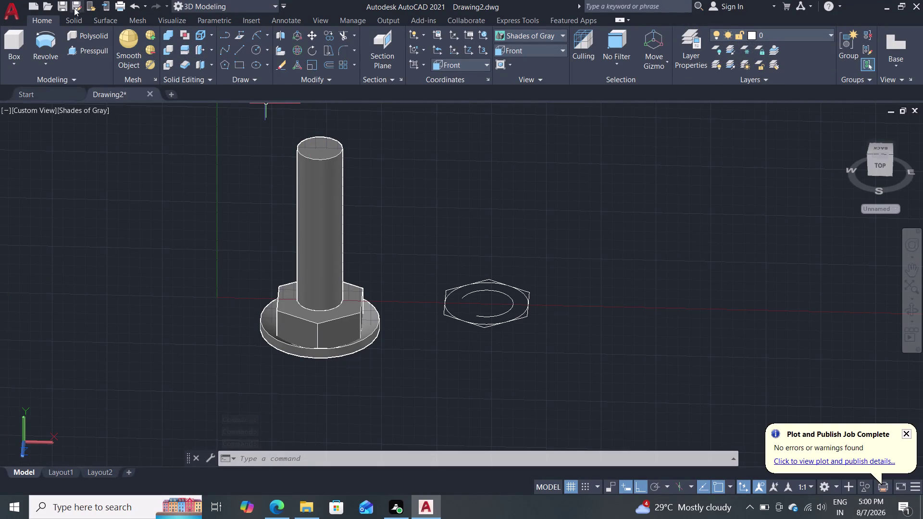
Subtract the round base disc from the bolt body, leaving only hex head and shank.
click(169, 47)
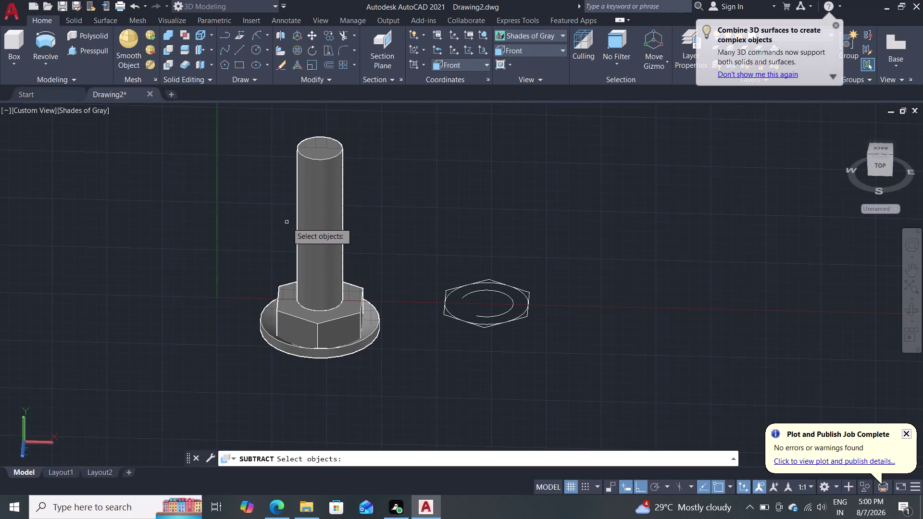
click(323, 328)
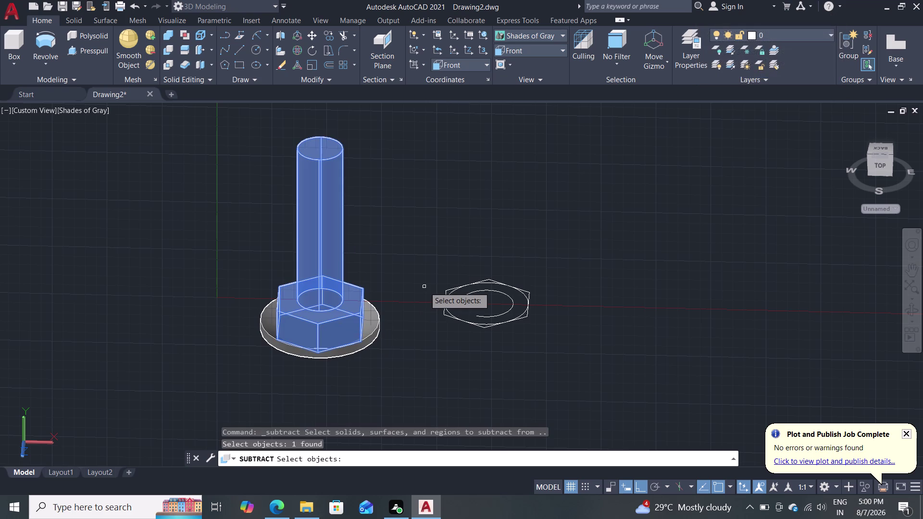
key(Return)
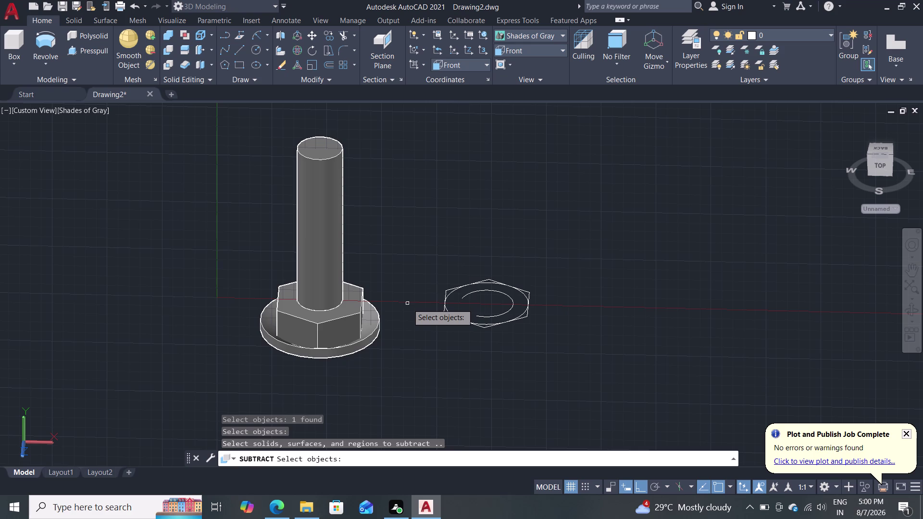
click(370, 330)
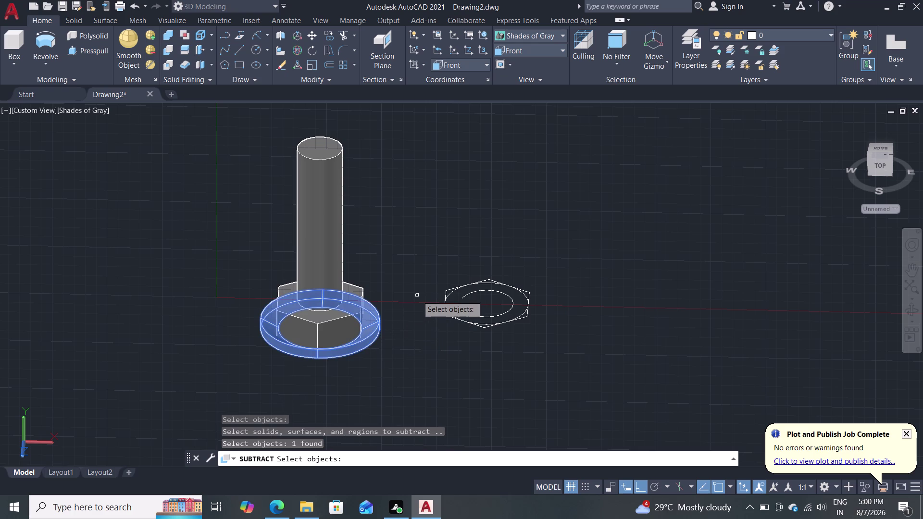
key(Return)
key(Escape)
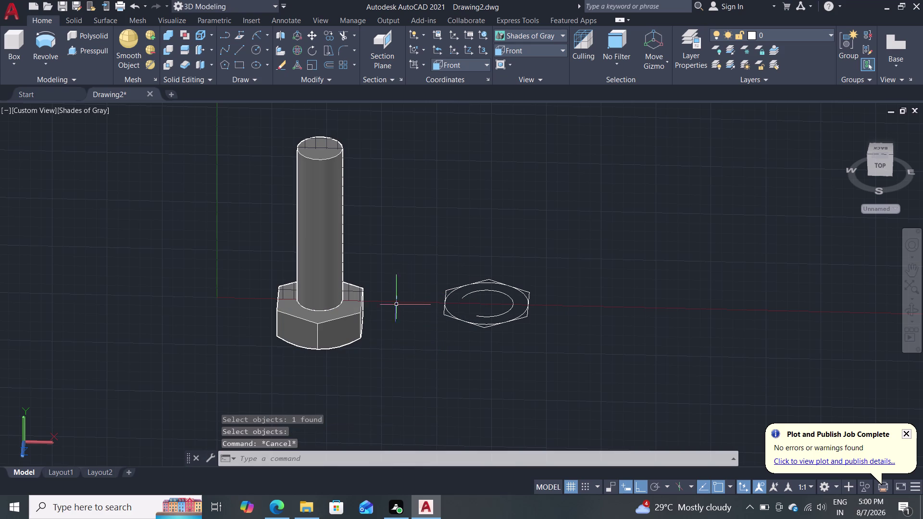
middle_drag(388, 347, 429, 209)
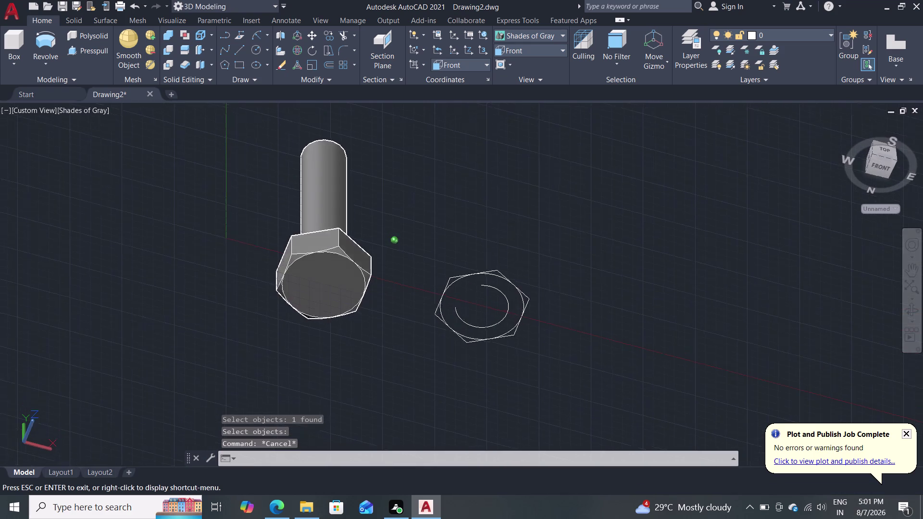
middle_drag(429, 209, 453, 189)
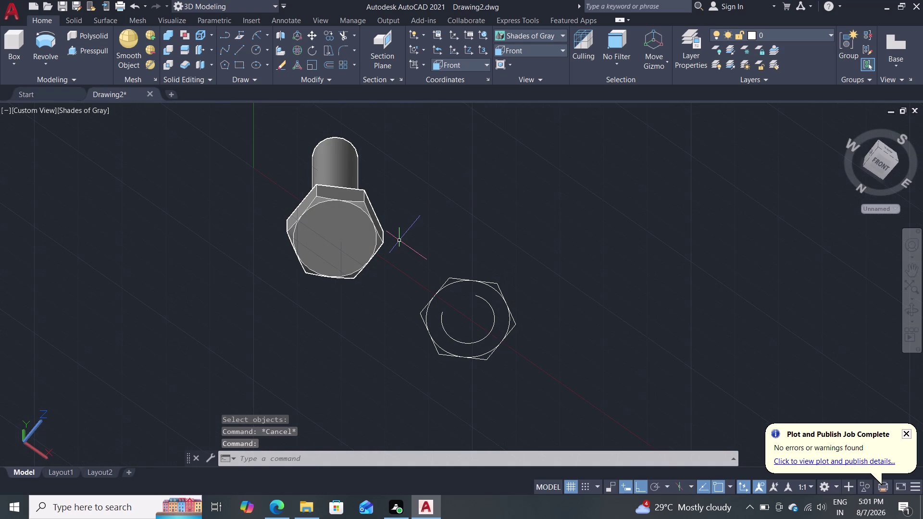
middle_drag(432, 221, 418, 284)
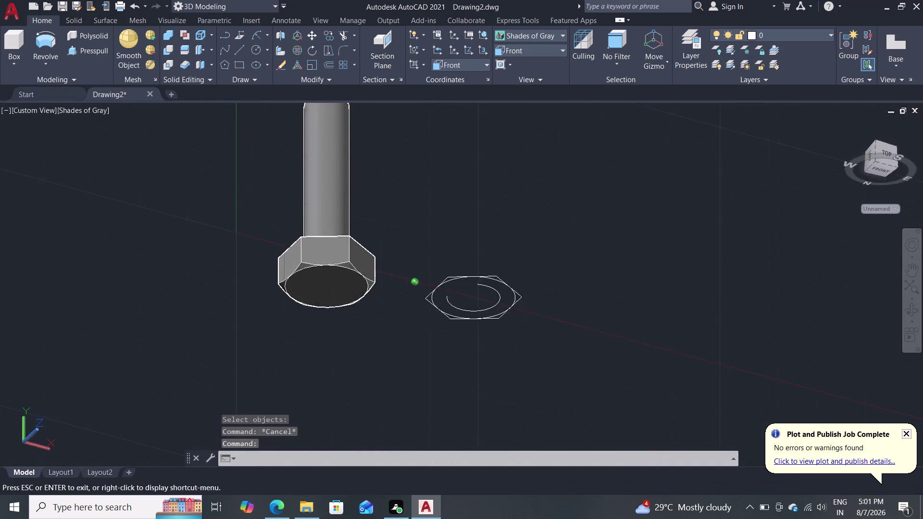
middle_drag(418, 285, 382, 367)
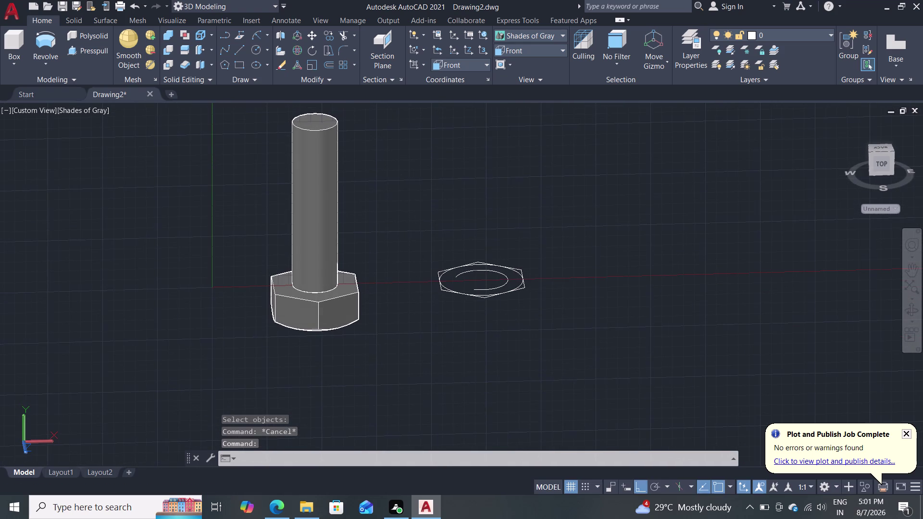
scroll(up, 3)
middle_drag(386, 294, 412, 168)
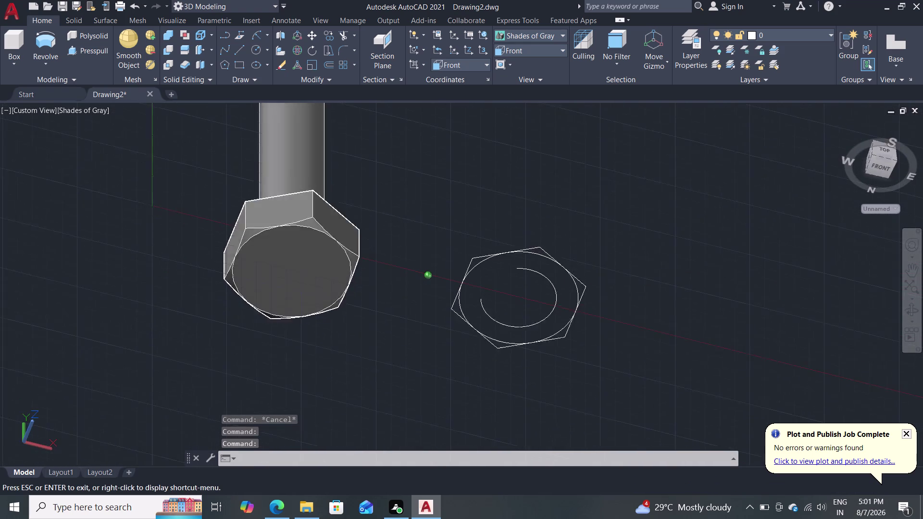
middle_drag(412, 168, 441, 131)
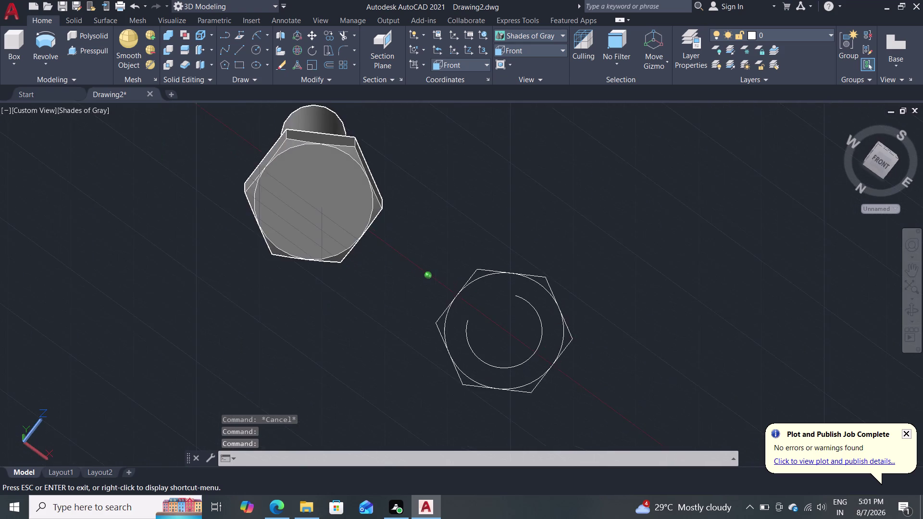
middle_drag(441, 132, 430, 155)
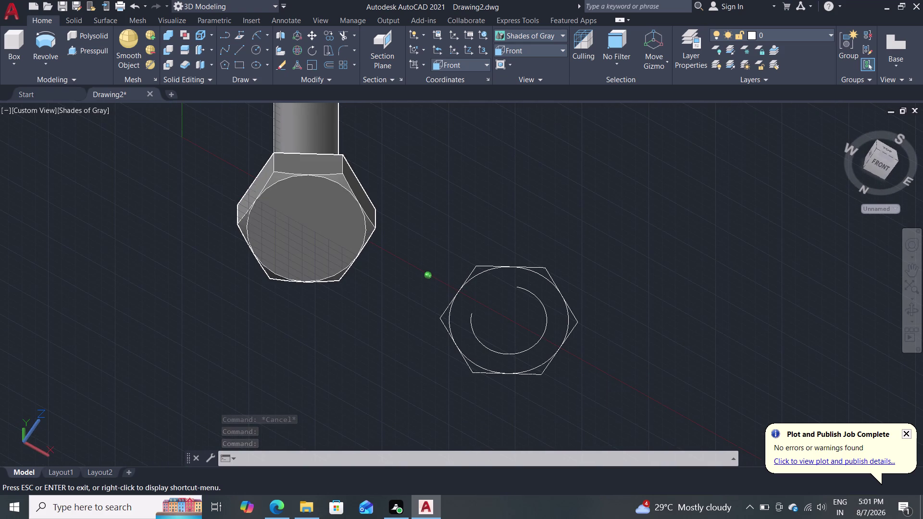
middle_drag(430, 155, 411, 277)
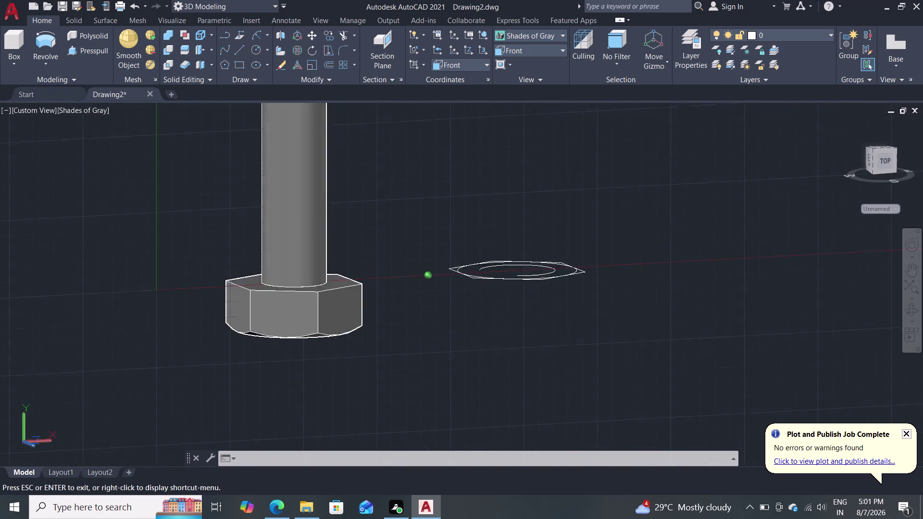
middle_drag(411, 277, 435, 181)
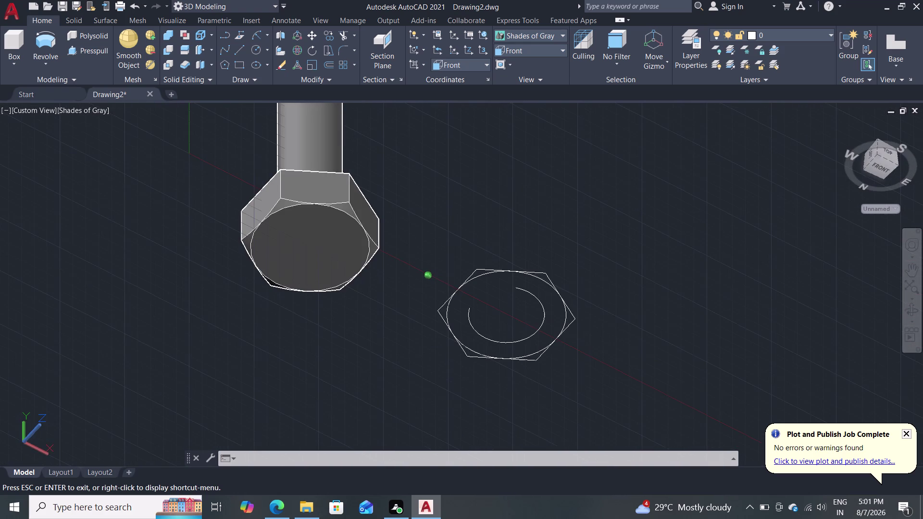
middle_drag(435, 181, 450, 163)
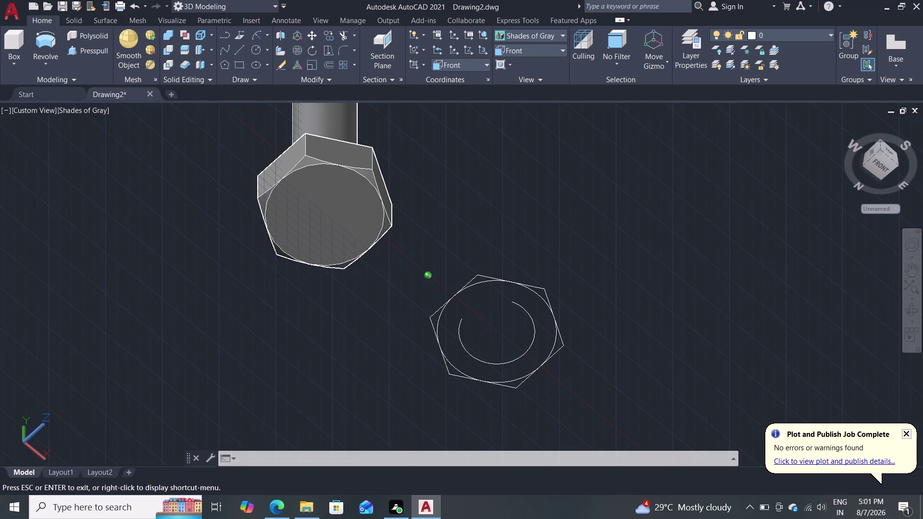
middle_drag(449, 162, 375, 275)
middle_drag(372, 275, 362, 277)
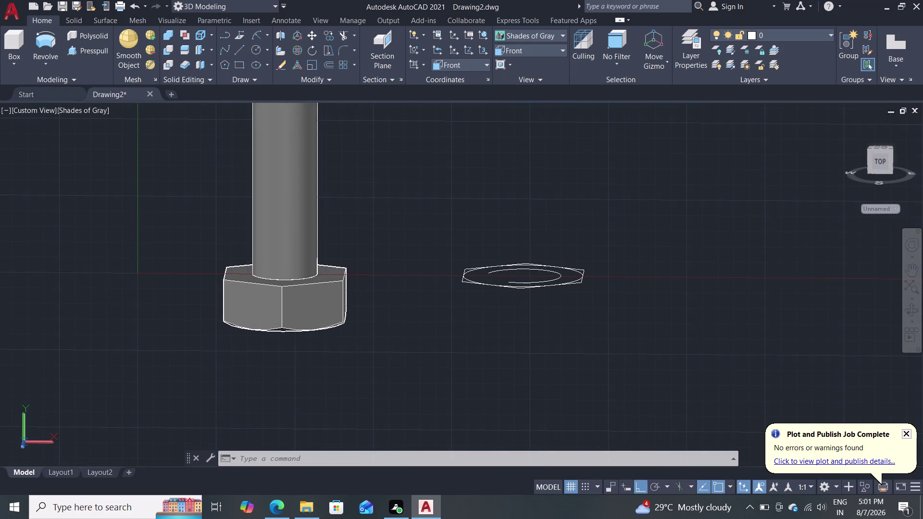
middle_drag(361, 277, 358, 278)
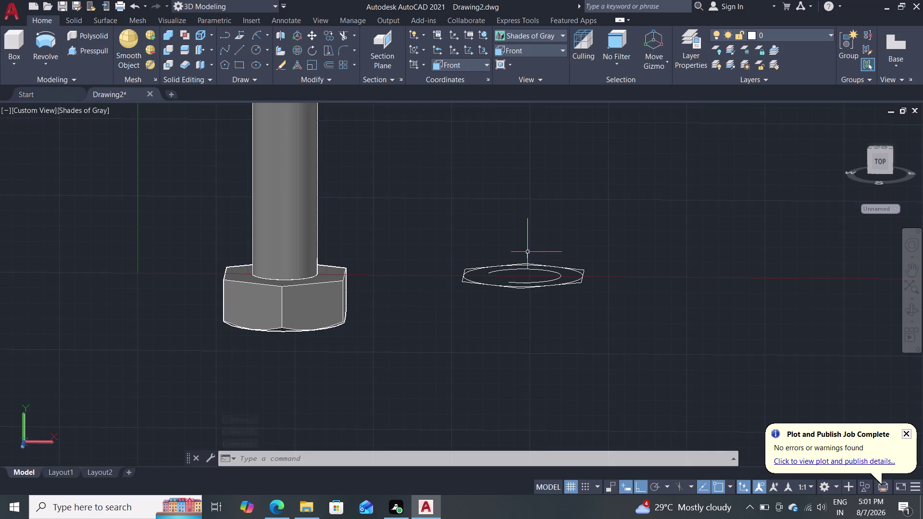
scroll(down, 3)
scroll(up, 3)
scroll(up, 3)
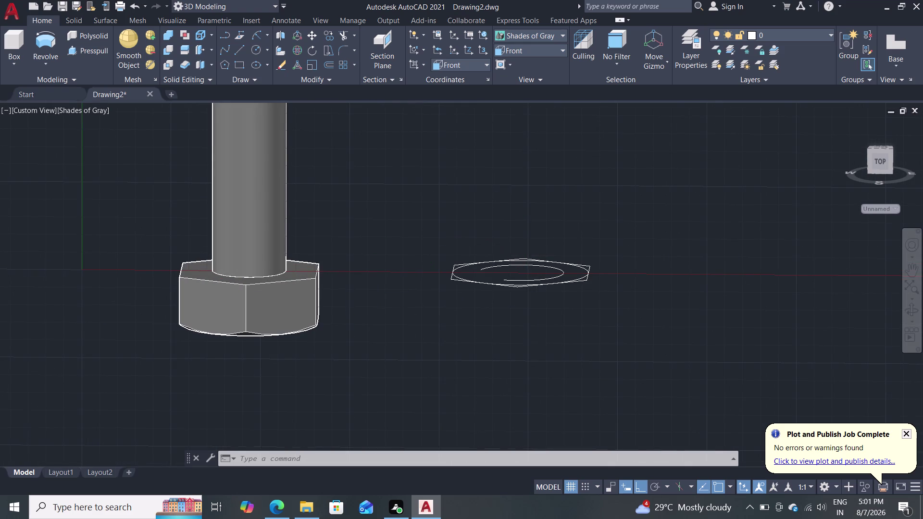
scroll(up, 3)
middle_drag(353, 318, 380, 220)
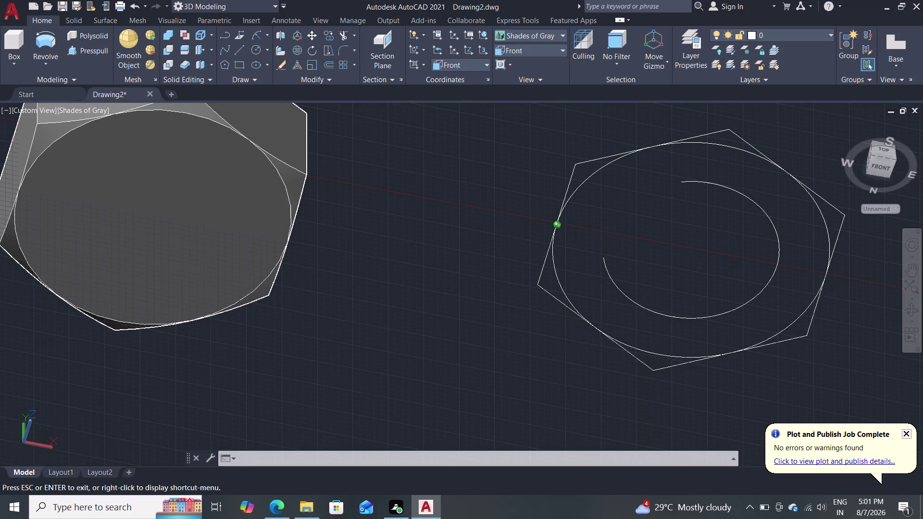
middle_drag(380, 220, 385, 253)
middle_drag(385, 257, 384, 266)
middle_click(384, 268)
middle_click(383, 271)
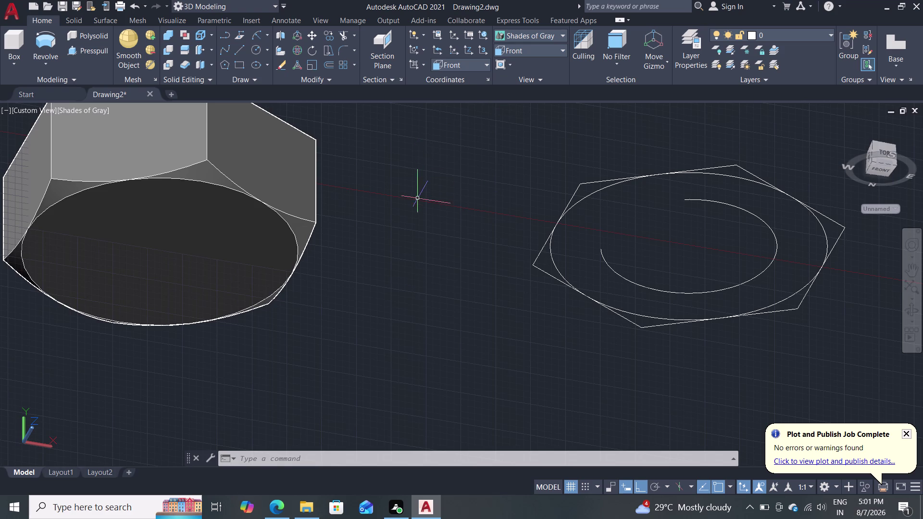
middle_drag(410, 184, 366, 292)
middle_drag(377, 254, 487, 263)
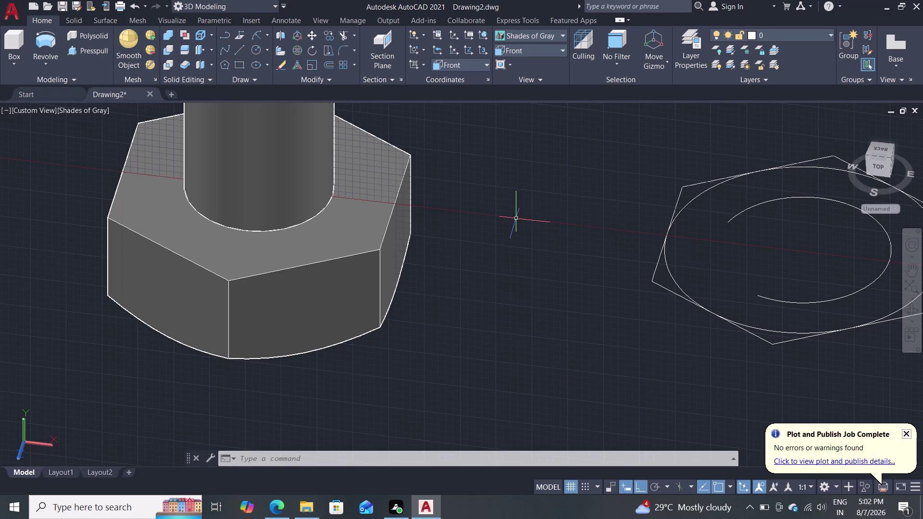
Zoom, pan and orbit to view the underside of the hex head.
scroll(down, 3)
scroll(up, 3)
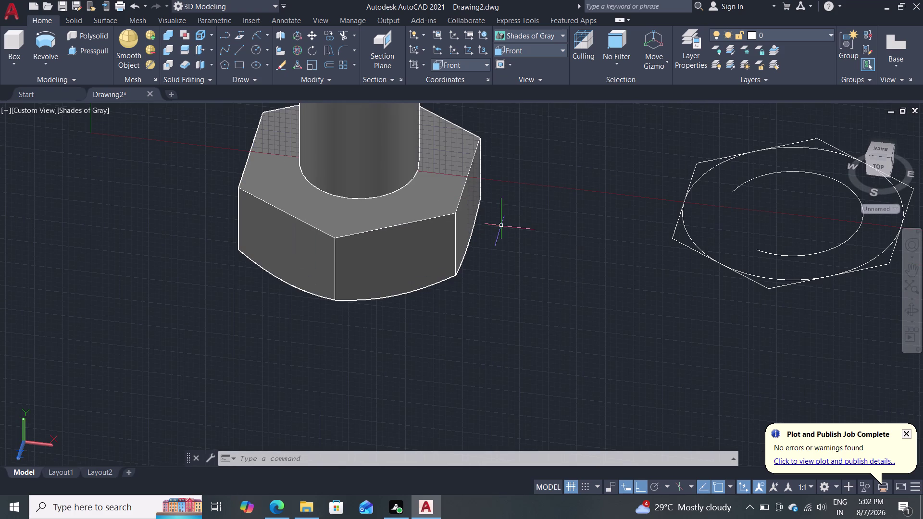
middle_drag(512, 219, 514, 257)
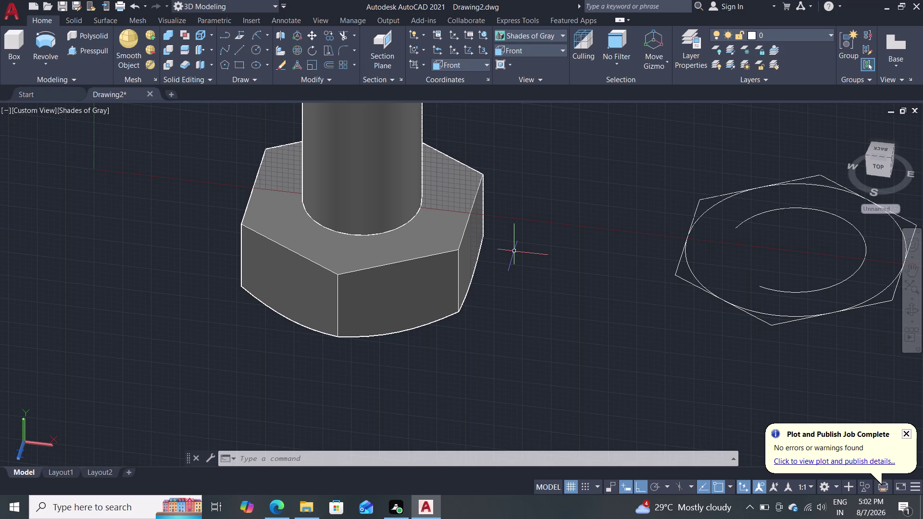
scroll(up, 3)
middle_drag(446, 358, 496, 221)
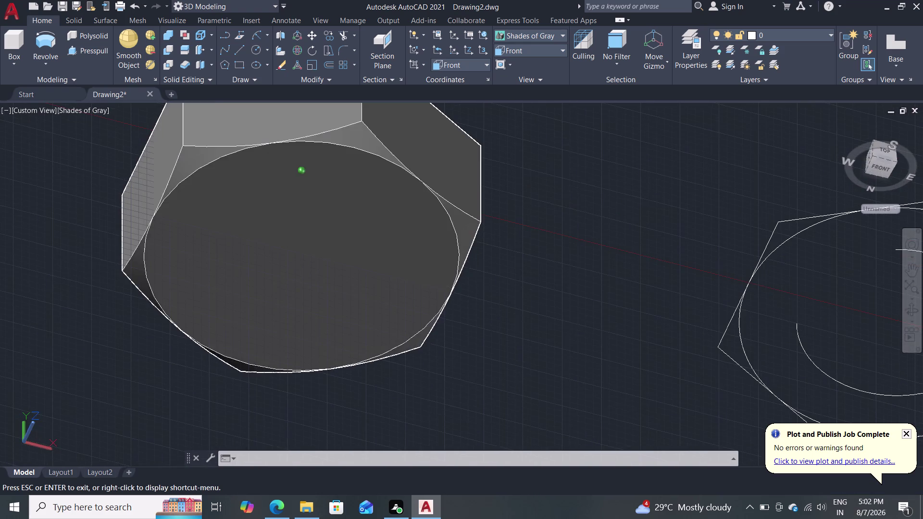
middle_drag(497, 221, 529, 192)
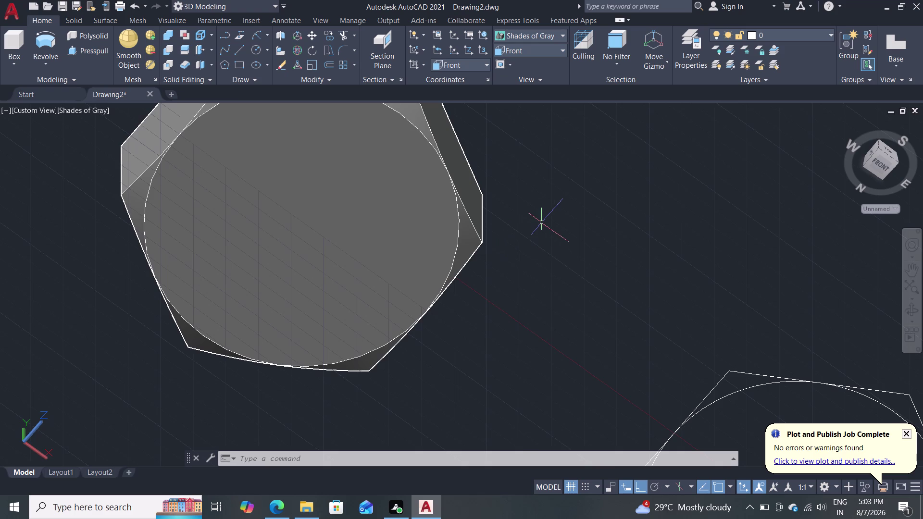
Orbit between the head's bottom face and a side view, then frame the hex head.
middle_drag(542, 222, 543, 247)
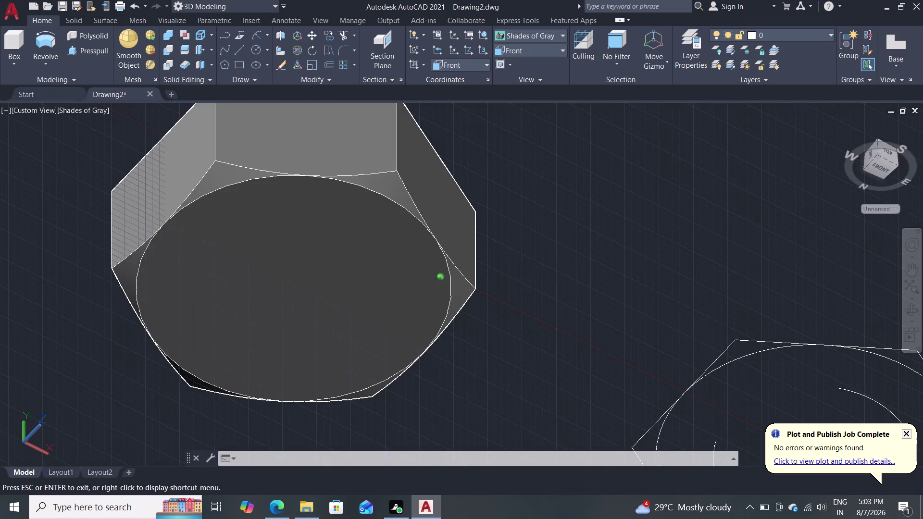
middle_drag(542, 247, 560, 226)
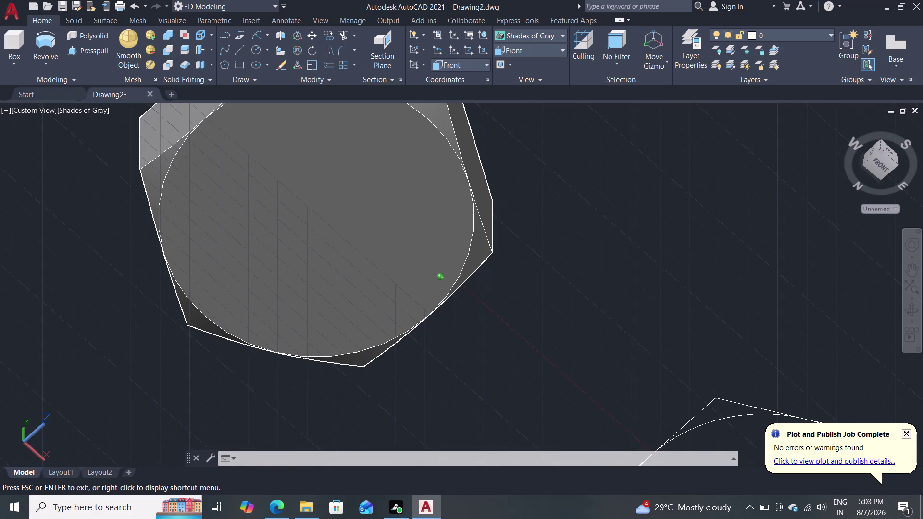
middle_drag(559, 227, 490, 341)
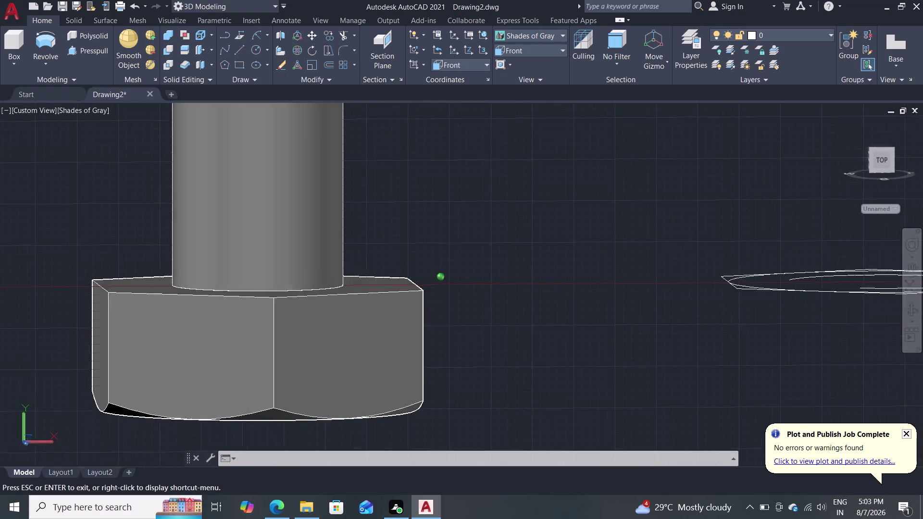
middle_drag(490, 342, 482, 354)
scroll(down, 3)
scroll(up, 3)
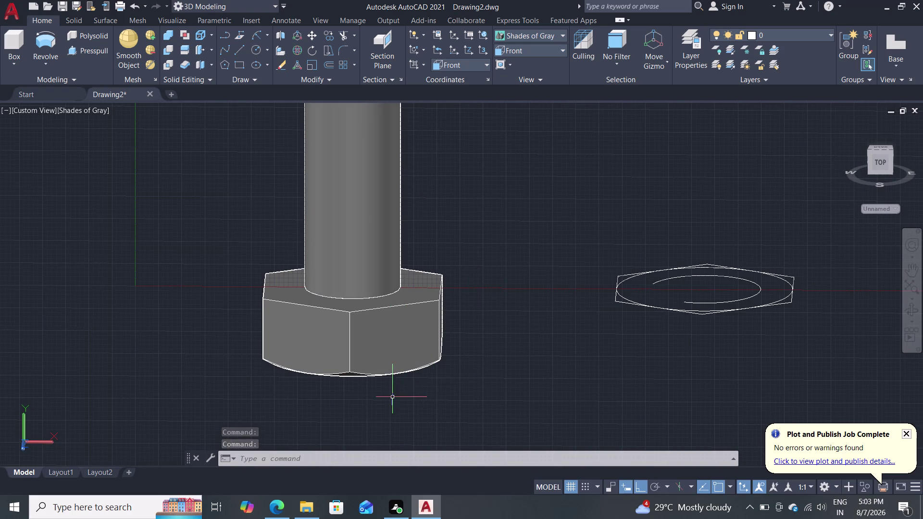
scroll(up, 3)
middle_drag(394, 384, 445, 271)
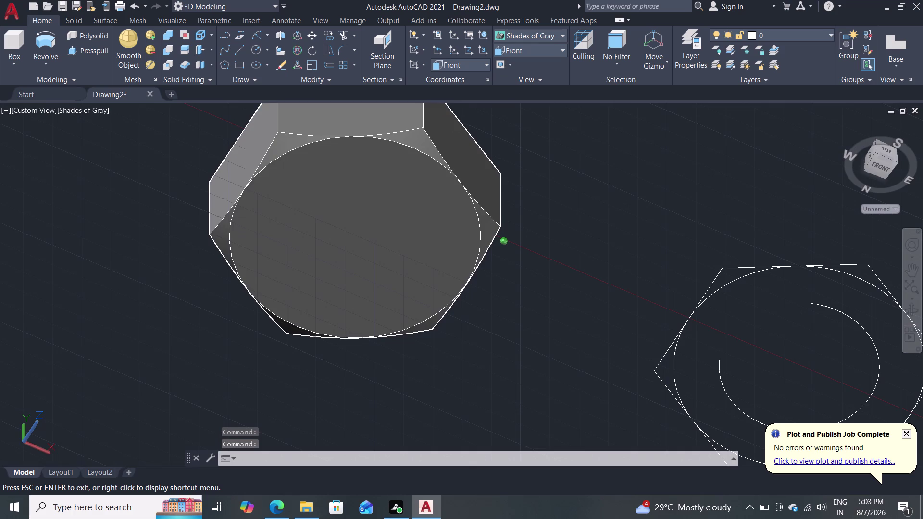
middle_drag(444, 271, 364, 400)
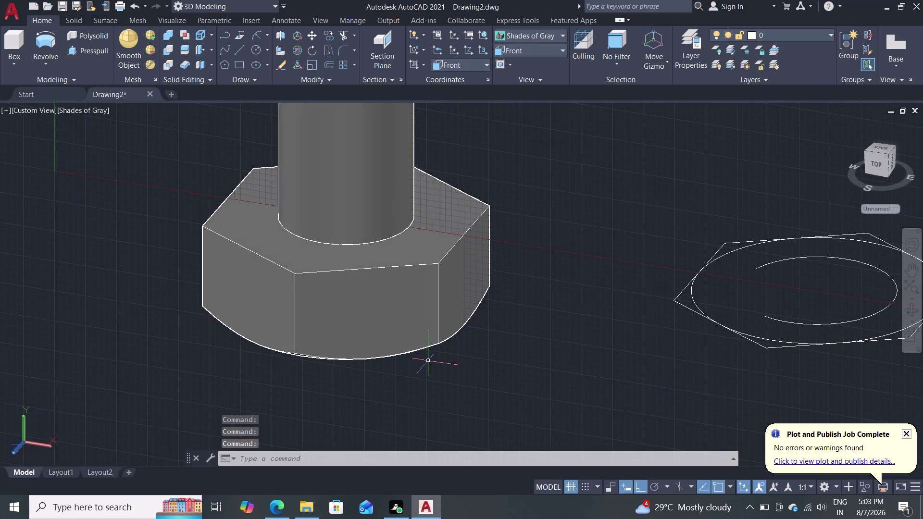
key(space)
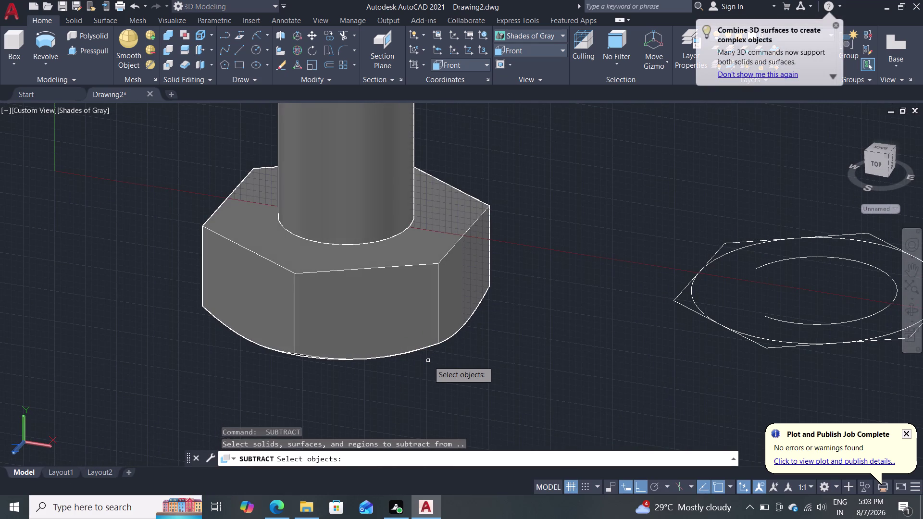
key(Escape)
key(Escape)
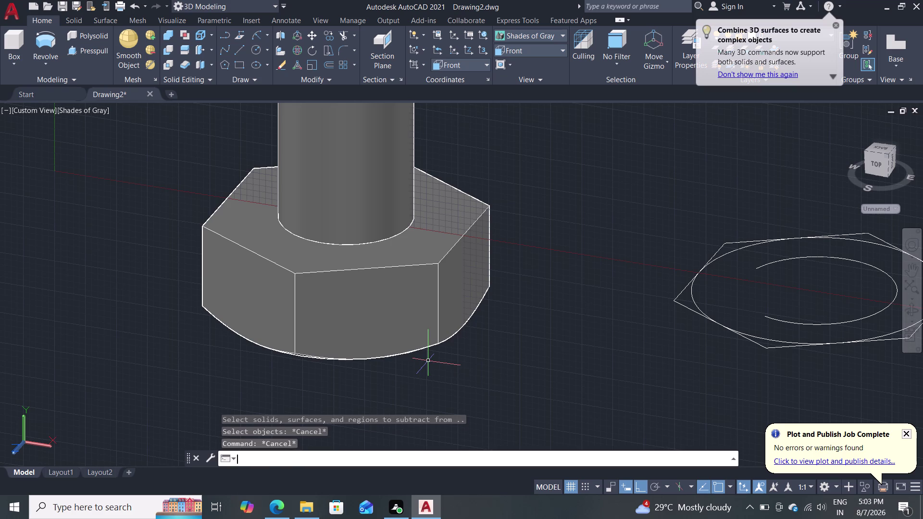
middle_drag(374, 396, 435, 306)
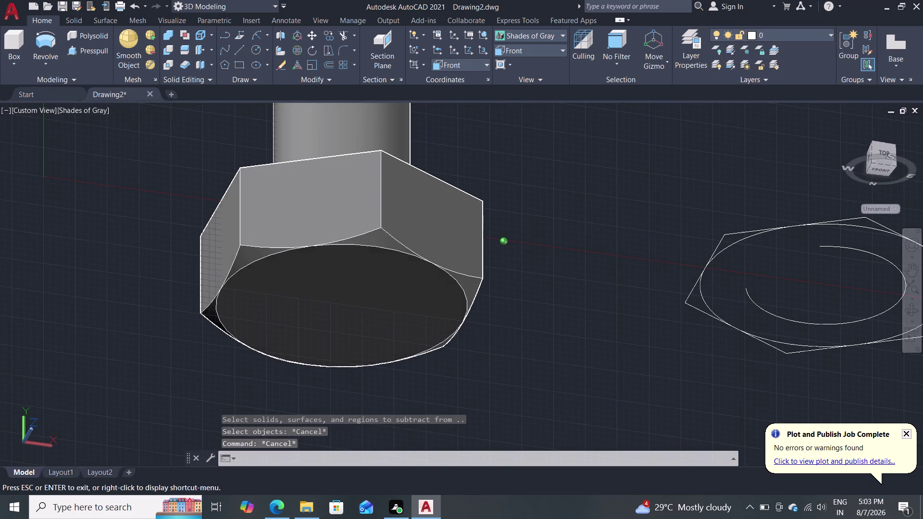
middle_drag(435, 306, 360, 360)
middle_drag(421, 369, 343, 335)
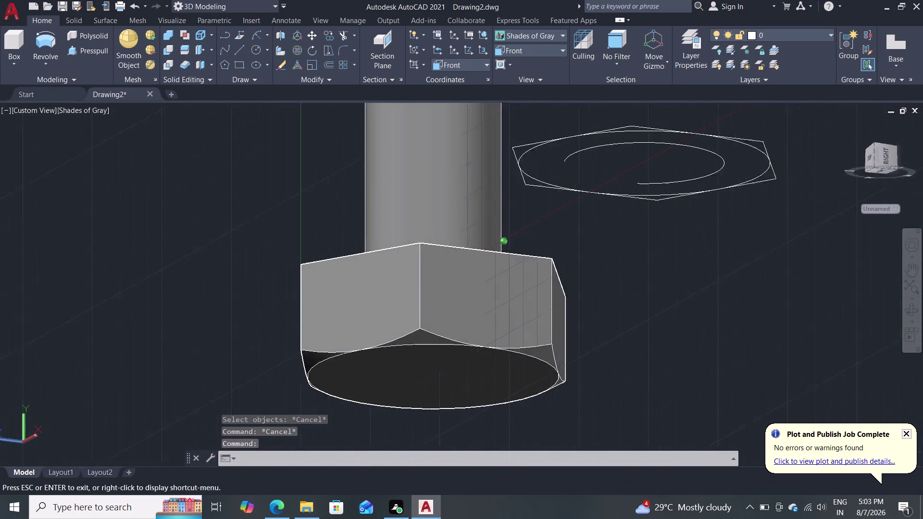
middle_drag(343, 334, 484, 350)
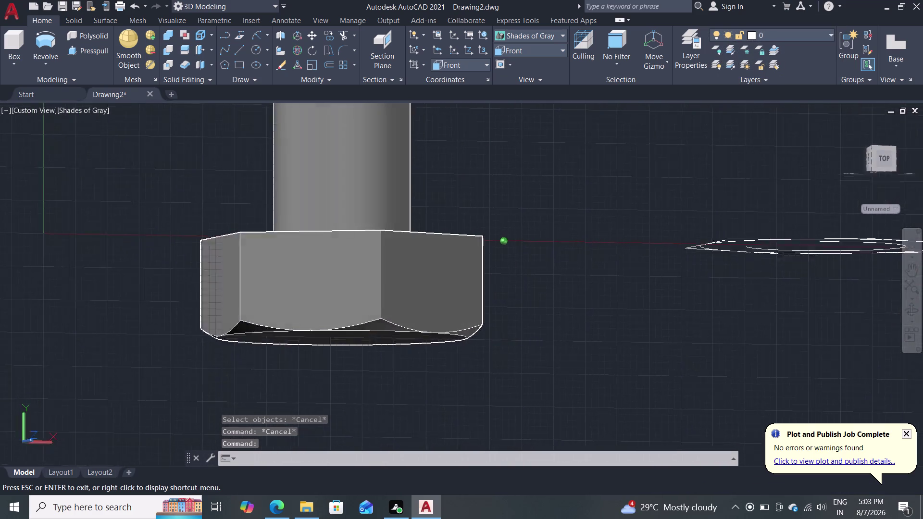
middle_drag(484, 349, 538, 297)
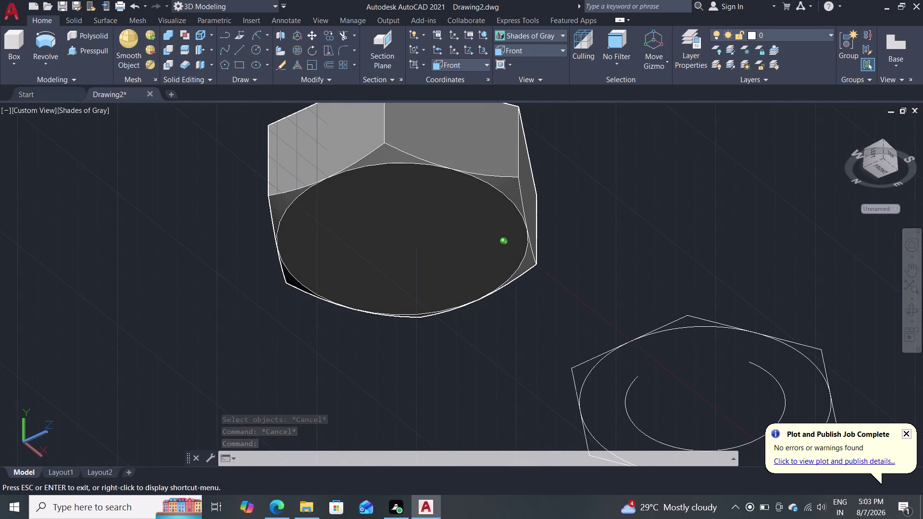
middle_drag(537, 297, 542, 303)
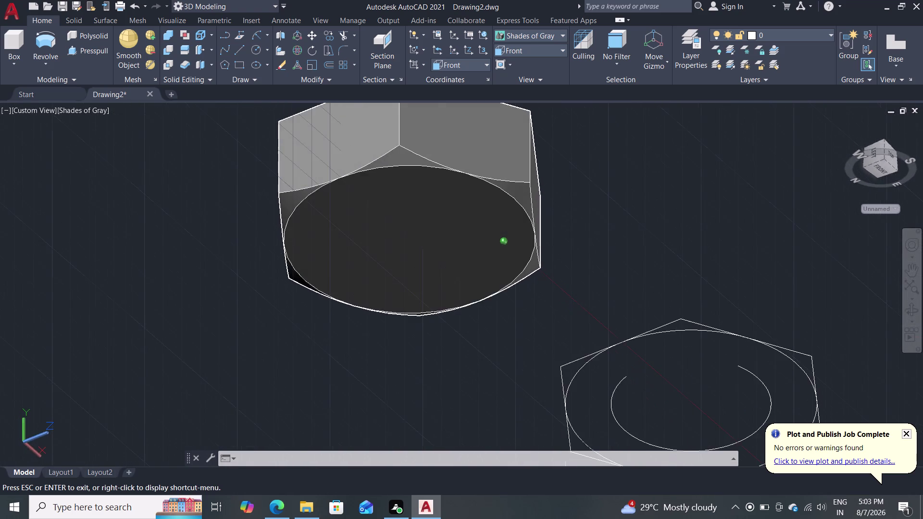
middle_drag(541, 302, 515, 357)
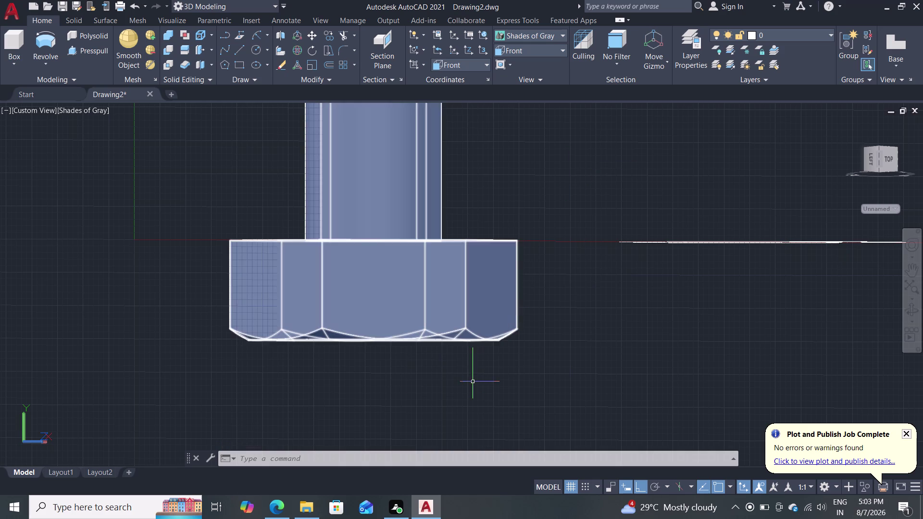
middle_drag(467, 382, 520, 293)
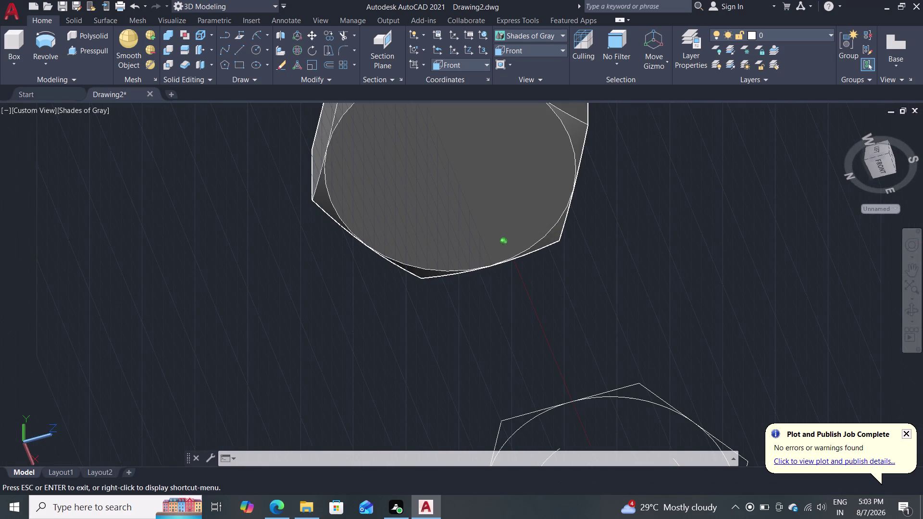
middle_drag(519, 293, 432, 411)
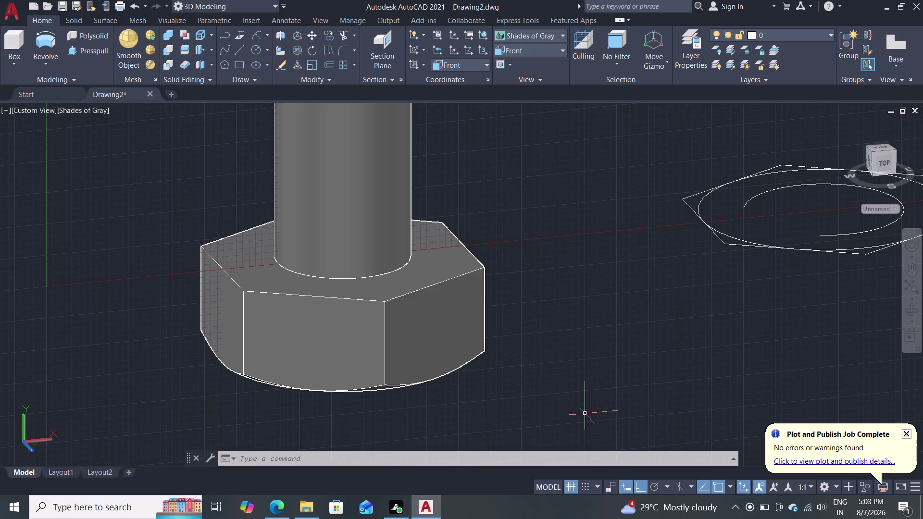
Zoom out to show the whole bolt and switch to the Solid ribbon tab.
scroll(down, 3)
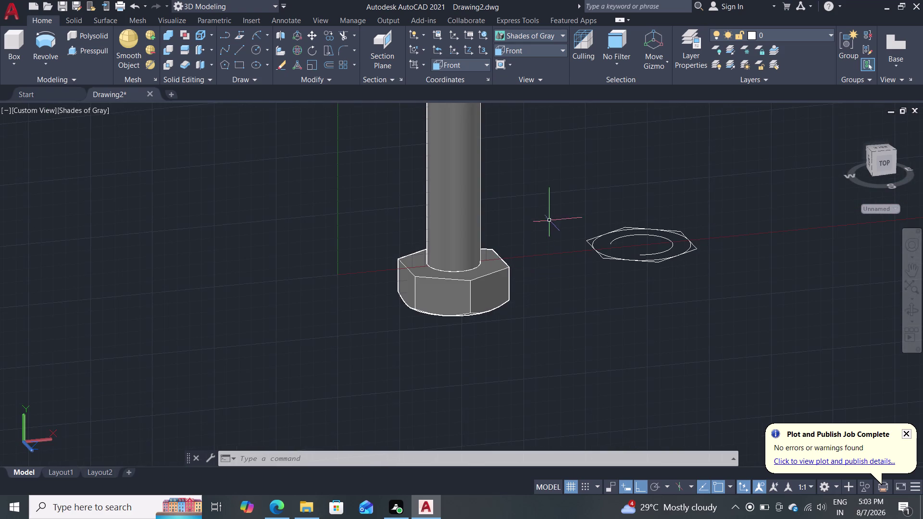
middle_drag(553, 220, 504, 279)
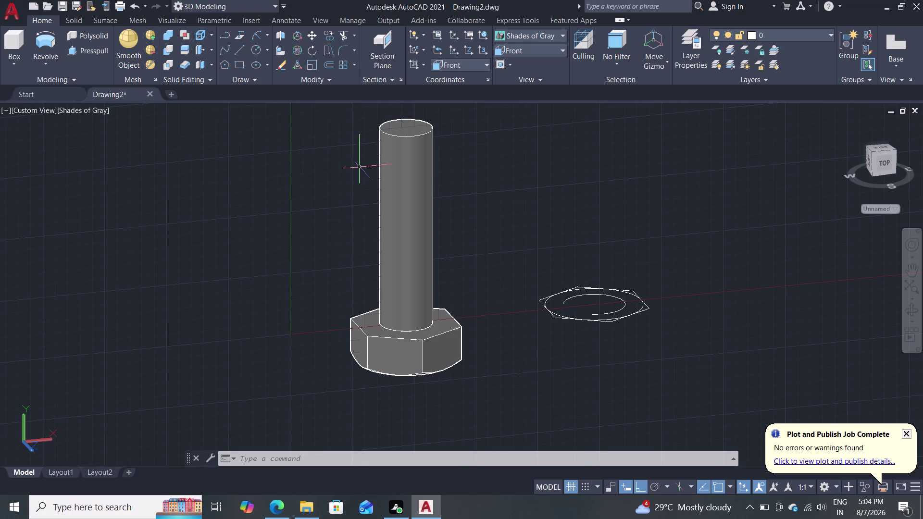
click(202, 84)
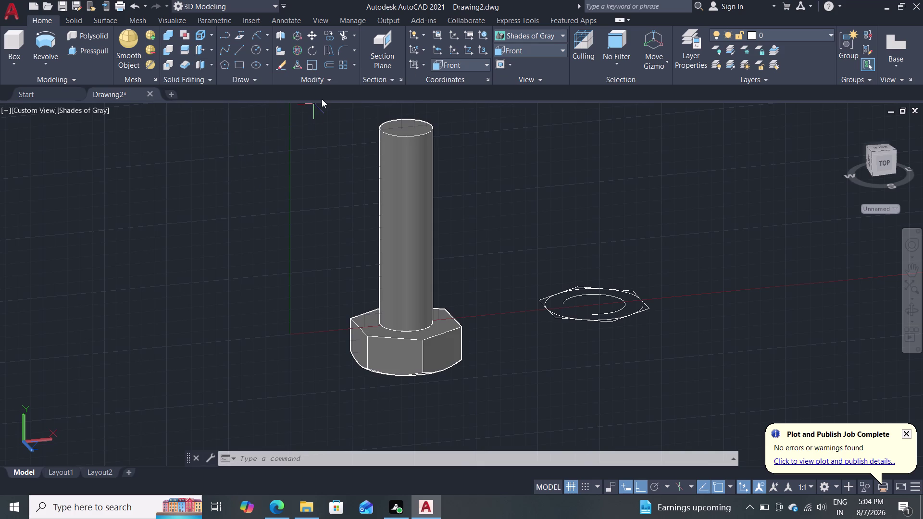
double_click(76, 19)
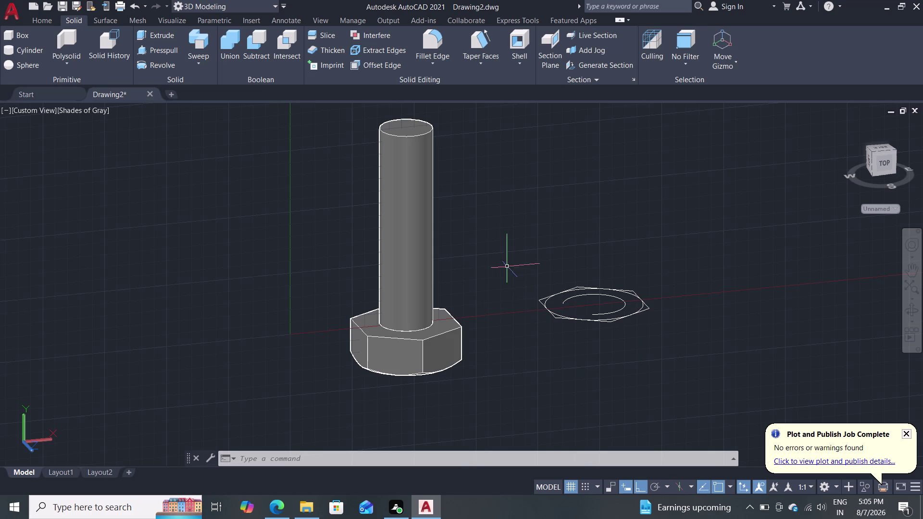
Orbit around the bolt and nut, then open the Fillet Edge dropdown showing Chamfer Edge.
middle_drag(499, 215, 472, 241)
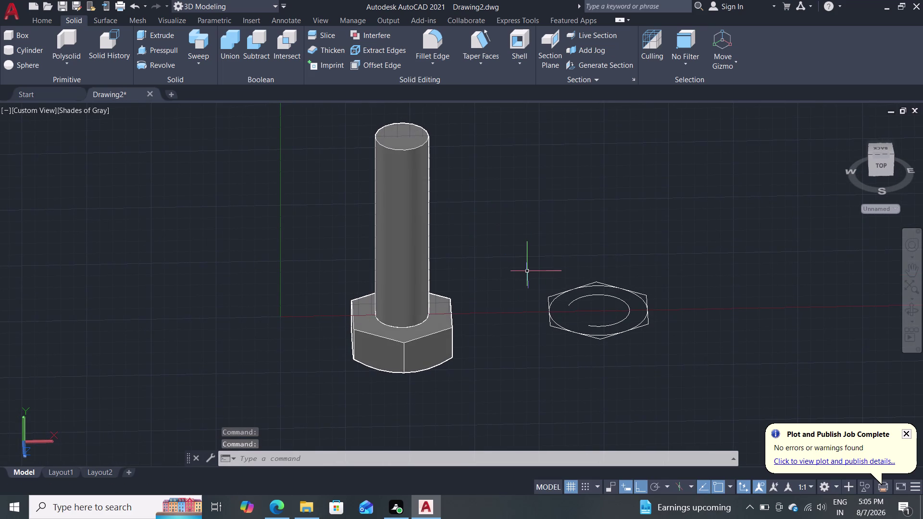
middle_drag(475, 310, 489, 274)
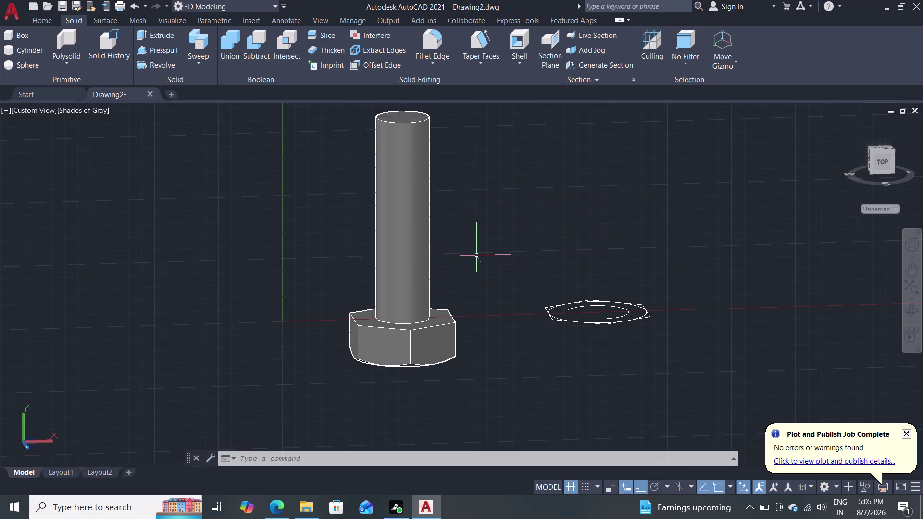
middle_drag(502, 246, 502, 286)
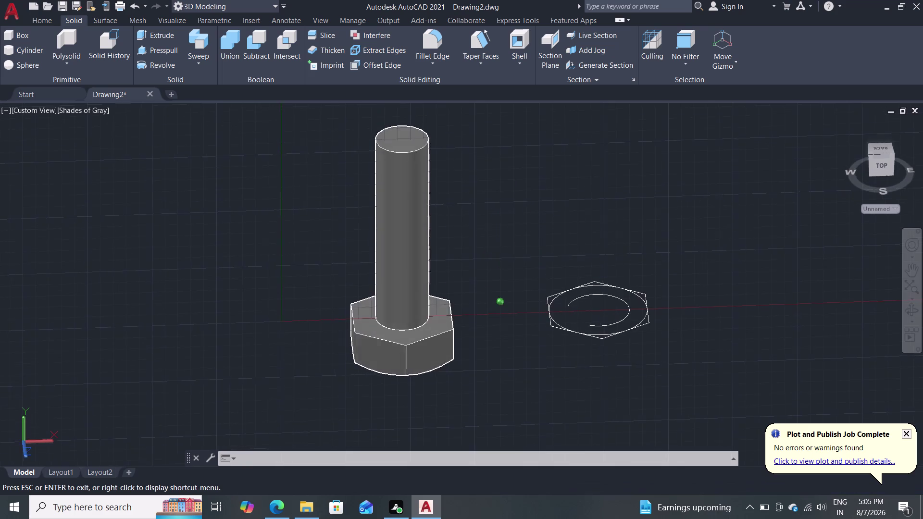
middle_drag(502, 286, 525, 266)
scroll(down, 3)
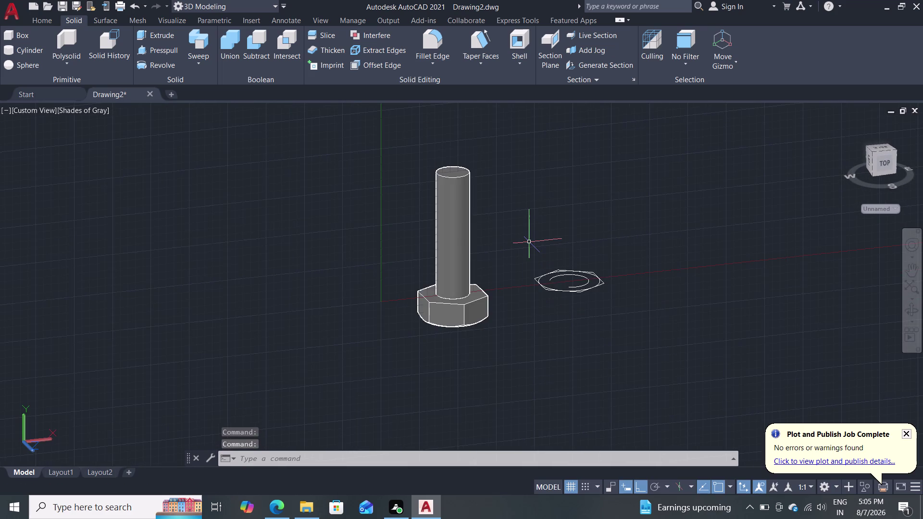
scroll(up, 3)
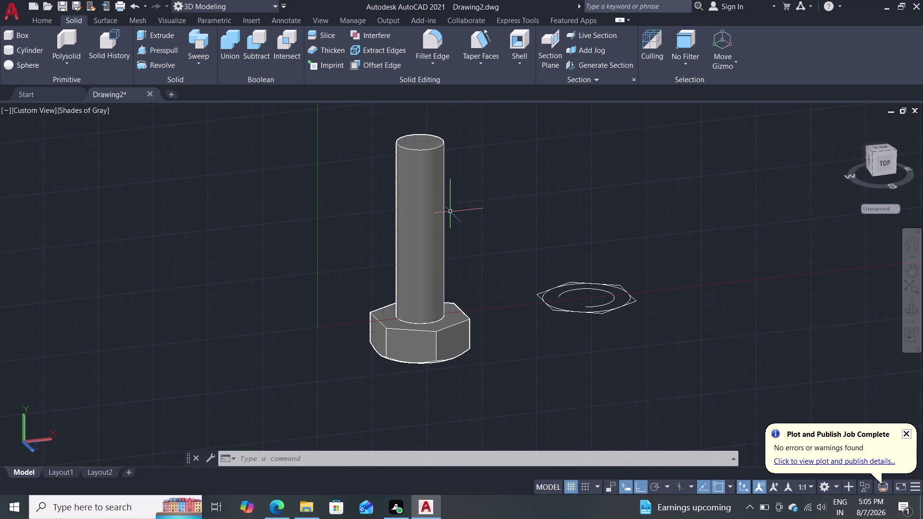
click(439, 63)
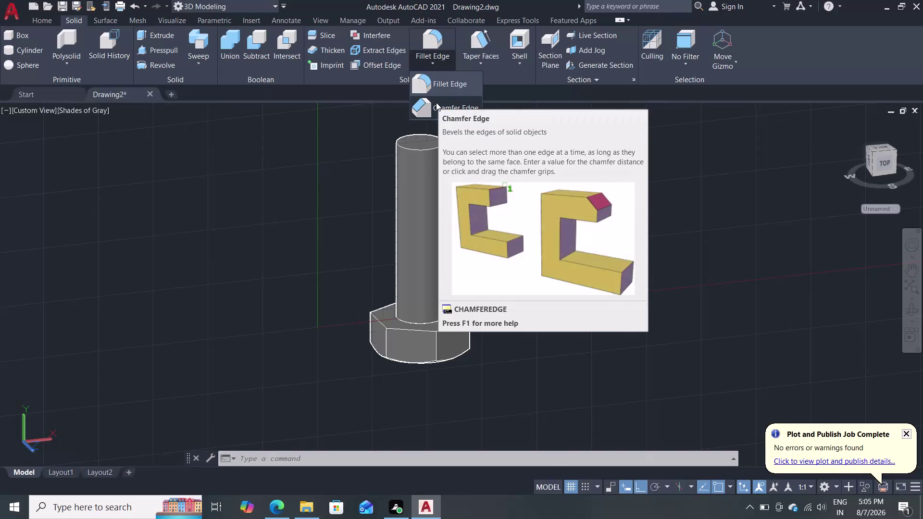
Start Chamfer Edge with both chamfer distances set to 1.
double_click(436, 102)
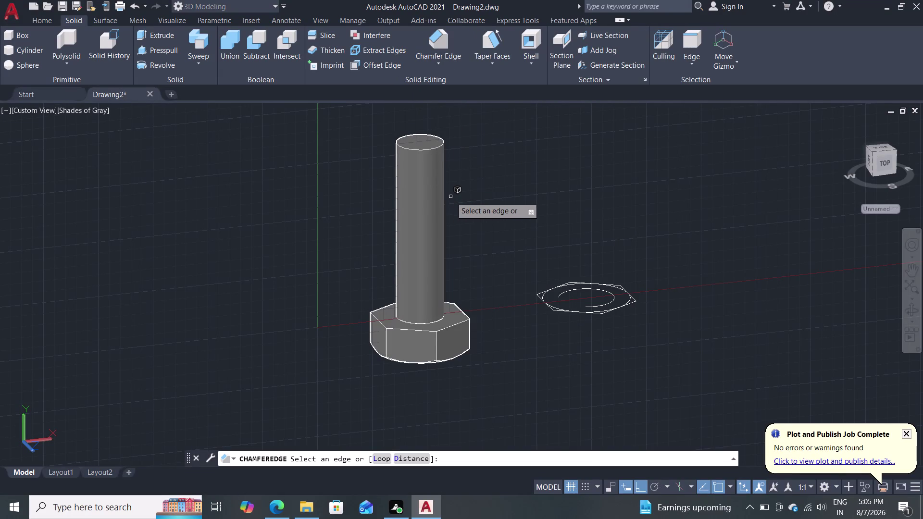
double_click(426, 459)
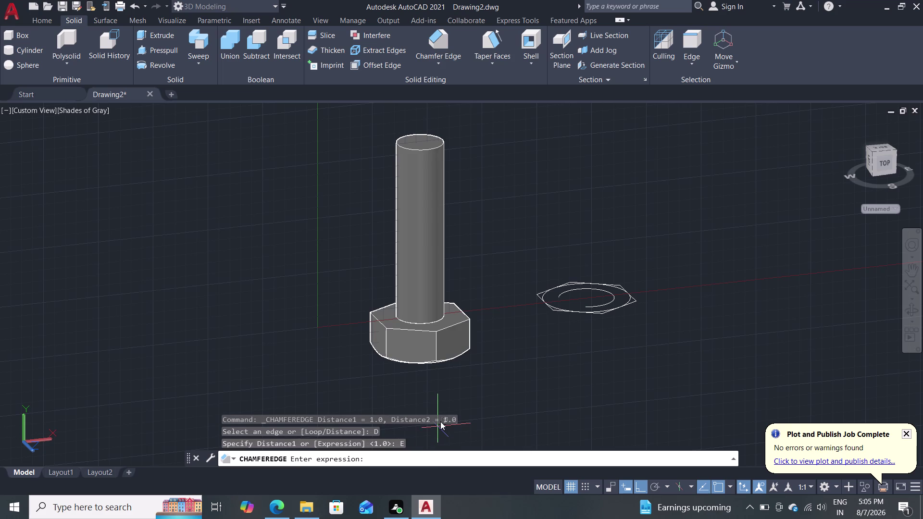
key(1)
key(Return)
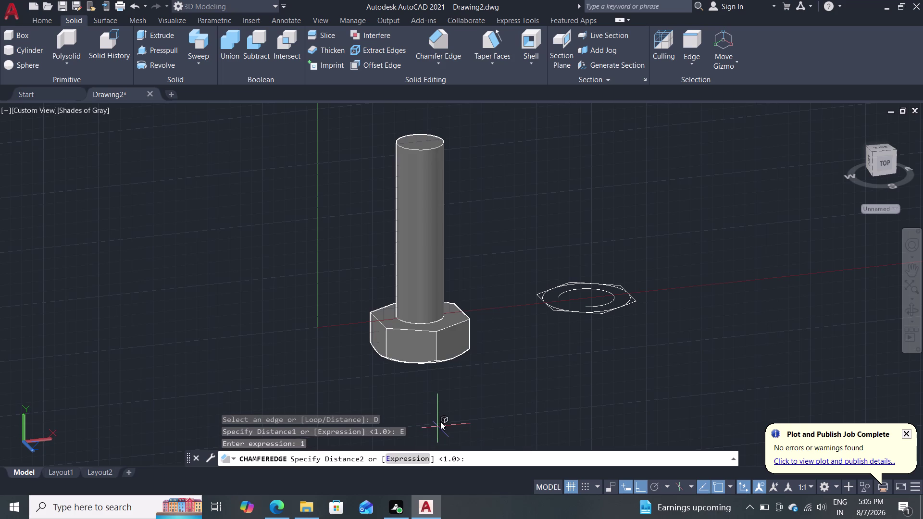
key(1)
key(Return)
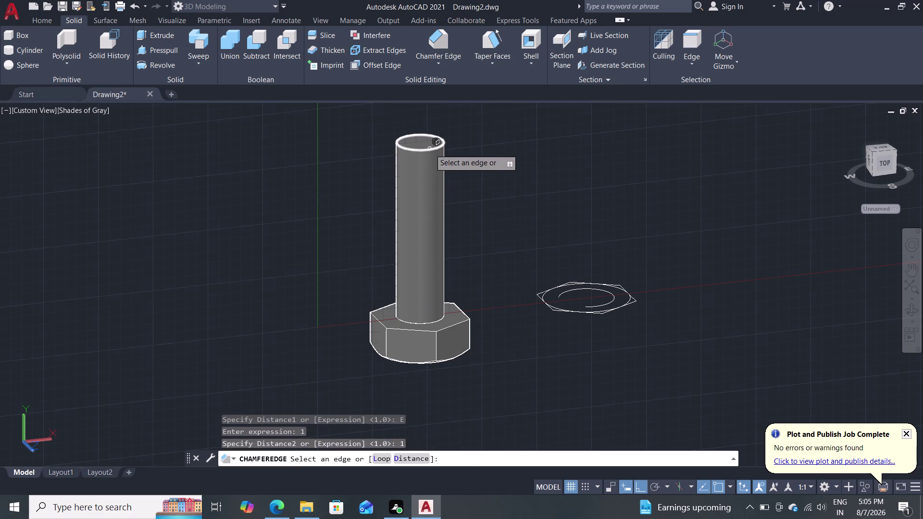
Zoom to the shank top, pick its circular edge, then cancel the pending chamfer.
scroll(up, 3)
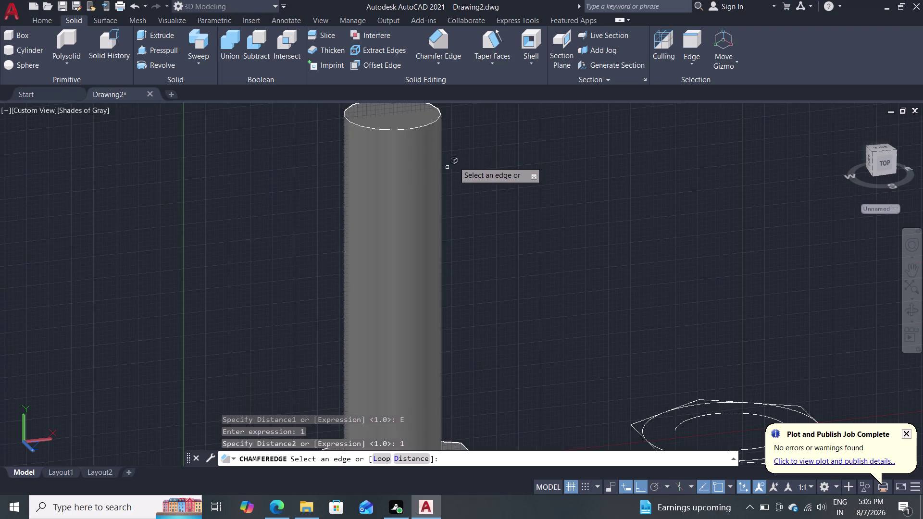
middle_drag(462, 153, 467, 233)
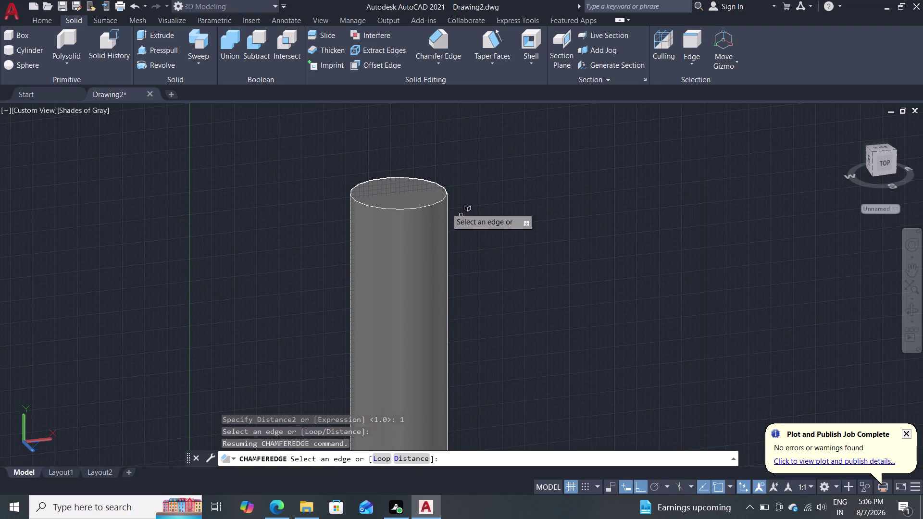
click(425, 208)
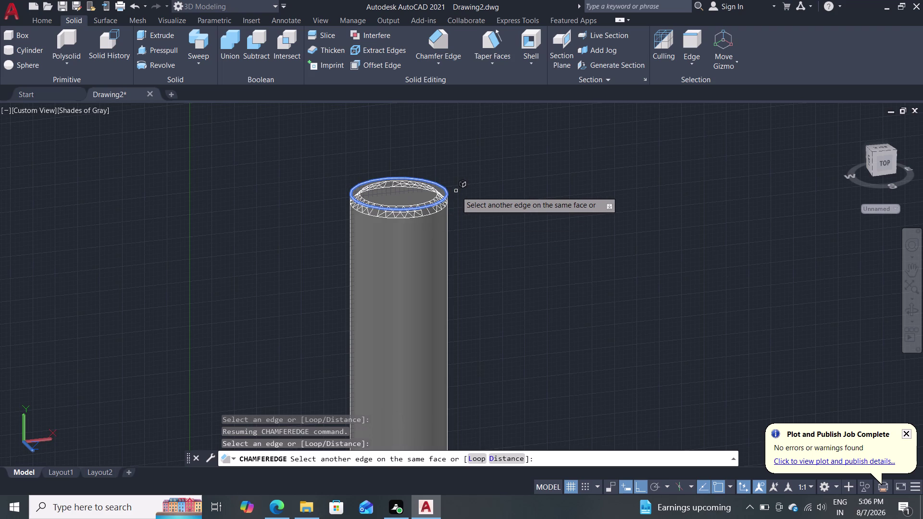
key(Return)
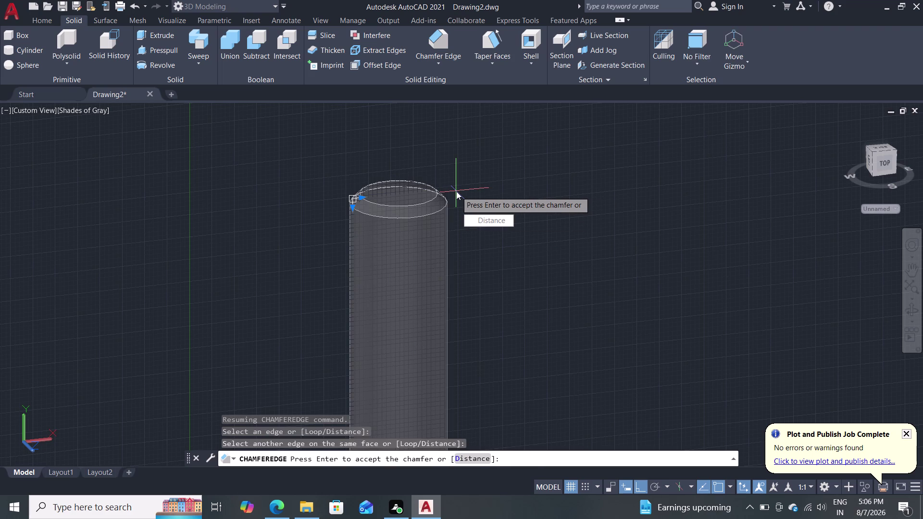
key(Escape)
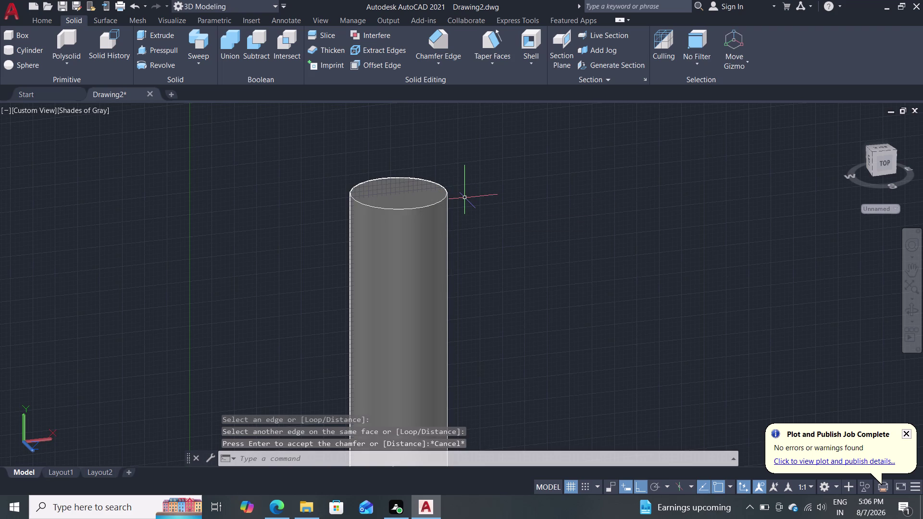
Rerun Chamfer Edge on the shank's top edge, accept it, and orbit to inspect the bevel.
click(444, 50)
click(423, 208)
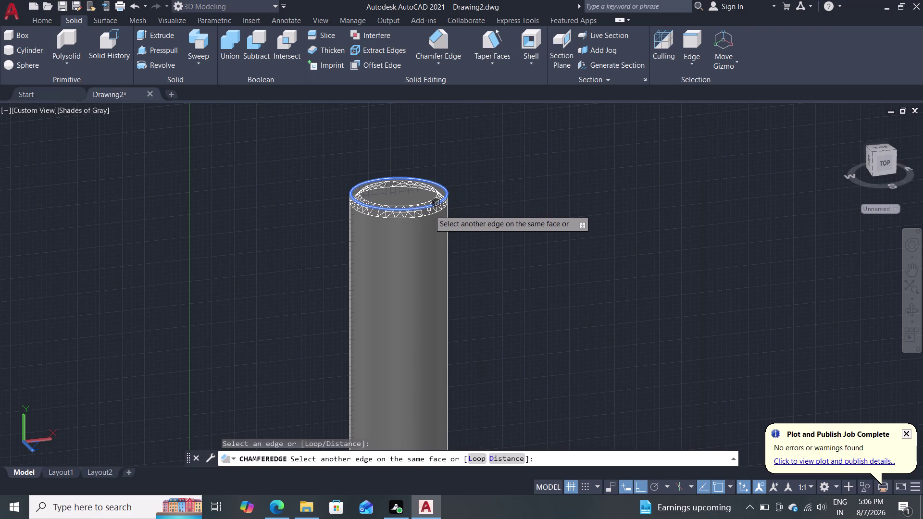
key(Return)
key(Return)
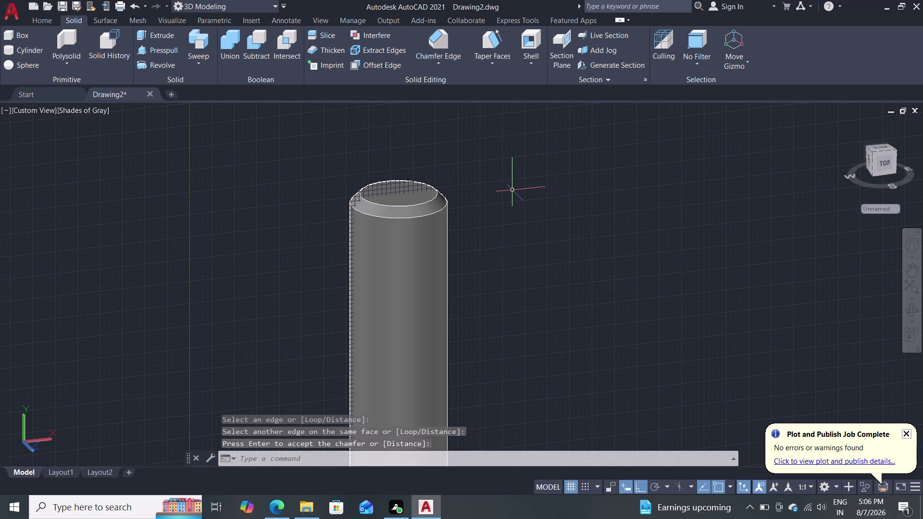
key(Escape)
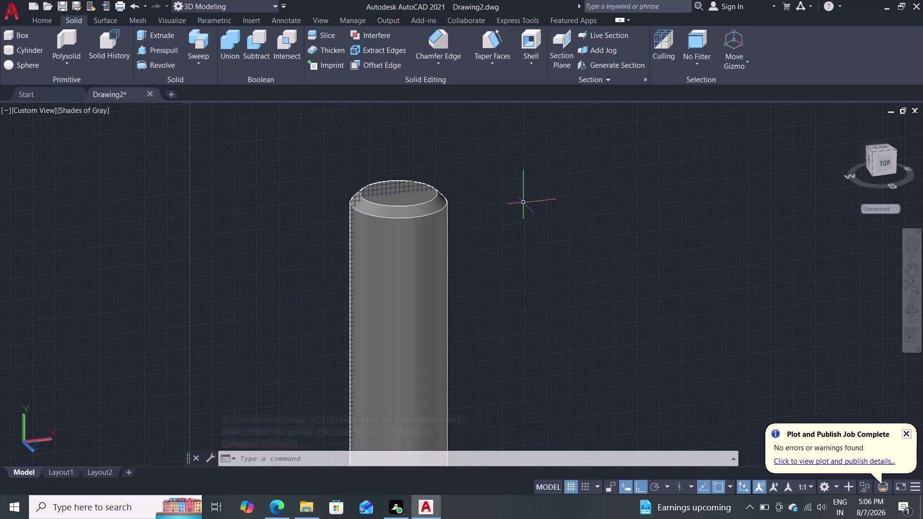
middle_drag(504, 229, 439, 285)
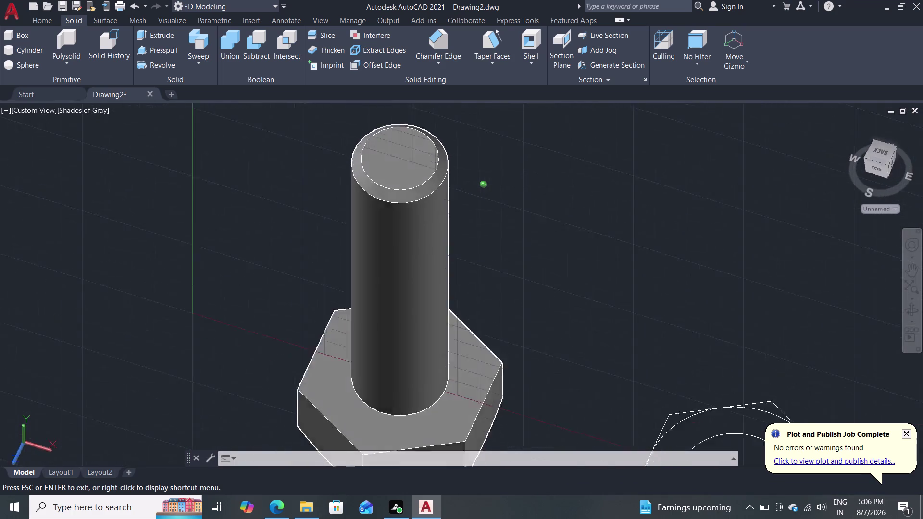
middle_drag(440, 285, 421, 241)
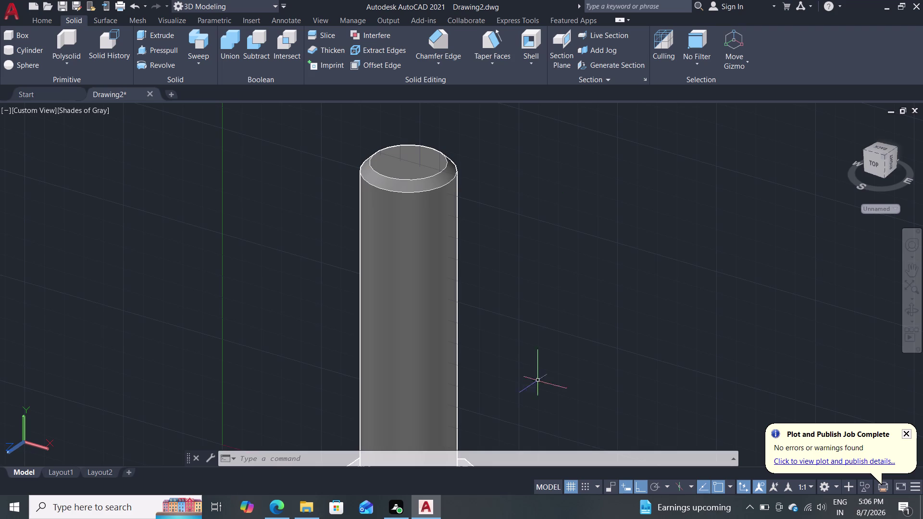
click(433, 62)
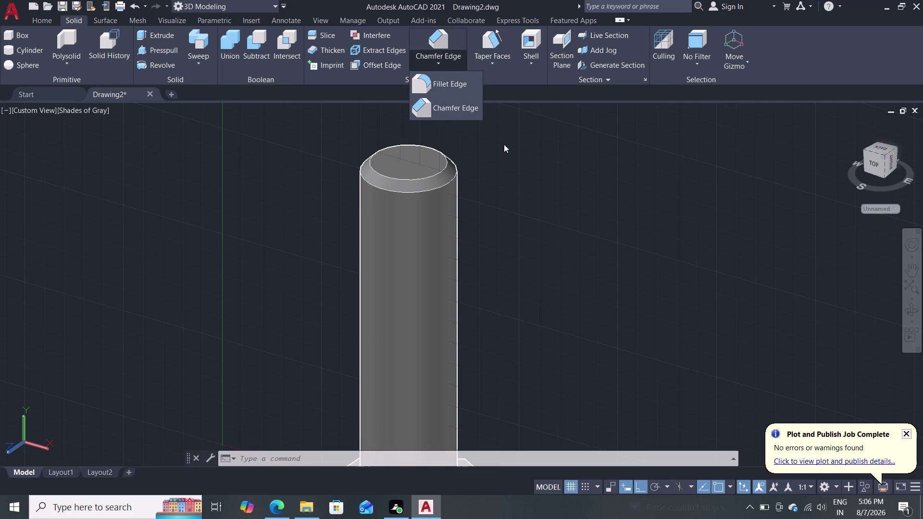
key(Escape)
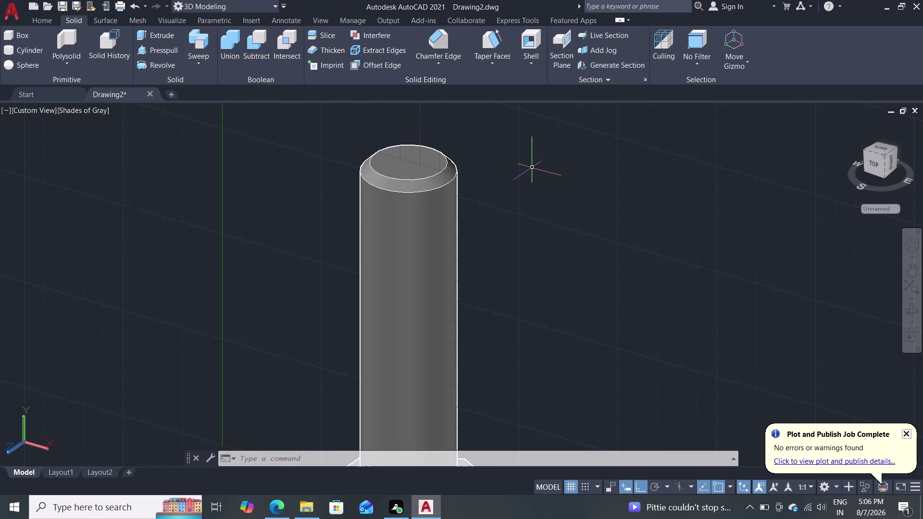
scroll(down, 3)
middle_drag(511, 201, 489, 215)
middle_drag(536, 226, 652, 224)
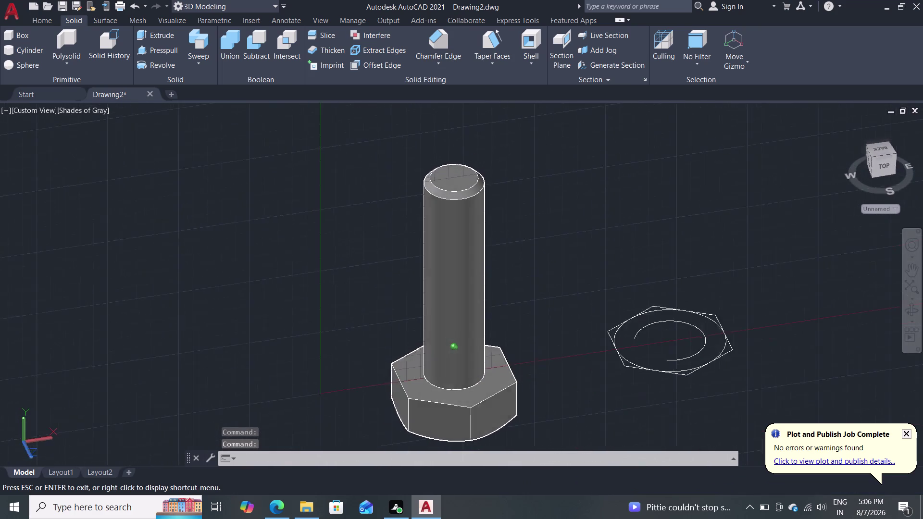
middle_drag(652, 224, 667, 228)
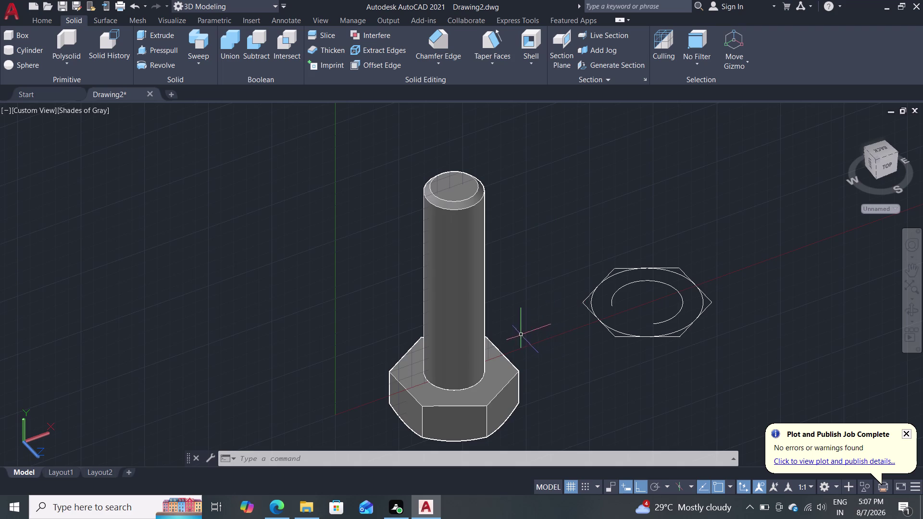
middle_drag(526, 332, 497, 299)
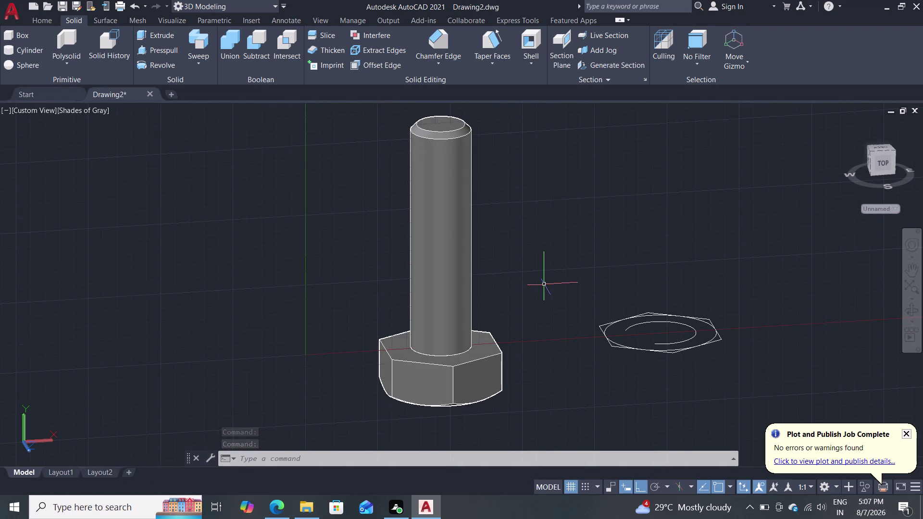
scroll(down, 3)
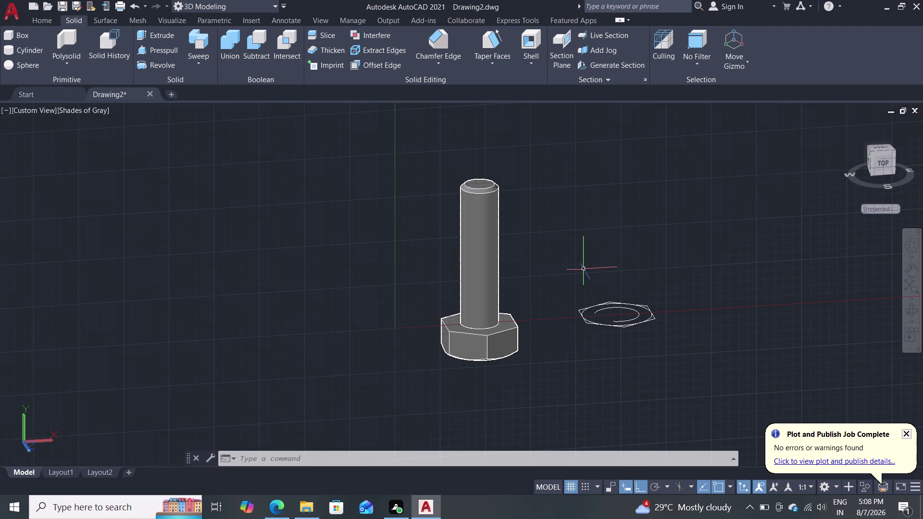
Reset the coordinate system to World, running UCS twice.
text(ucs)
key(Return)
key(Return)
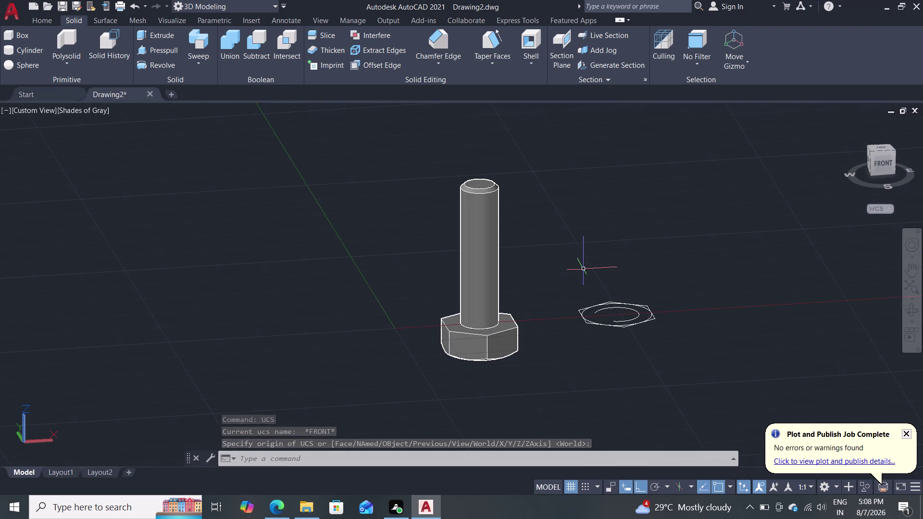
key(u)
text(c)
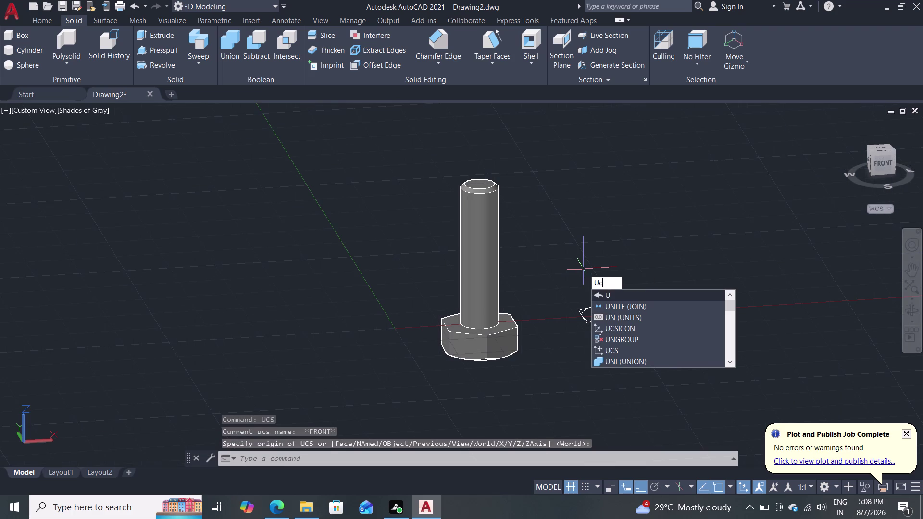
text(s)
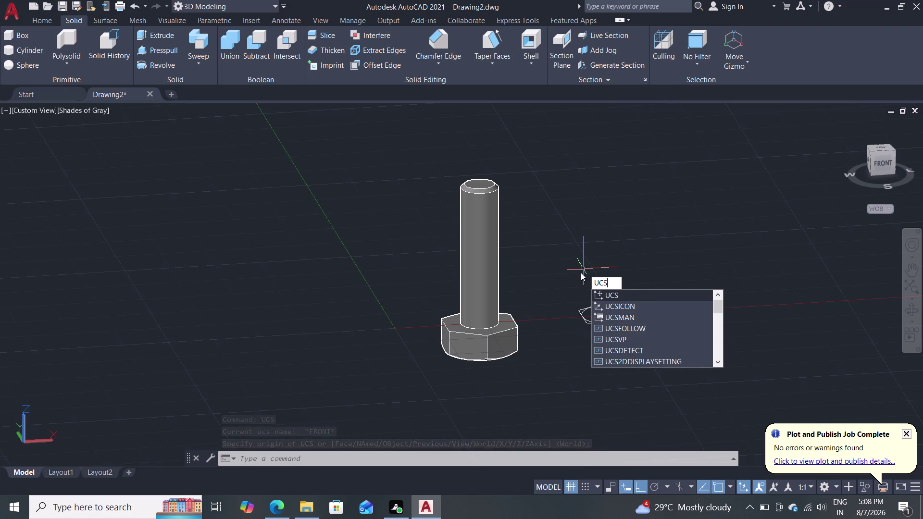
key(Return)
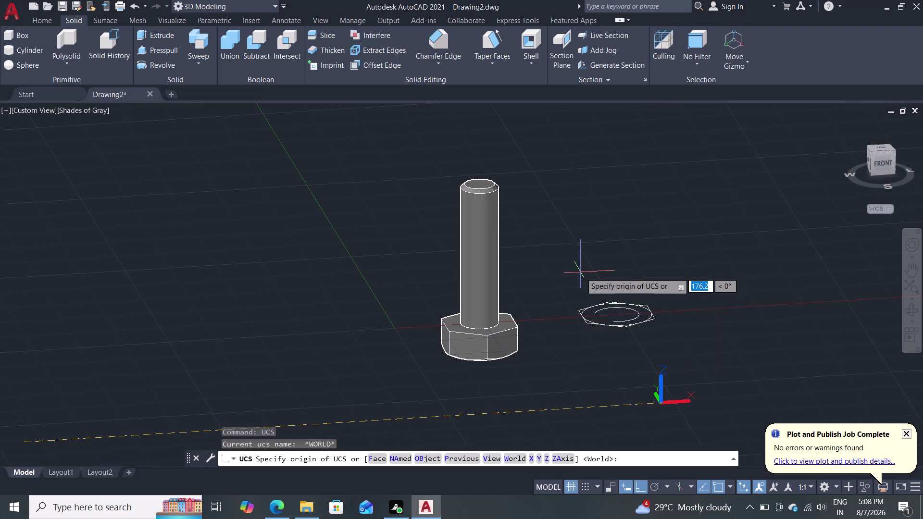
key(Return)
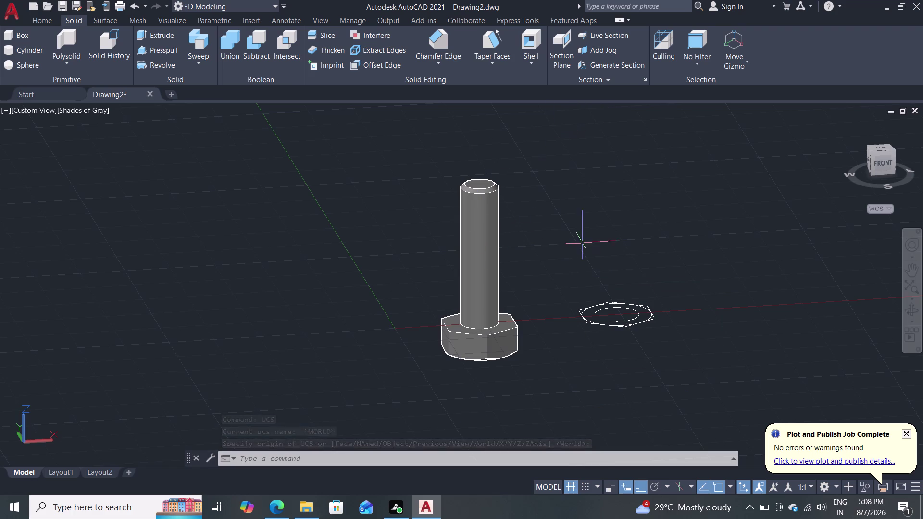
Orbit the view of bolt and nut and switch to the Home ribbon tab.
middle_drag(584, 254, 579, 246)
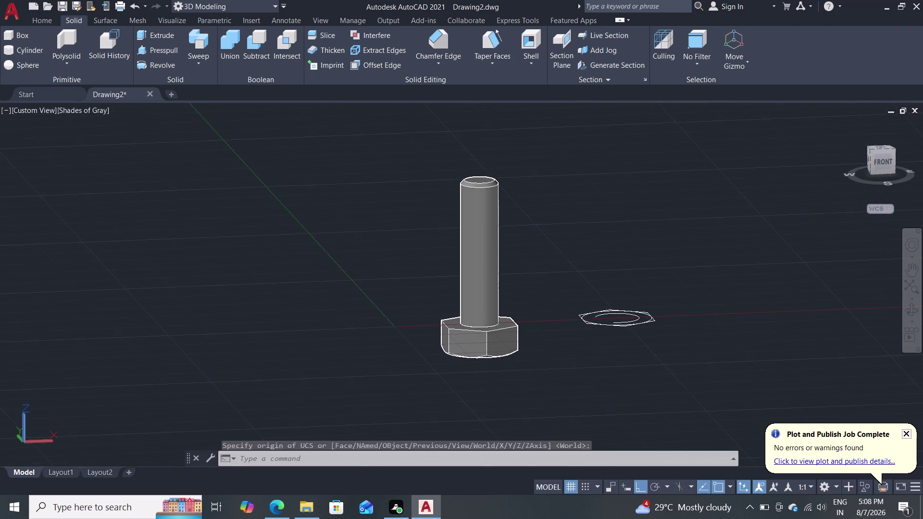
scroll(up, 3)
middle_drag(554, 322, 497, 355)
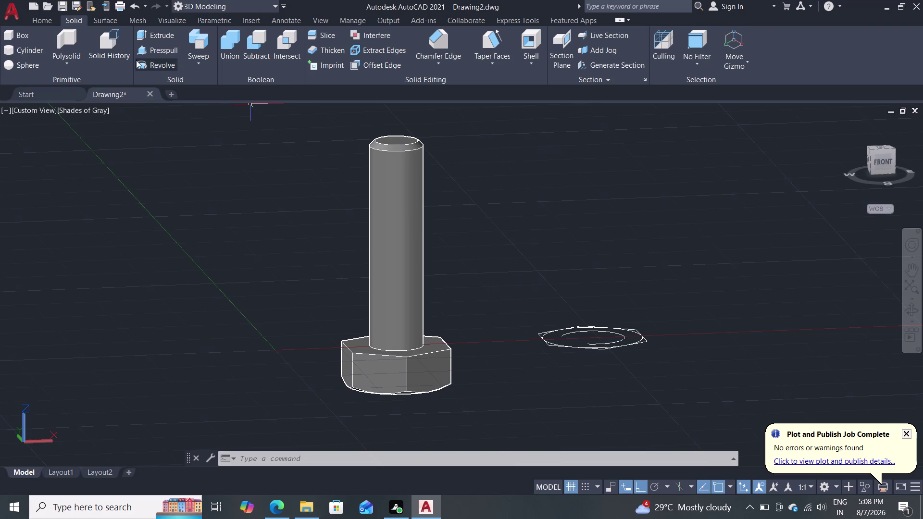
click(55, 25)
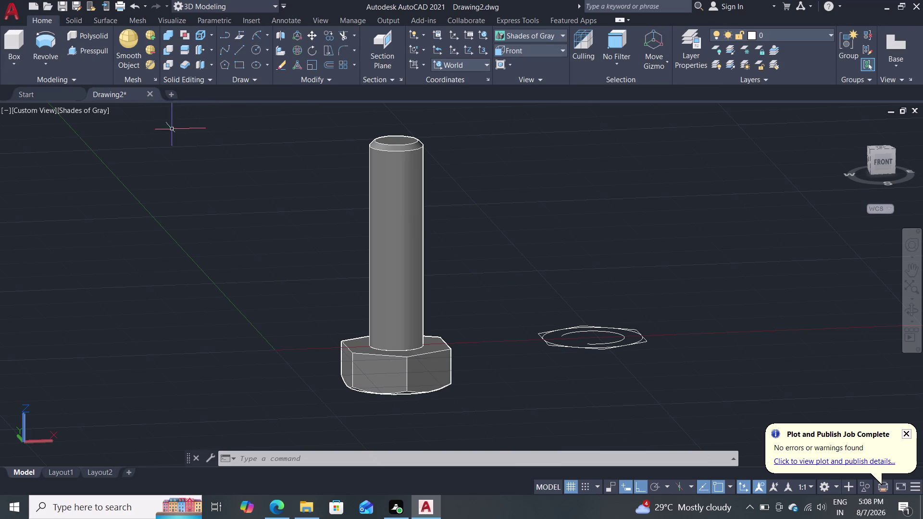
click(256, 75)
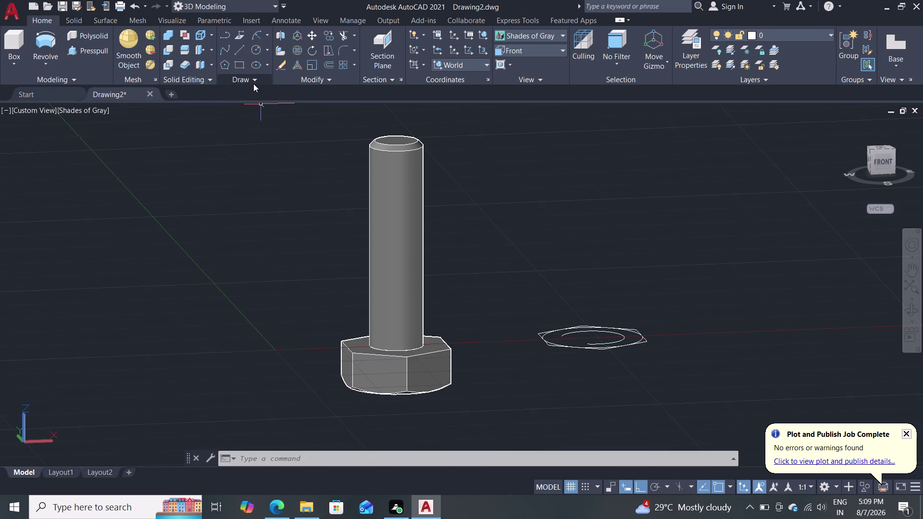
double_click(240, 77)
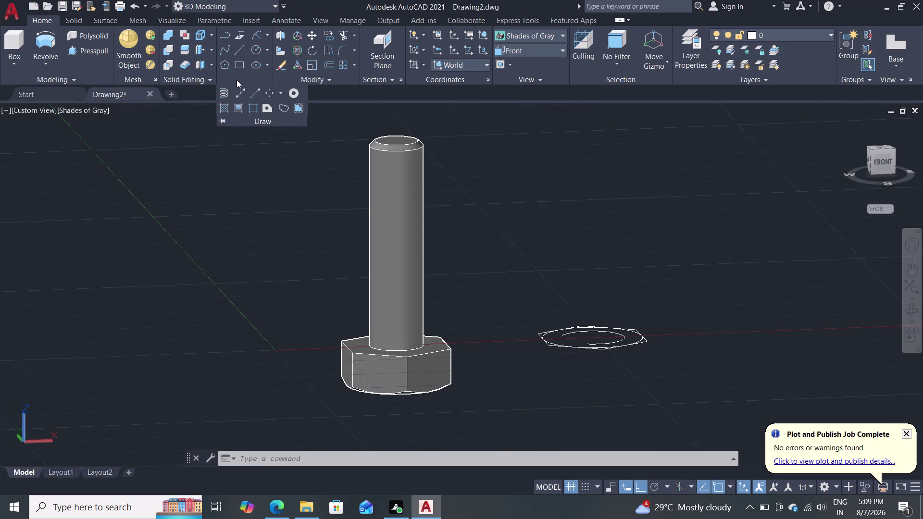
click(224, 92)
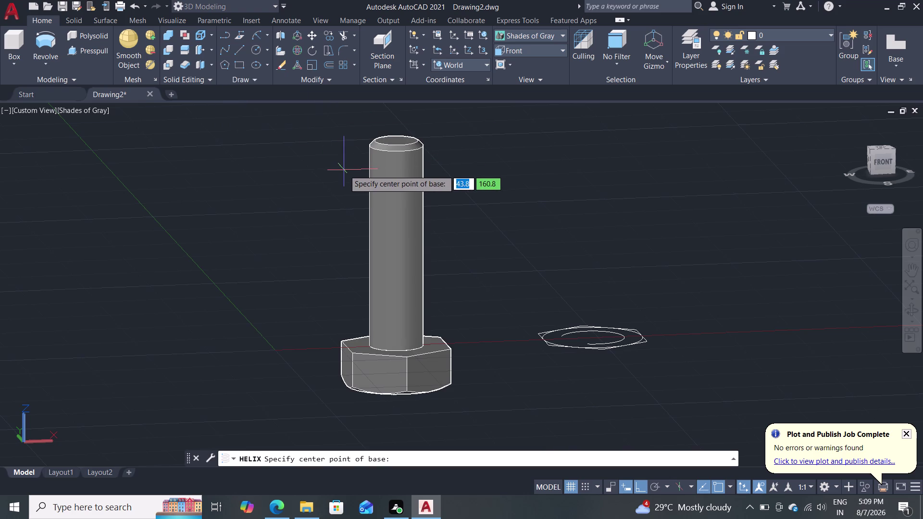
scroll(up, 3)
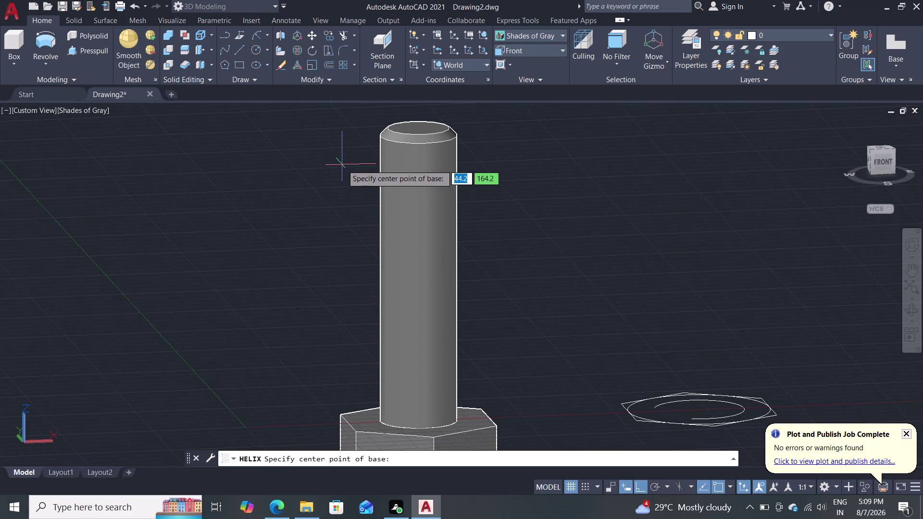
middle_drag(507, 193, 507, 268)
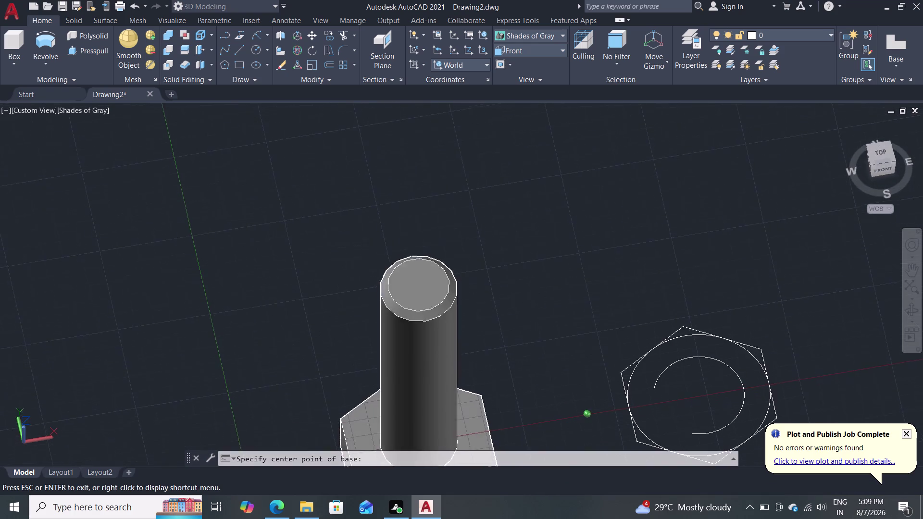
middle_drag(507, 268, 511, 282)
middle_drag(496, 290, 494, 184)
scroll(up, 3)
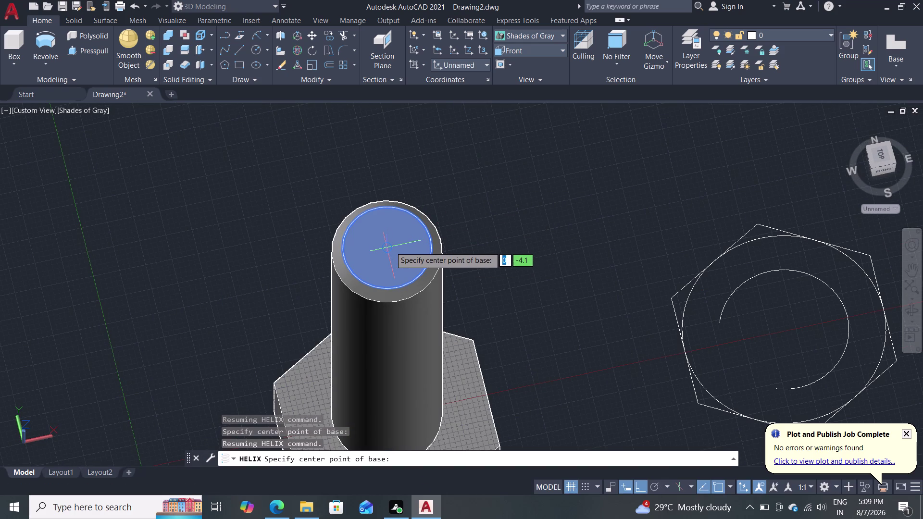
scroll(up, 3)
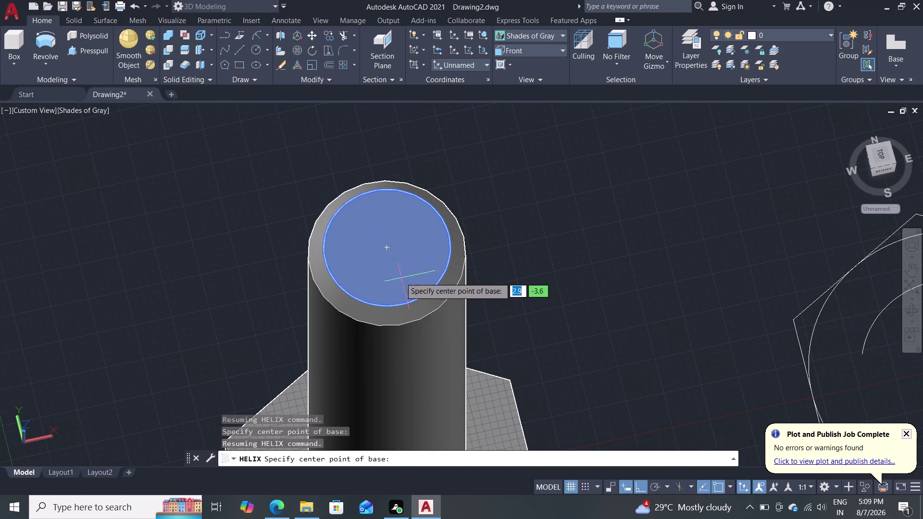
click(386, 250)
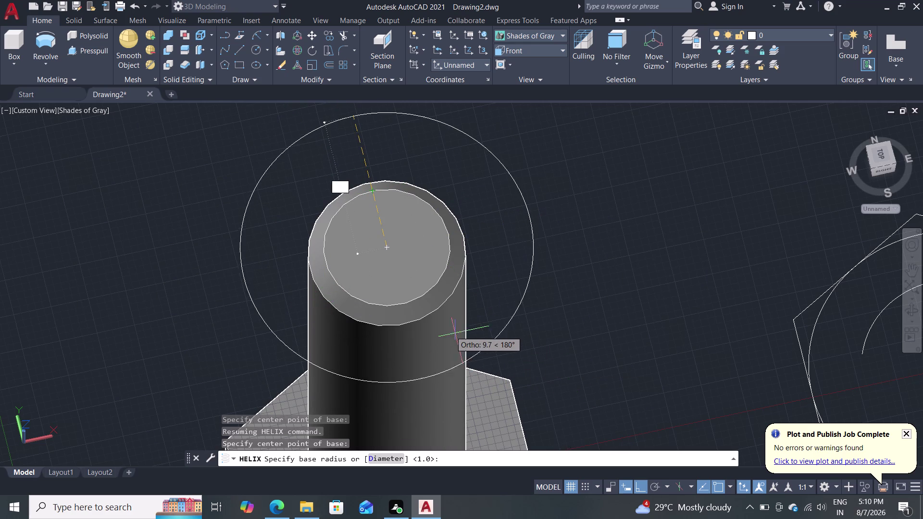
key(Escape)
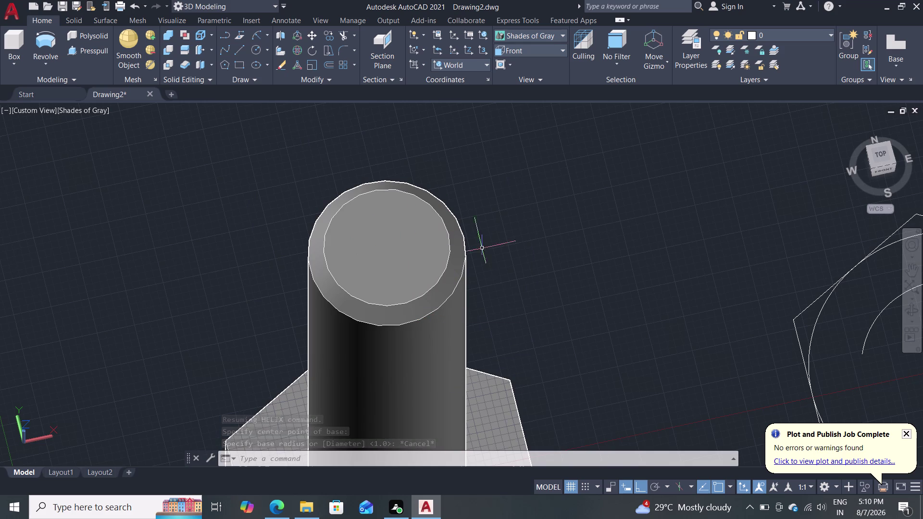
middle_drag(523, 315, 514, 268)
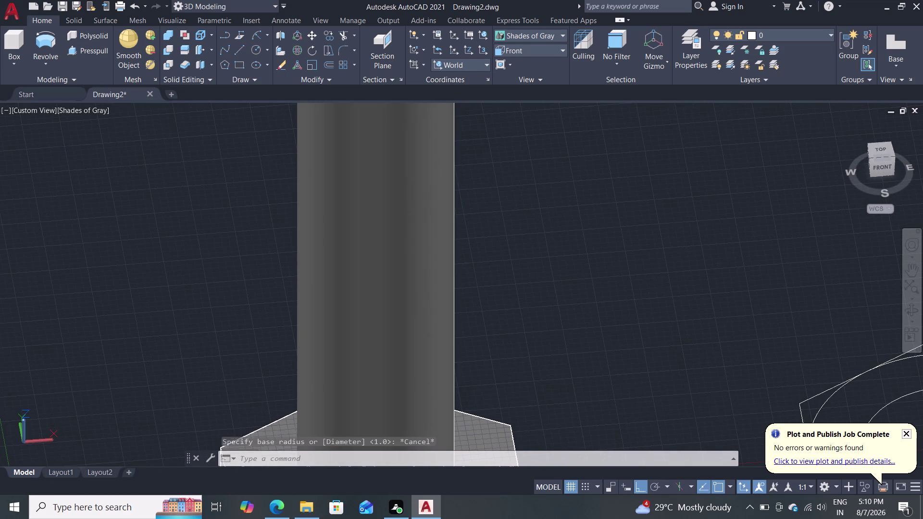
middle_drag(504, 193, 500, 344)
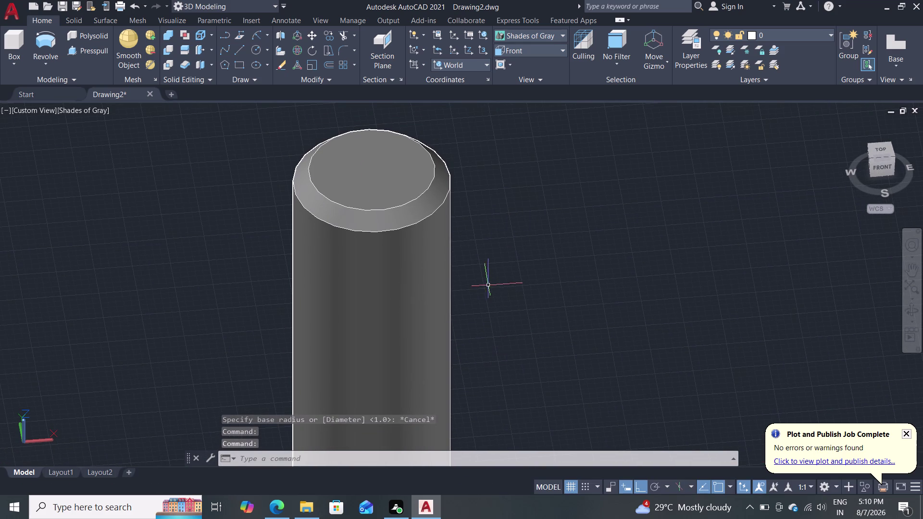
Start a new helix with its base at the shank top centre.
click(239, 74)
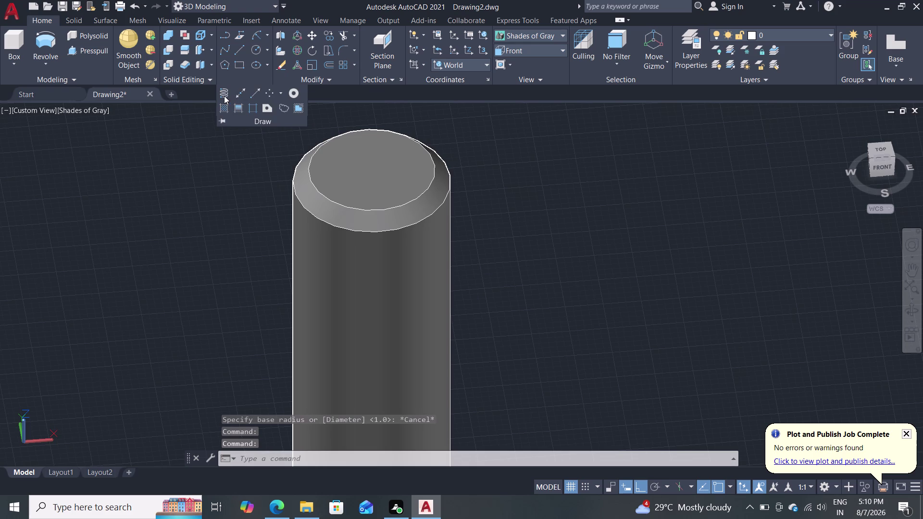
click(224, 95)
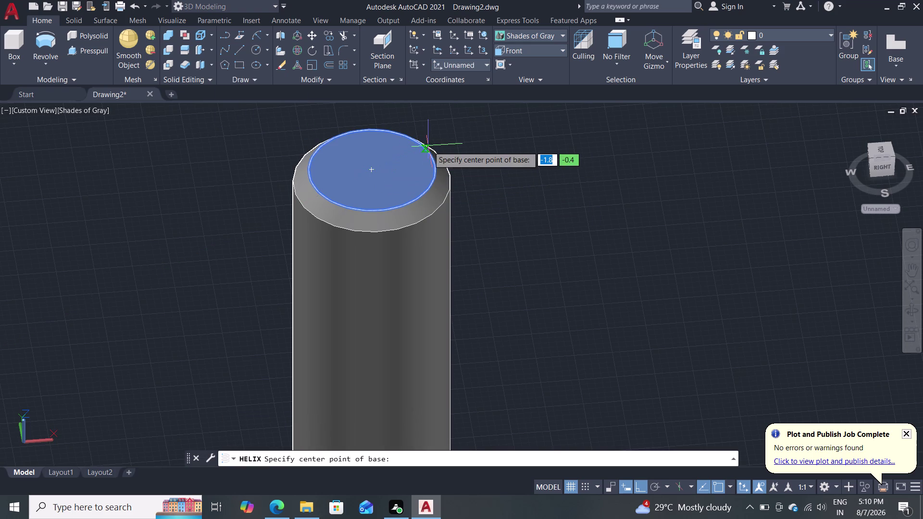
click(371, 169)
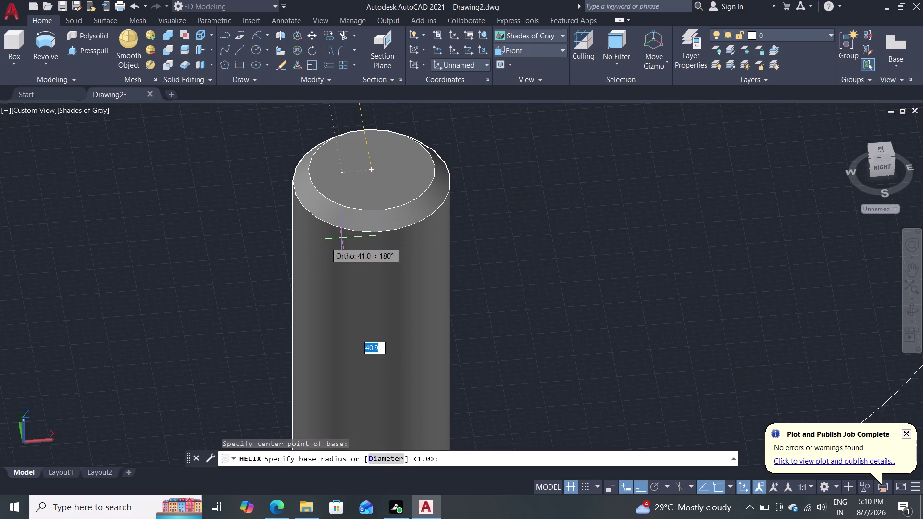
Zoom around the shank, then cancel the helix at the base radius prompt.
scroll(down, 3)
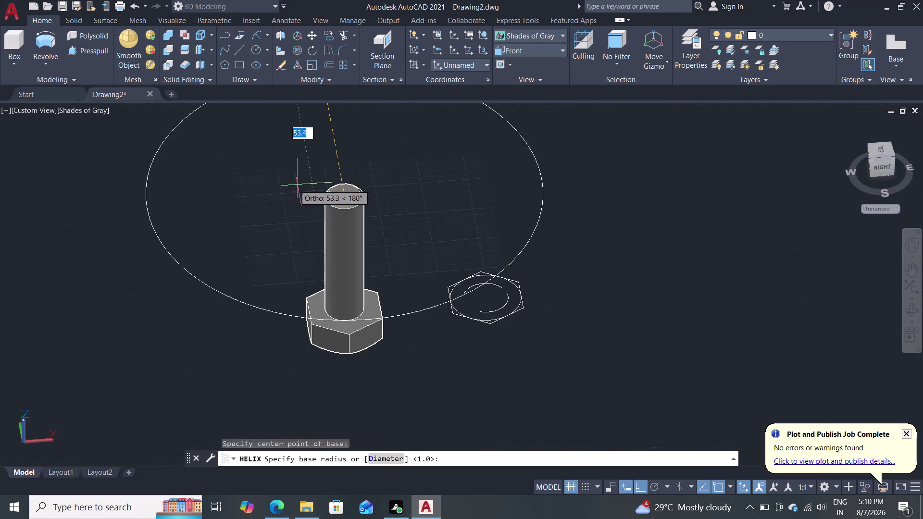
scroll(down, 3)
scroll(down, 3)
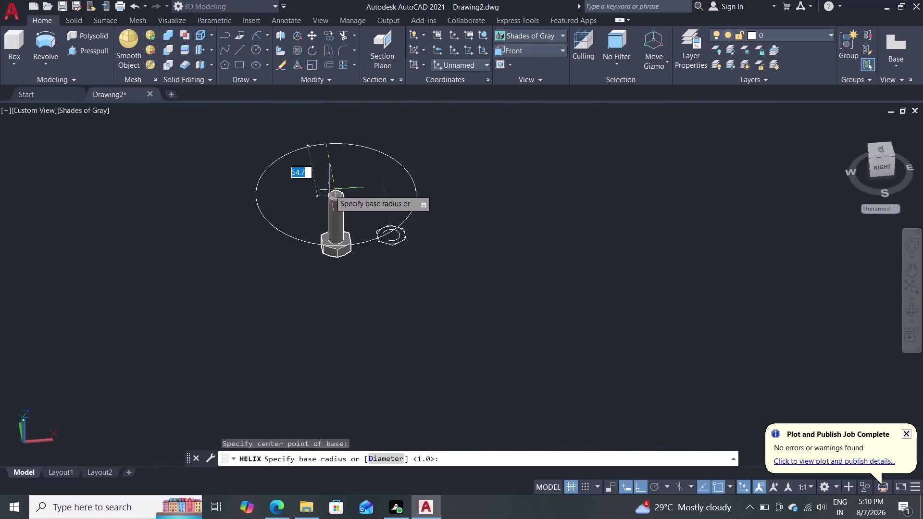
scroll(up, 3)
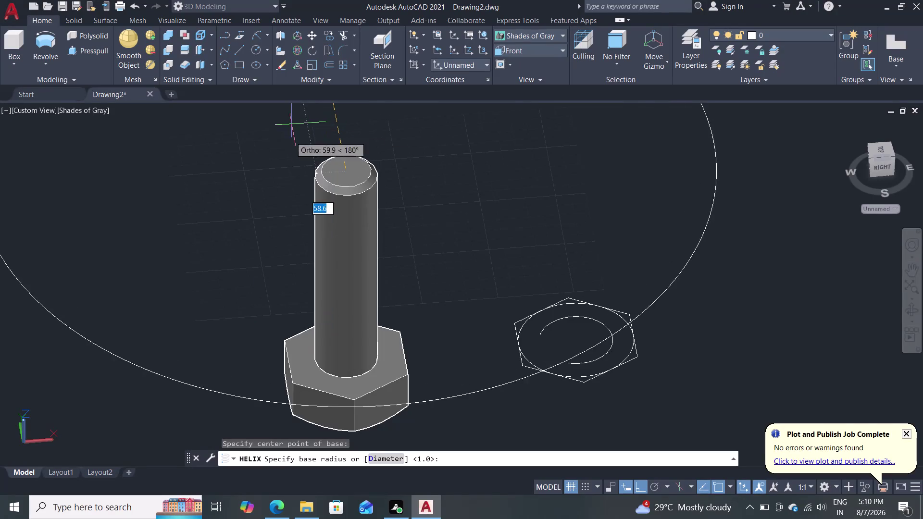
scroll(up, 3)
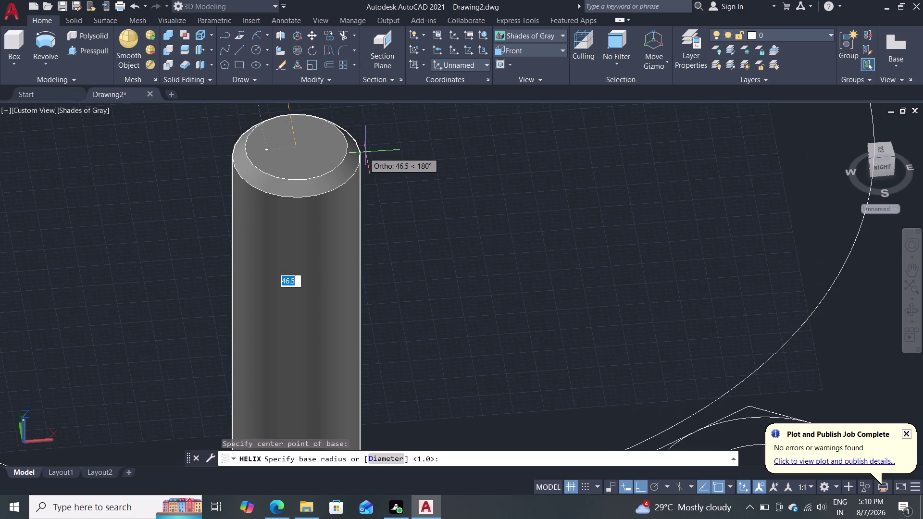
scroll(up, 3)
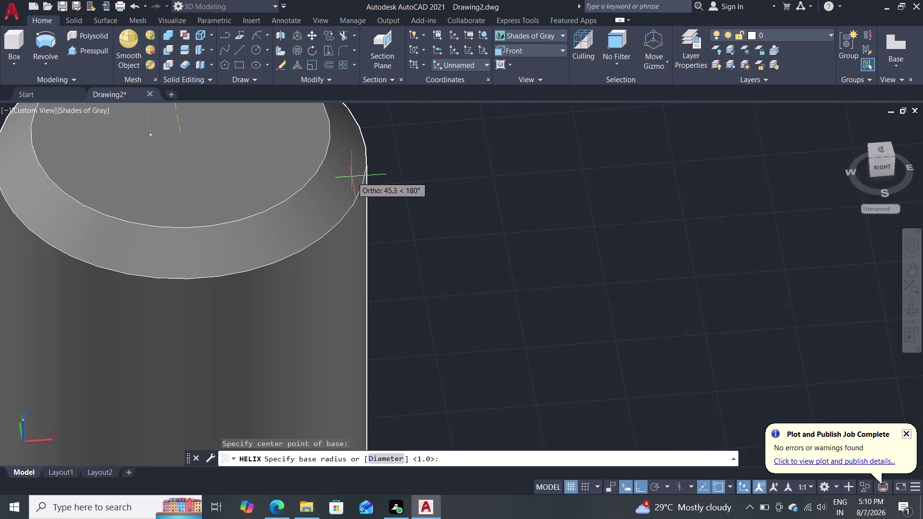
key(Escape)
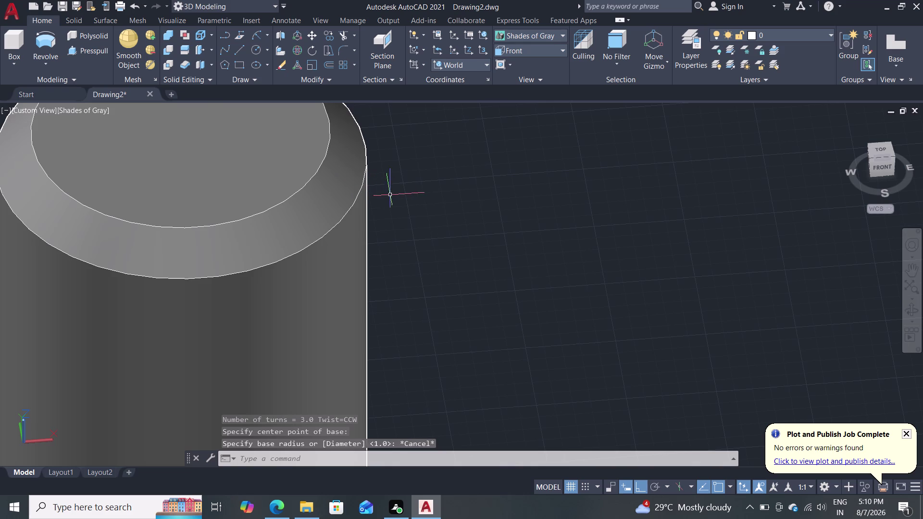
scroll(down, 3)
Orbit toward the bolt and switch to the Top preset view.
scroll(down, 3)
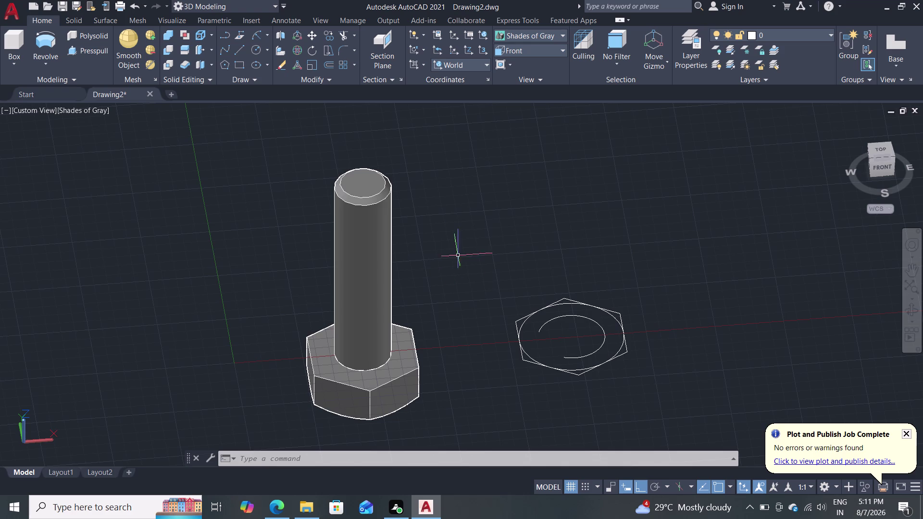
middle_drag(425, 181, 428, 188)
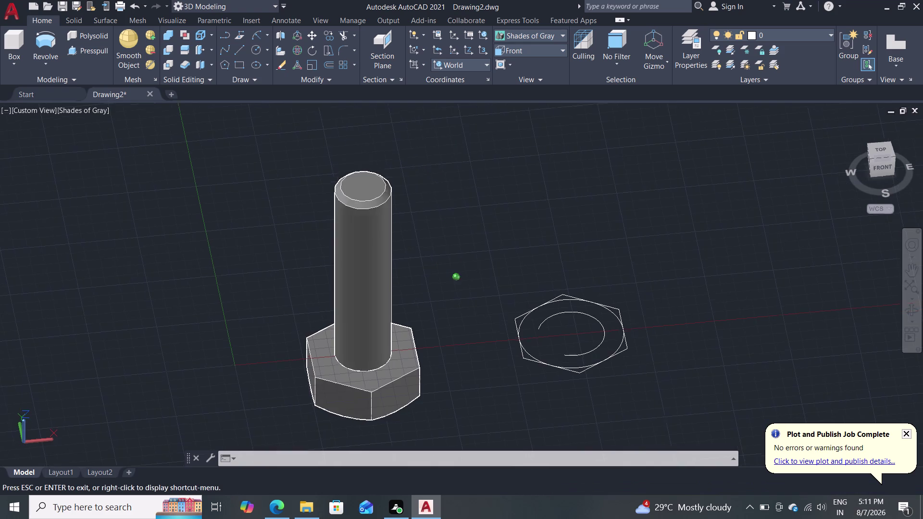
middle_drag(428, 189, 423, 263)
scroll(up, 3)
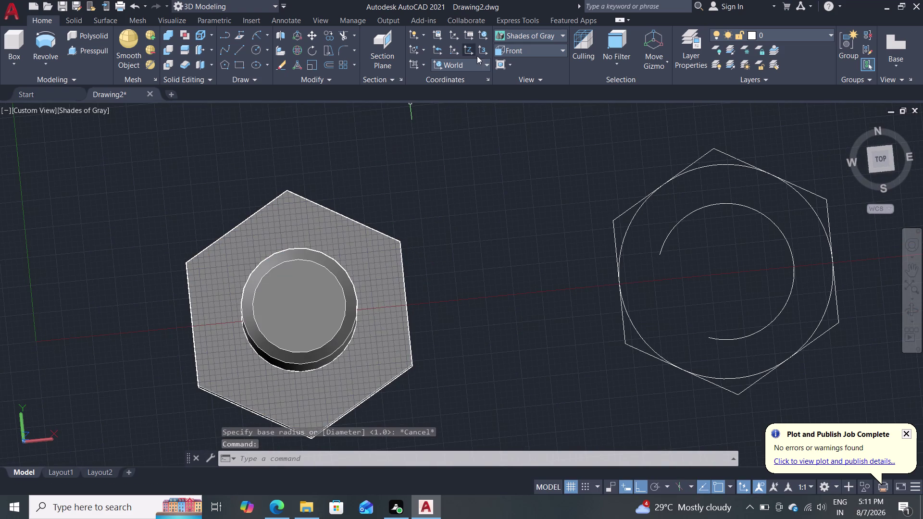
click(535, 43)
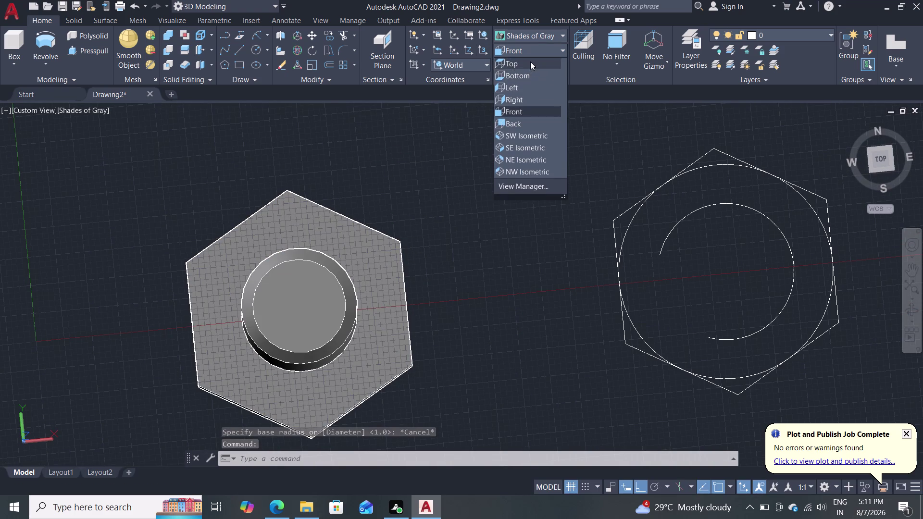
click(530, 62)
Pan to the bolt head and start a circle centred on the shank.
scroll(up, 3)
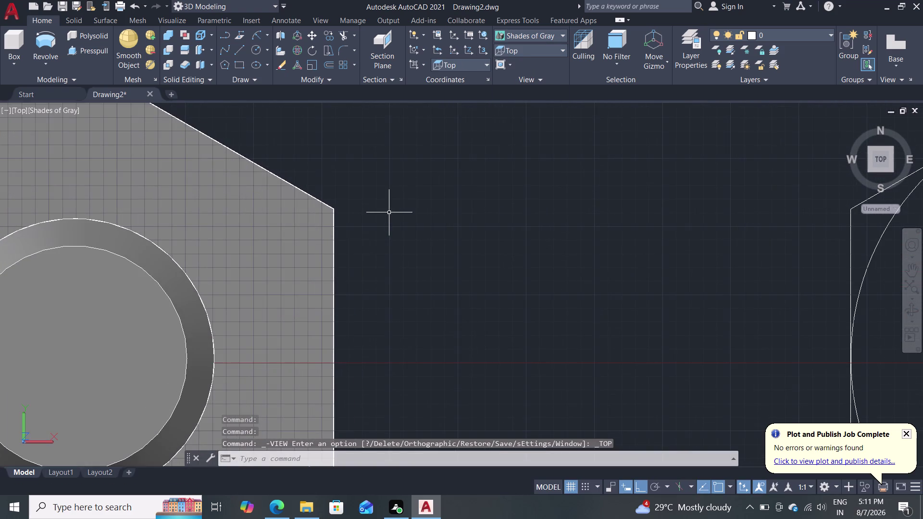
middle_drag(406, 212, 563, 146)
key(c)
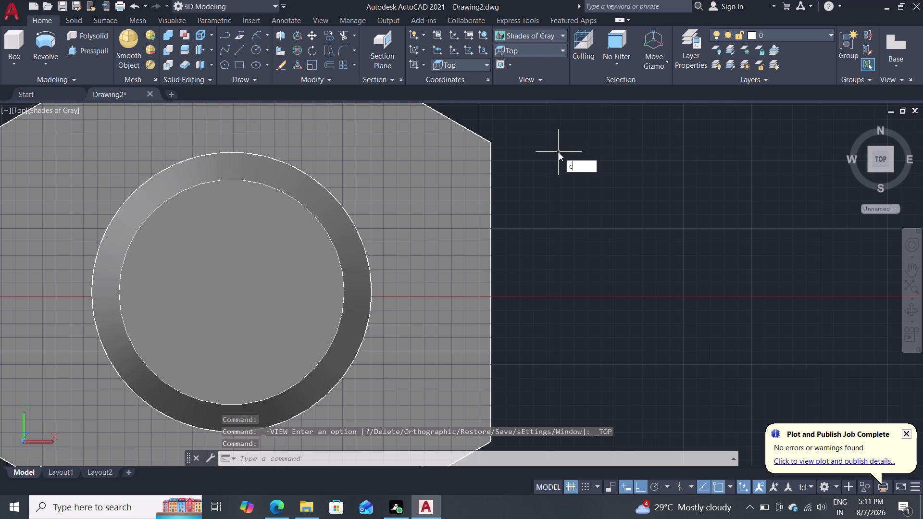
key(Return)
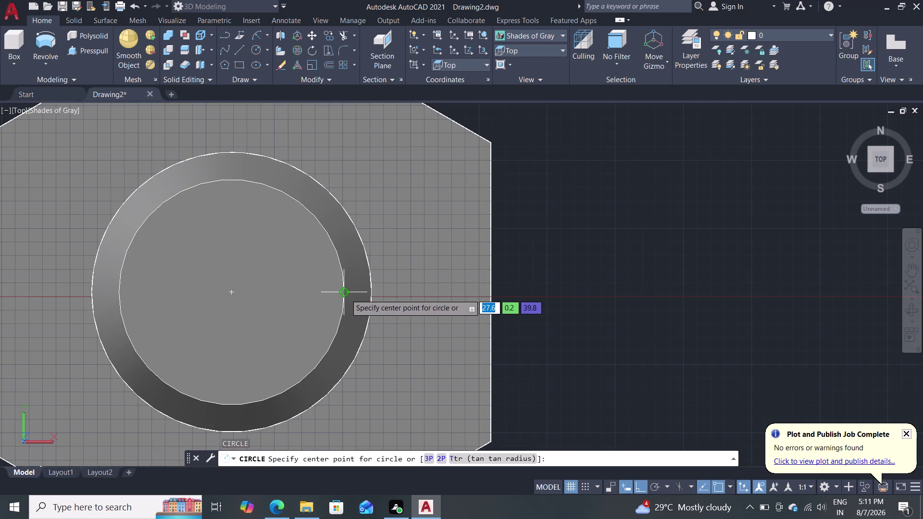
click(230, 294)
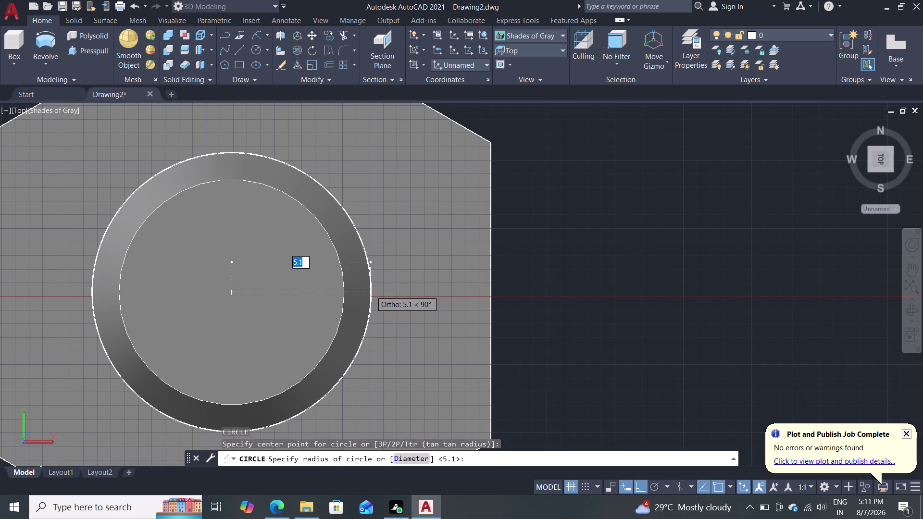
Zoom in and out around the shank, then cancel the circle before giving a radius.
scroll(up, 3)
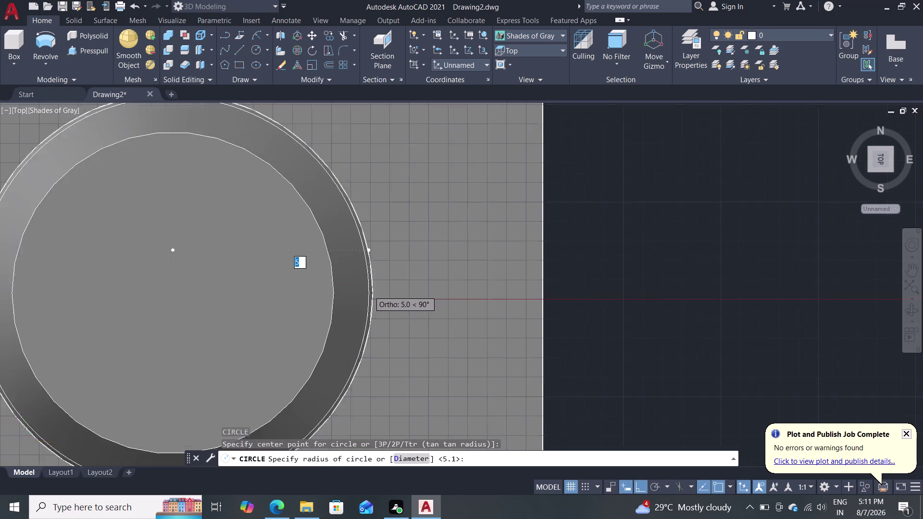
scroll(up, 3)
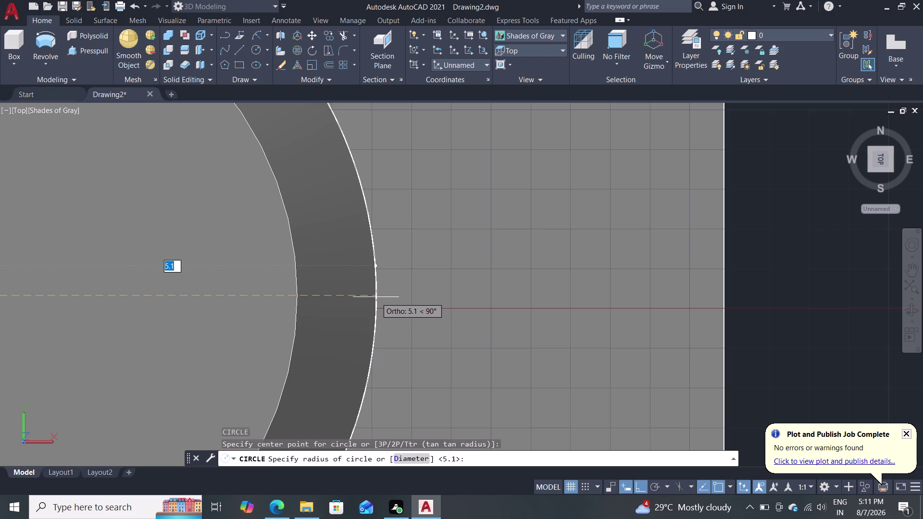
scroll(down, 3)
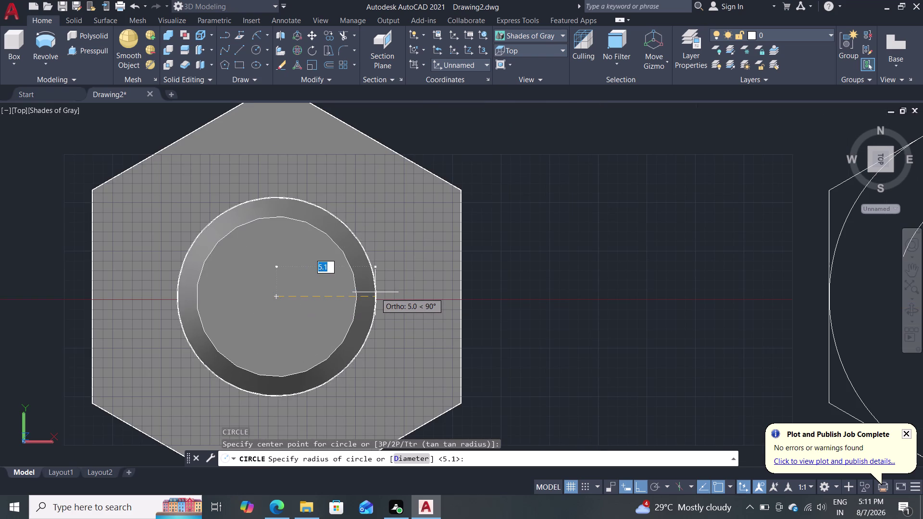
scroll(up, 3)
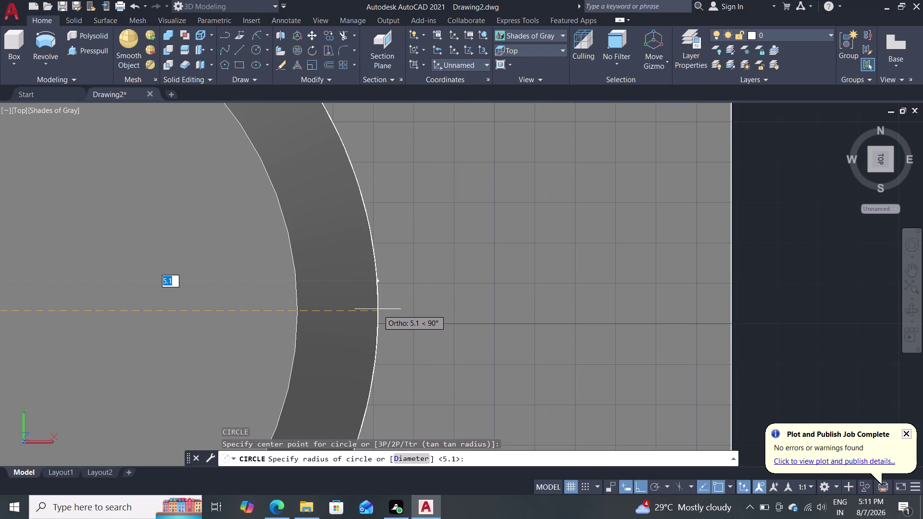
scroll(down, 3)
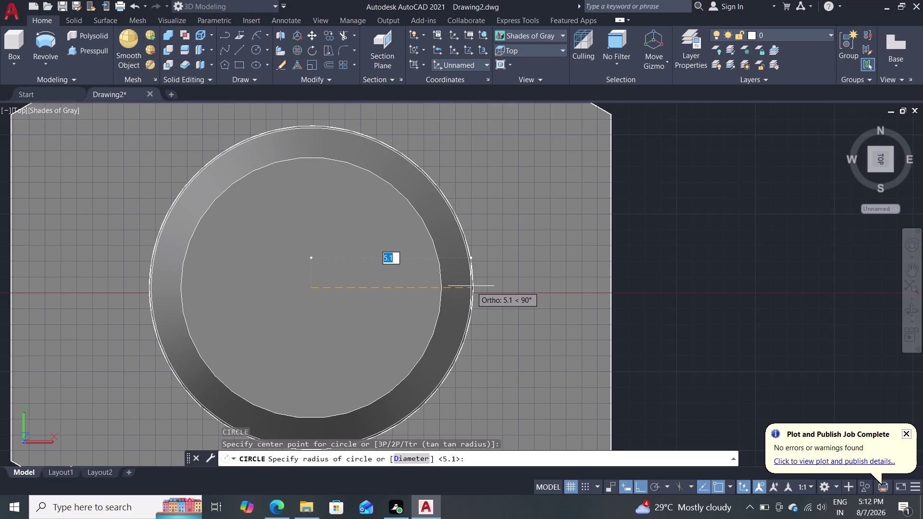
key(Escape)
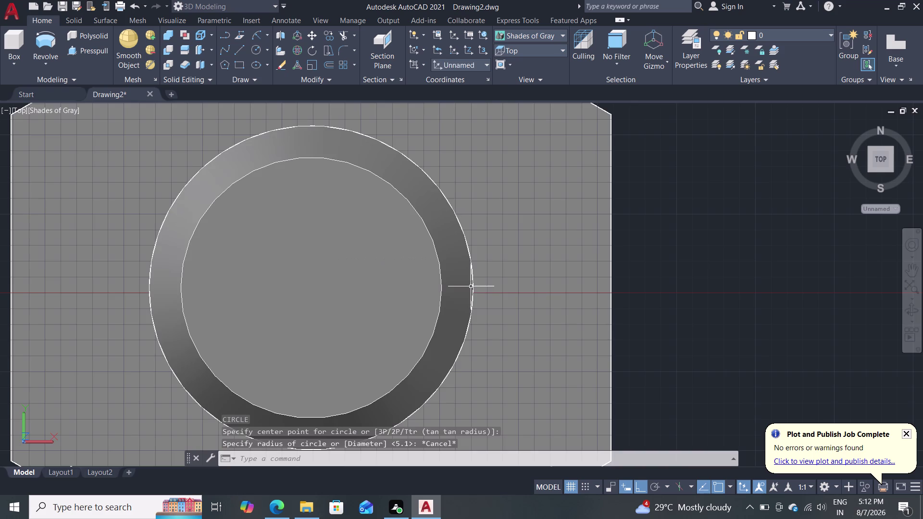
scroll(down, 3)
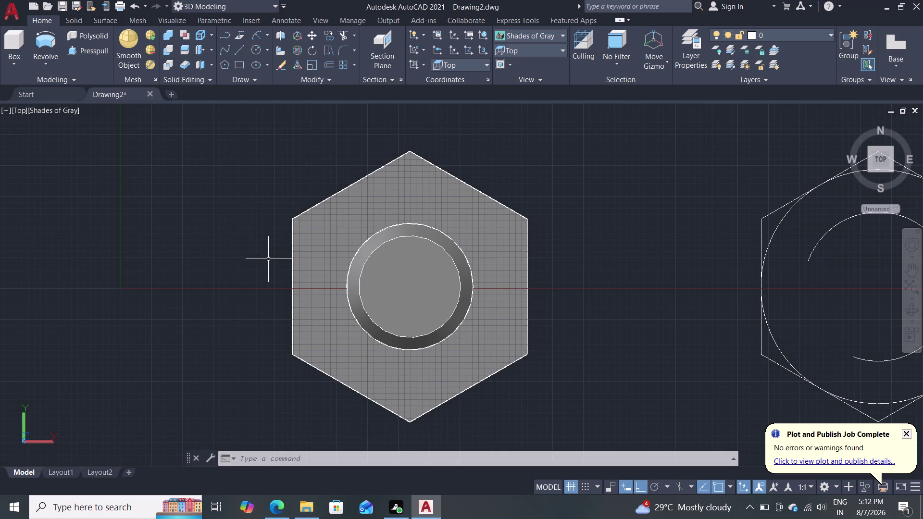
Orbit to a side view and start a helix centred on the shank's top face.
middle_drag(272, 316, 274, 300)
middle_drag(274, 300, 274, 232)
middle_drag(290, 186, 261, 313)
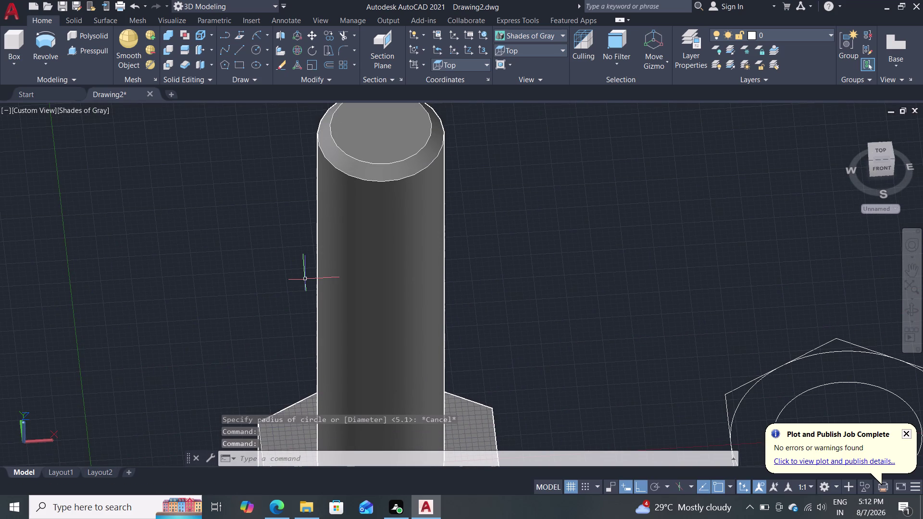
click(250, 79)
click(225, 92)
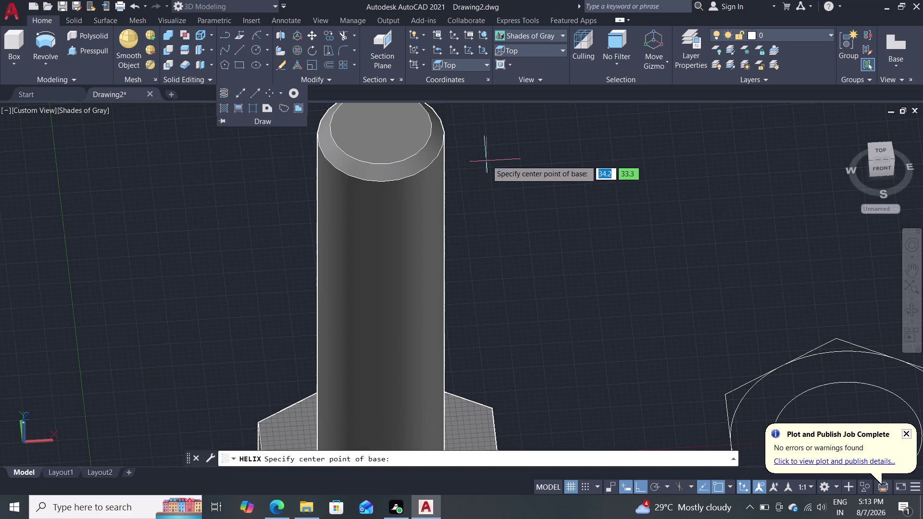
middle_drag(478, 166, 479, 227)
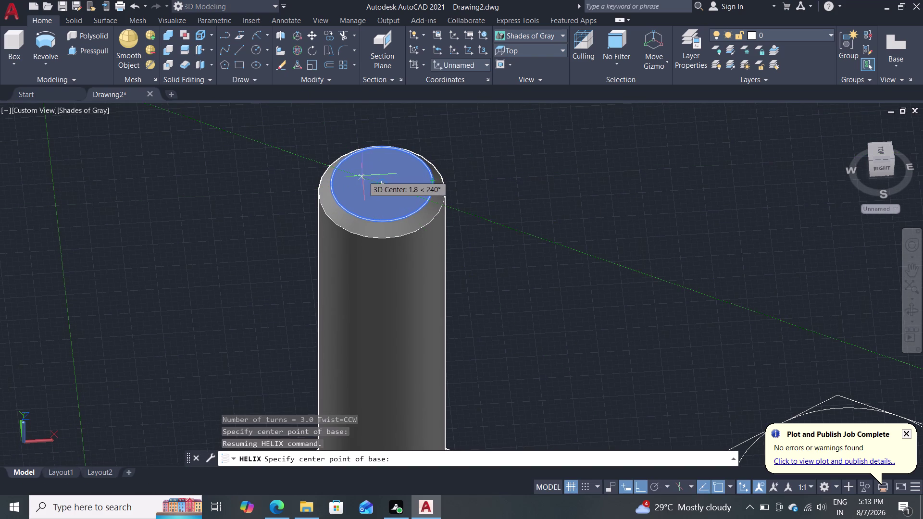
click(382, 183)
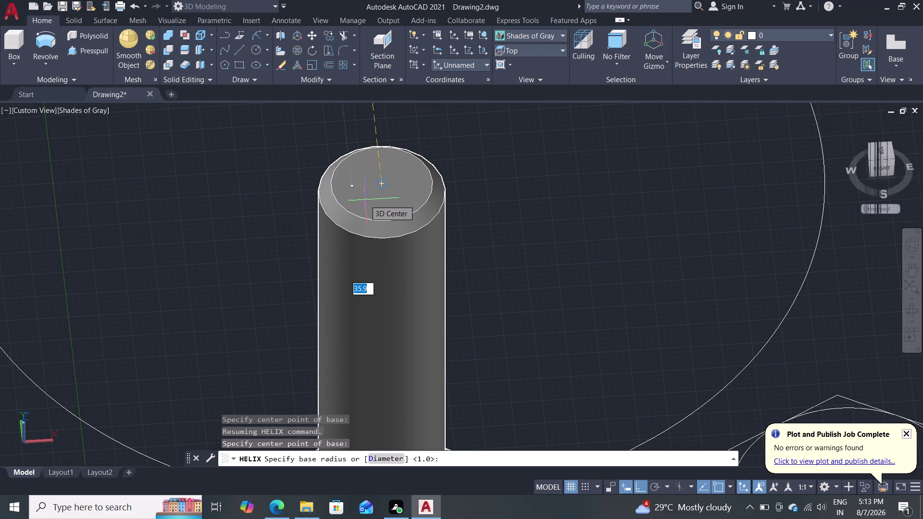
Enter 5.13 as both the helix base radius and top radius.
text(5.)
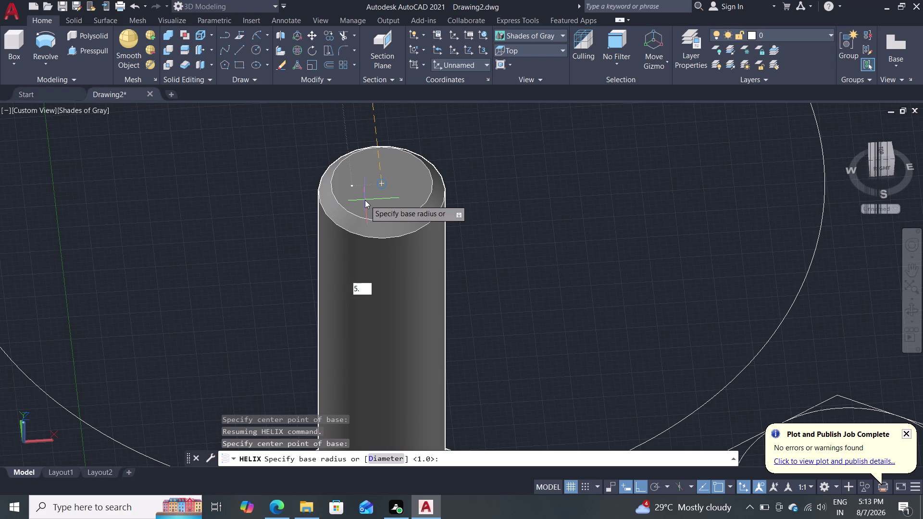
text(13)
key(Return)
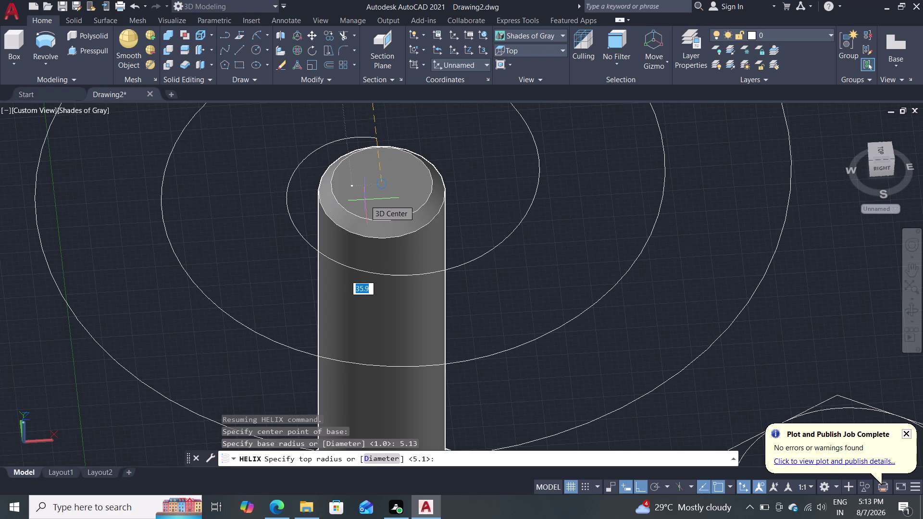
text(5)
text(.13)
key(Return)
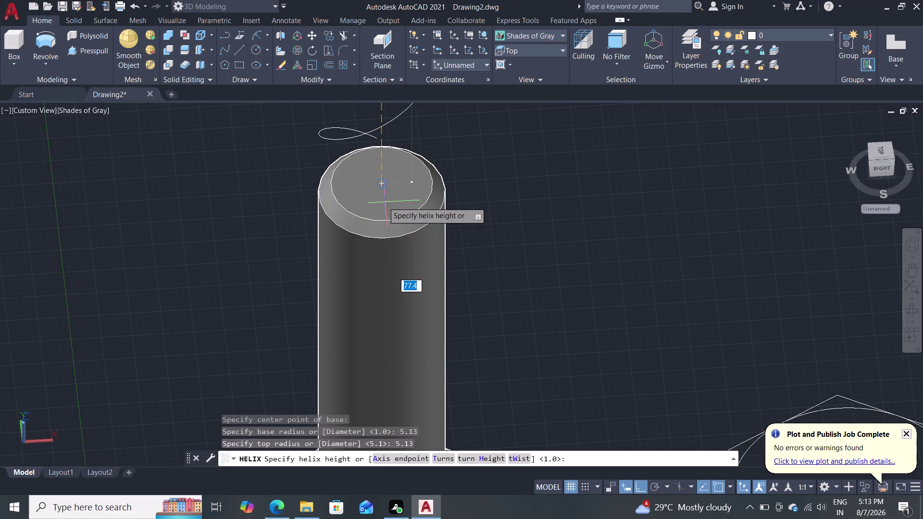
scroll(down, 3)
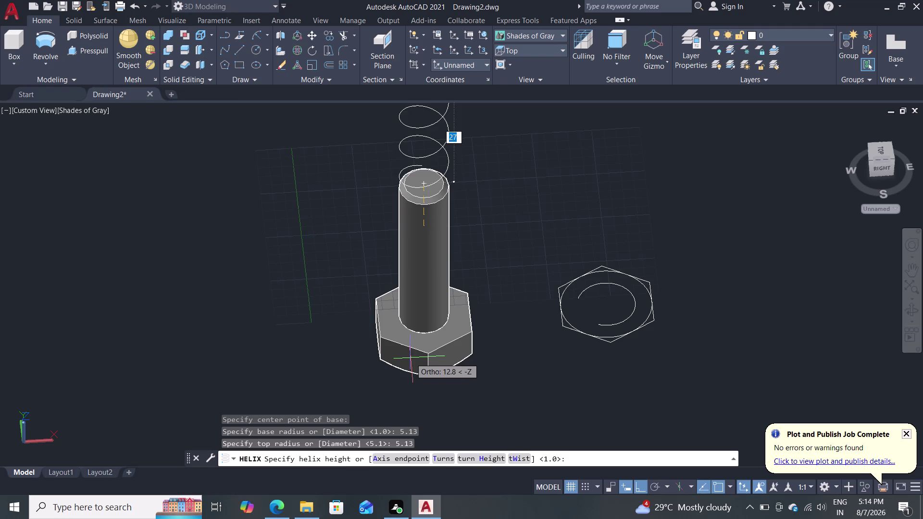
View the shank from above and give the helix a height of 39.75.
middle_drag(411, 351, 412, 422)
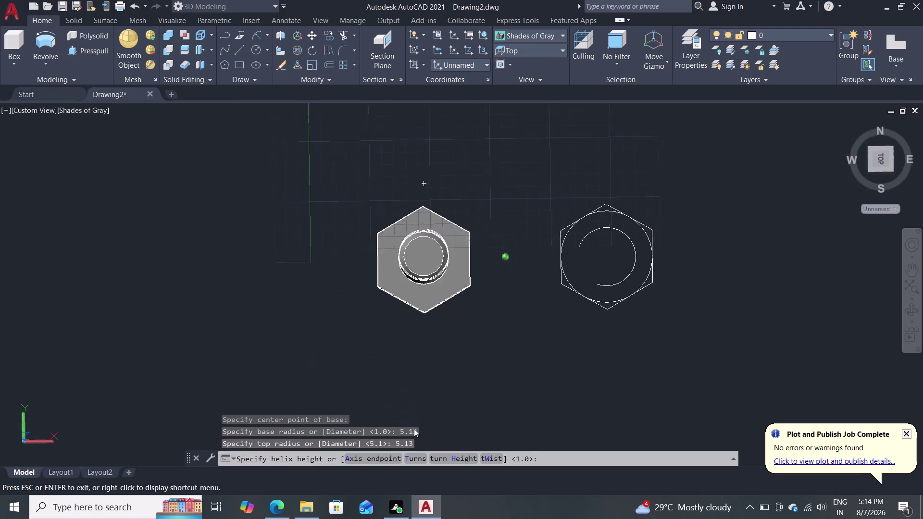
middle_drag(413, 422, 420, 320)
scroll(up, 3)
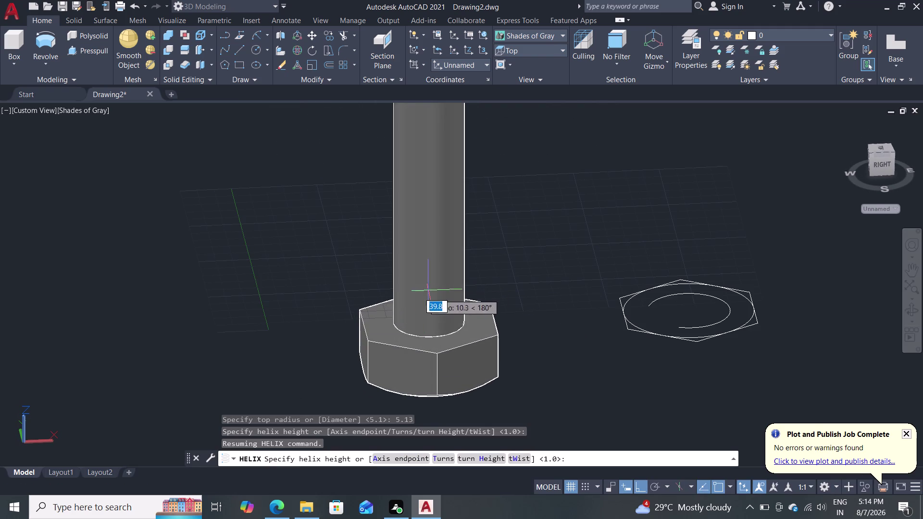
scroll(down, 3)
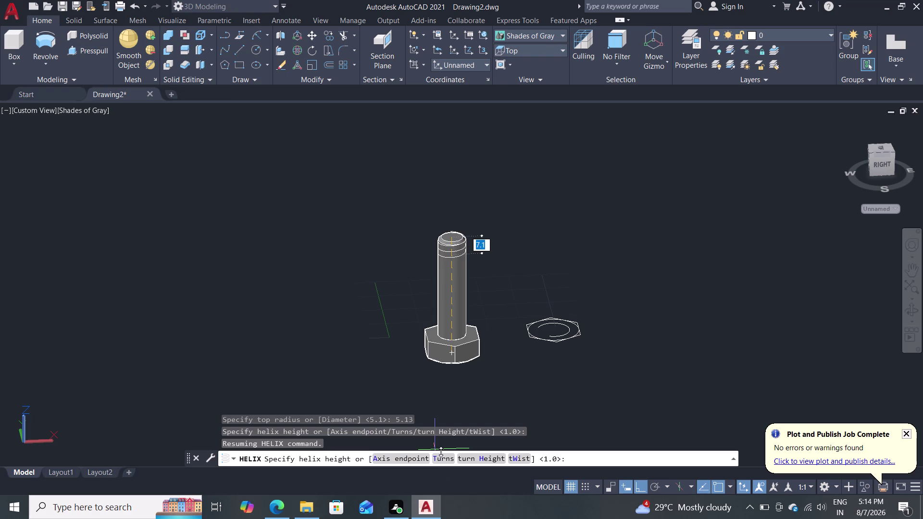
text(39)
text(.75)
key(Return)
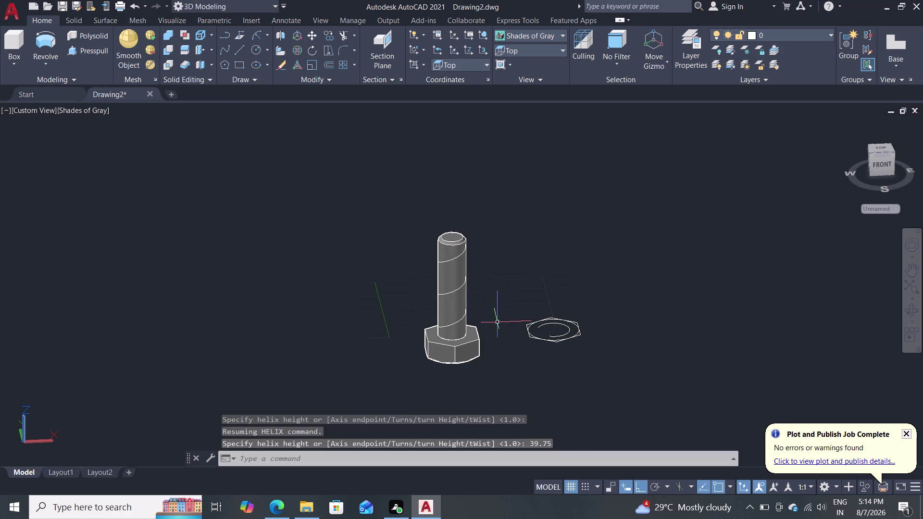
scroll(up, 3)
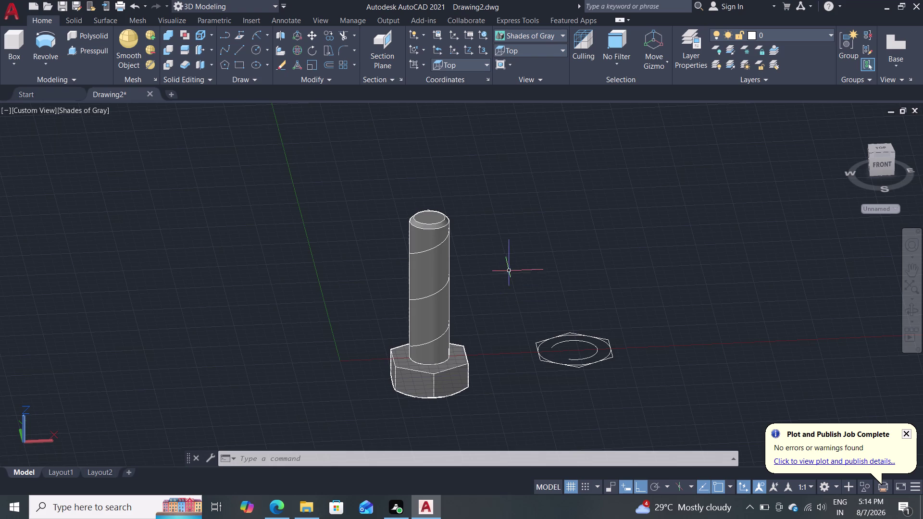
middle_drag(515, 298, 514, 310)
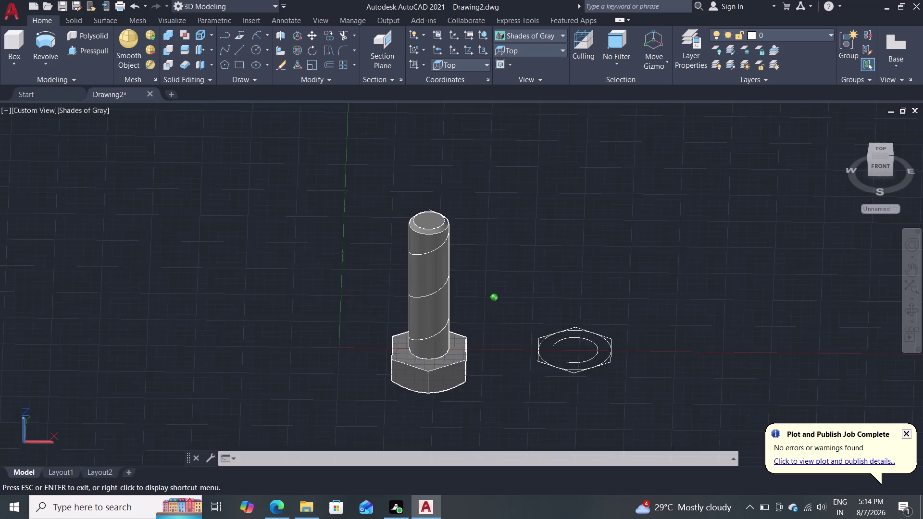
middle_drag(514, 310, 795, 283)
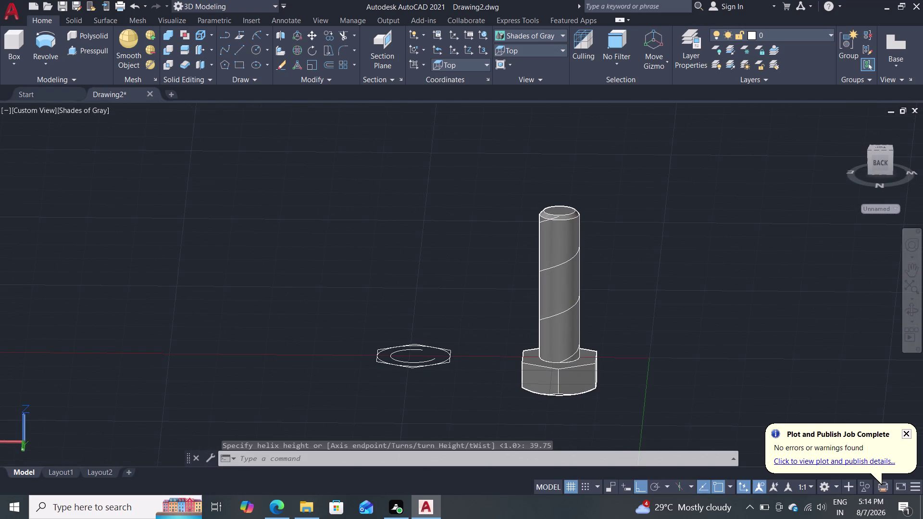
scroll(up, 3)
middle_drag(595, 332, 606, 288)
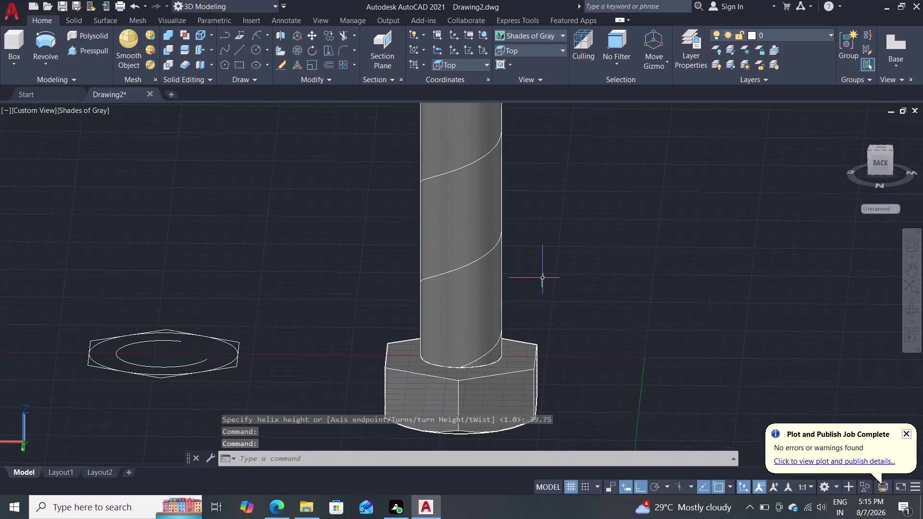
scroll(down, 3)
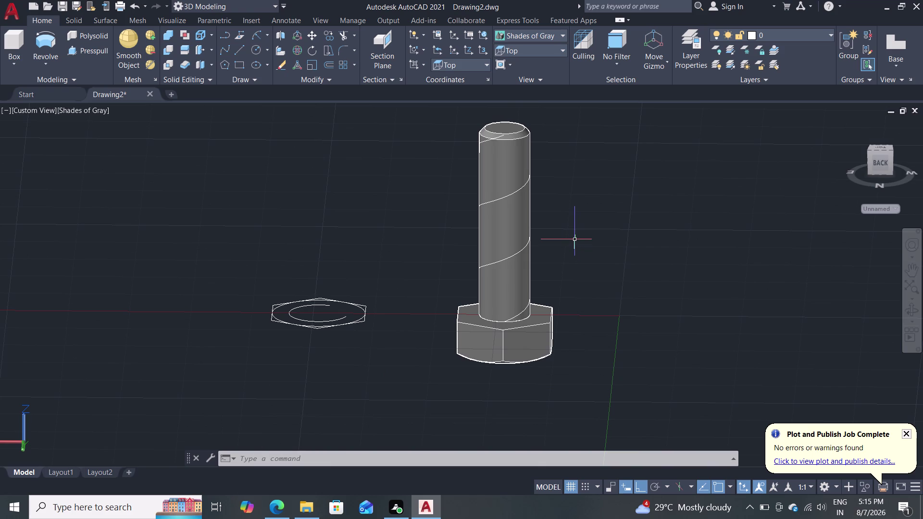
middle_drag(587, 194, 592, 232)
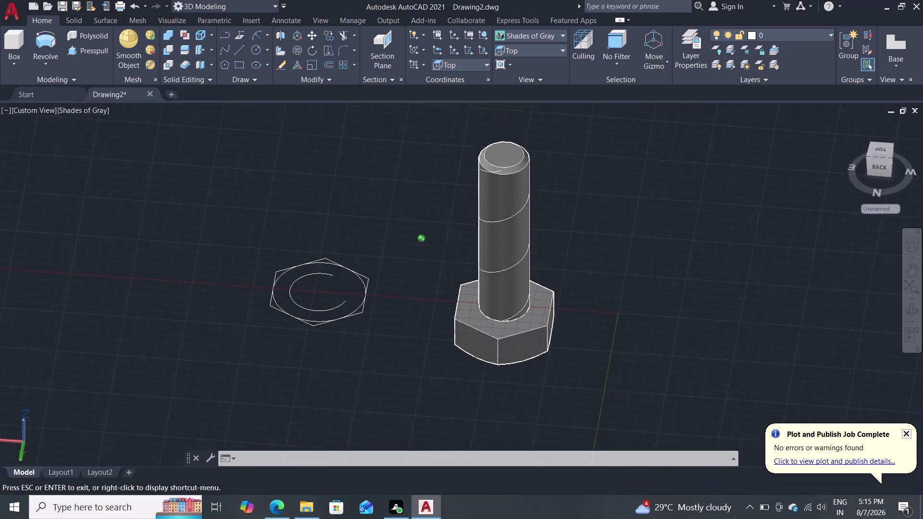
middle_drag(591, 232, 593, 230)
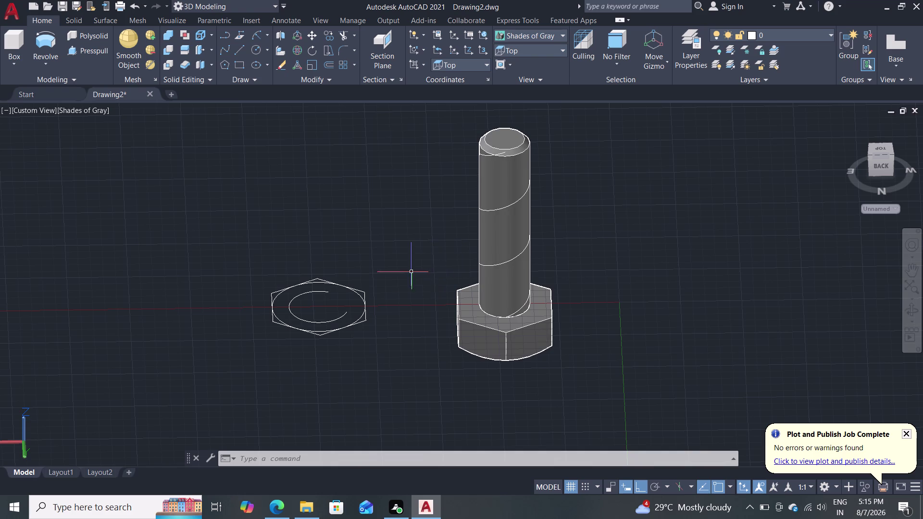
scroll(up, 3)
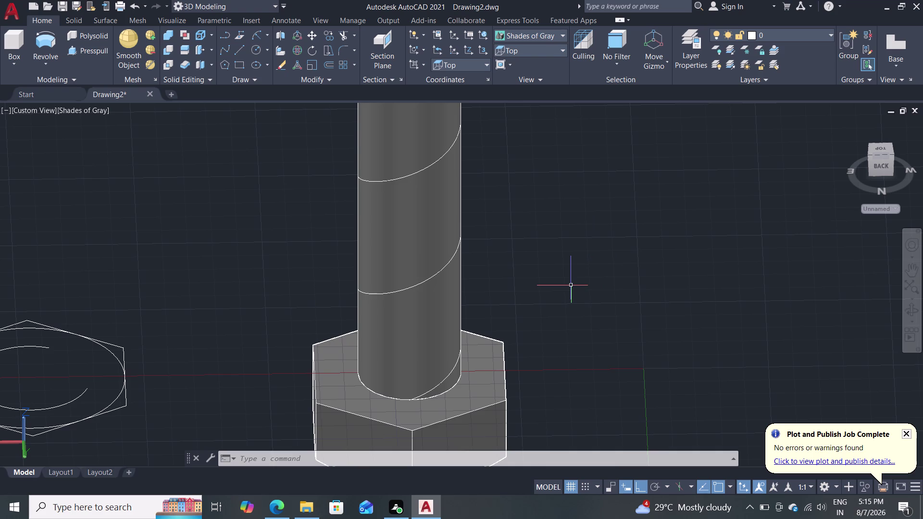
key(space)
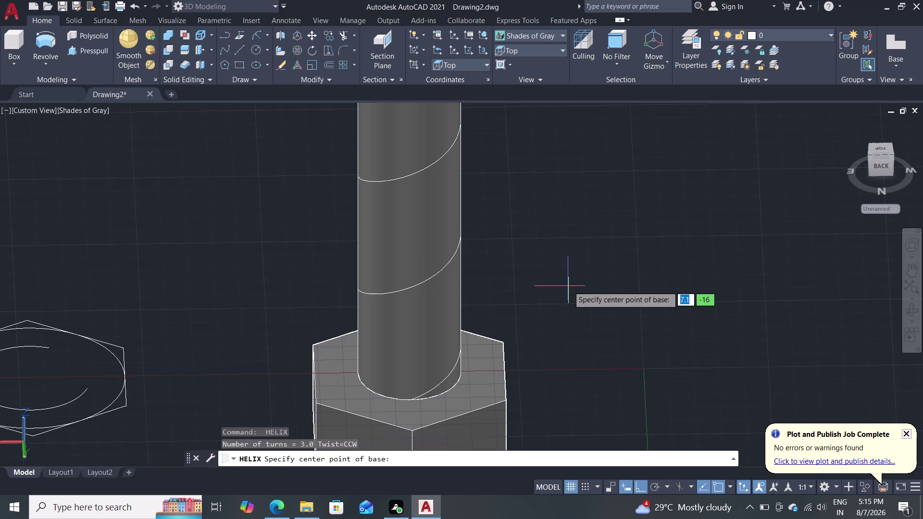
Pan to frame the whole bolt and abandon the repeated HELIX before its base centre.
scroll(down, 3)
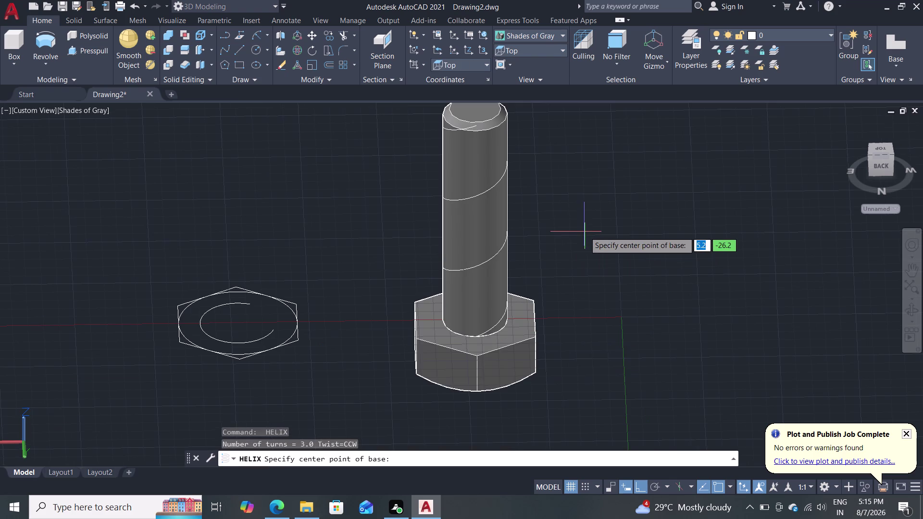
middle_drag(580, 231, 558, 251)
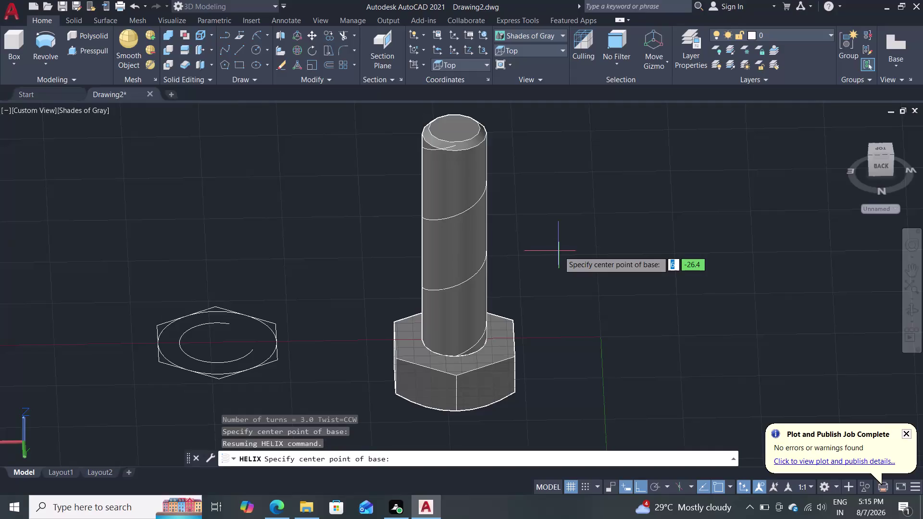
key(space)
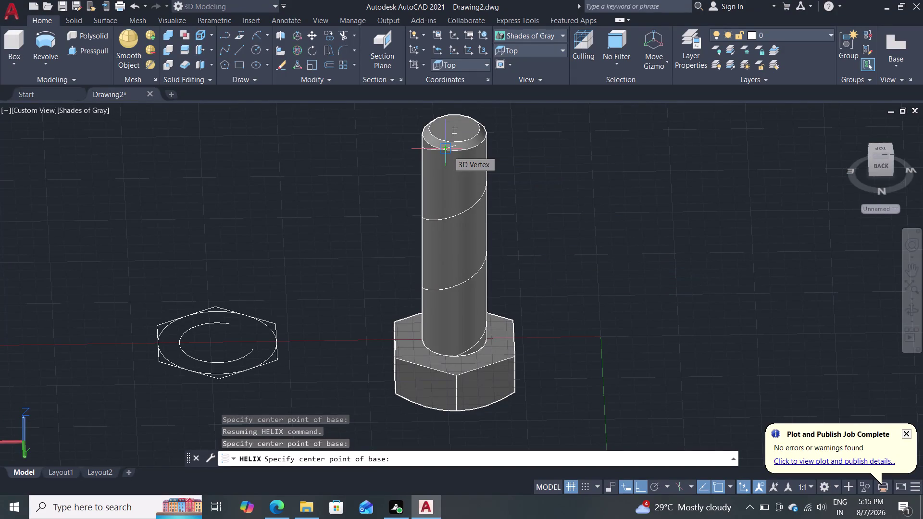
click(530, 28)
click(530, 31)
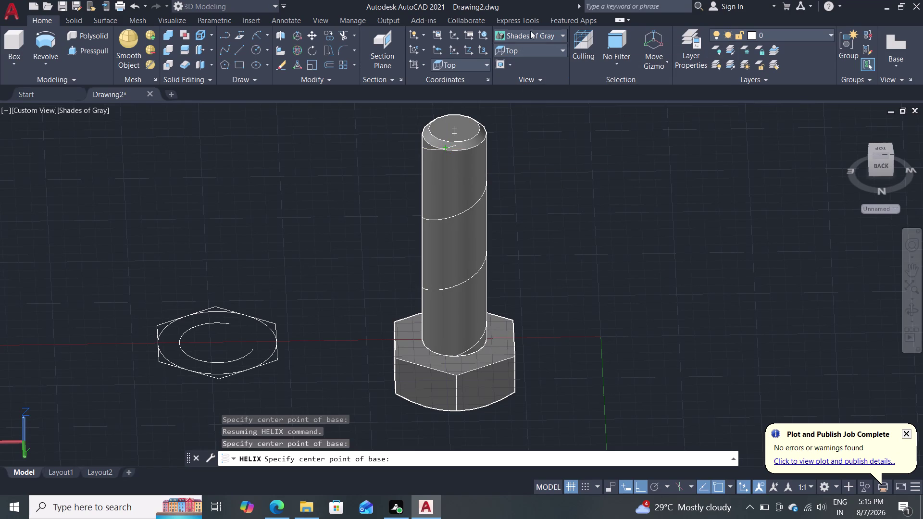
click(526, 66)
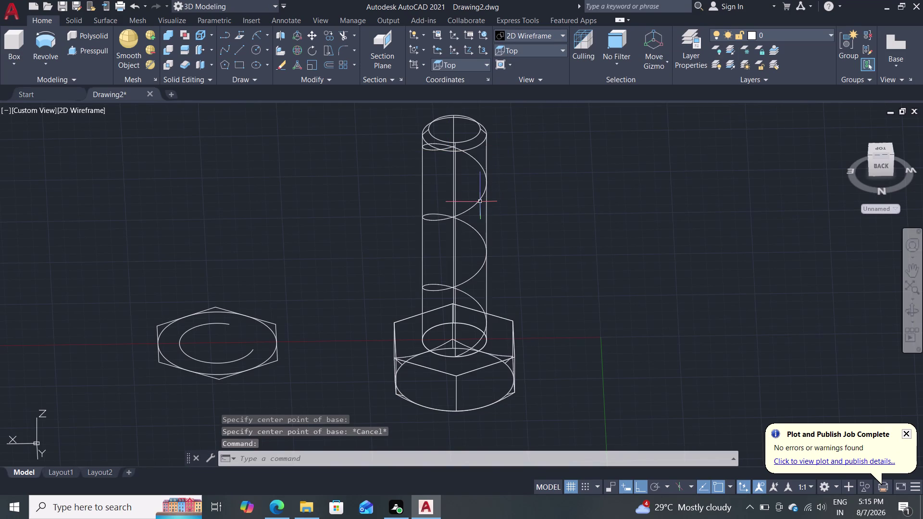
Switch to 2D Wireframe and show the helix properties: 3 turns, height 39.8, radius 5.1.
click(479, 201)
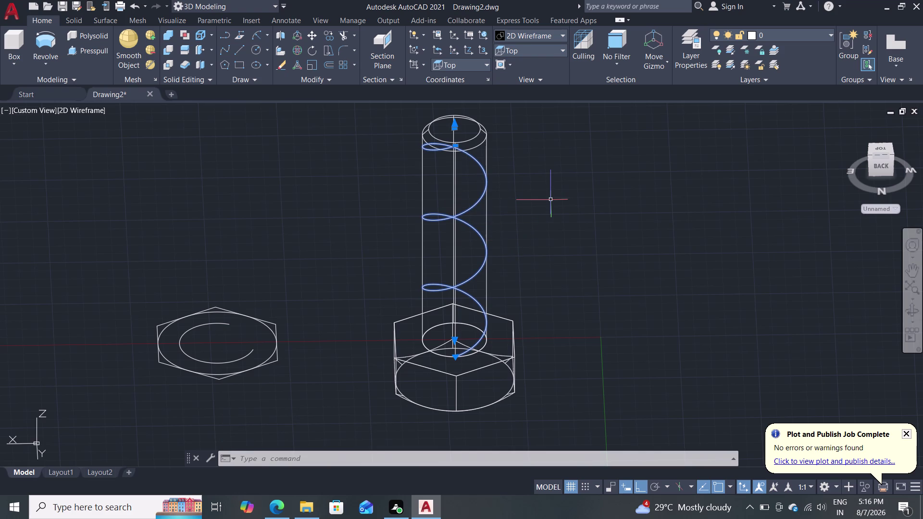
right_click(541, 233)
right_click(540, 232)
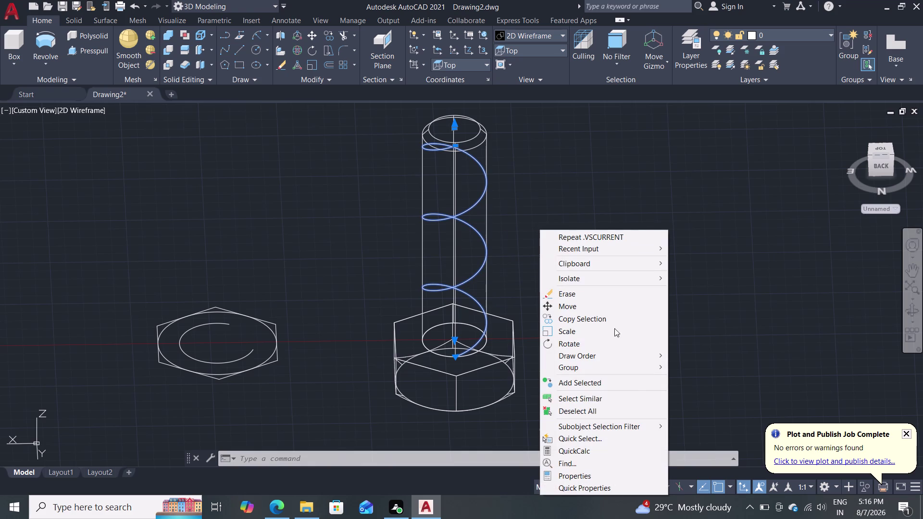
click(600, 479)
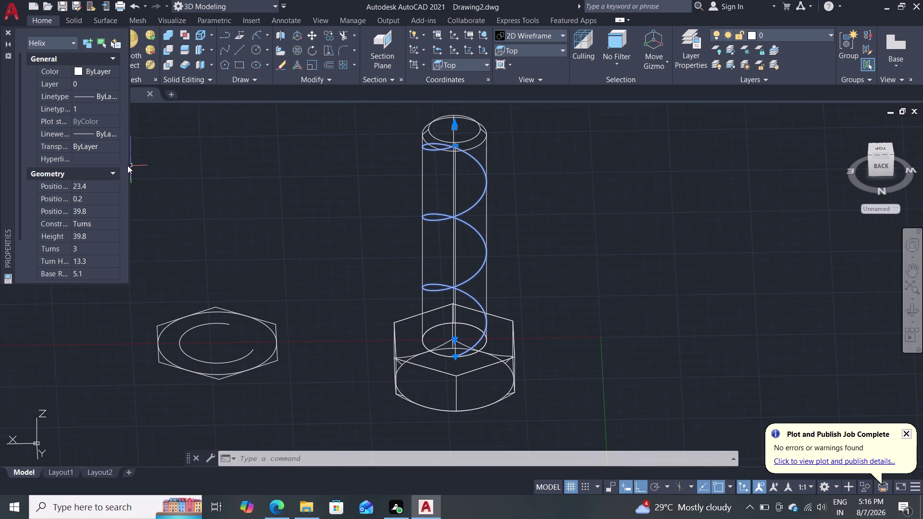
Widen the Properties palette and set the helix Height to 30 and Turns to 15.
drag(129, 166, 232, 175)
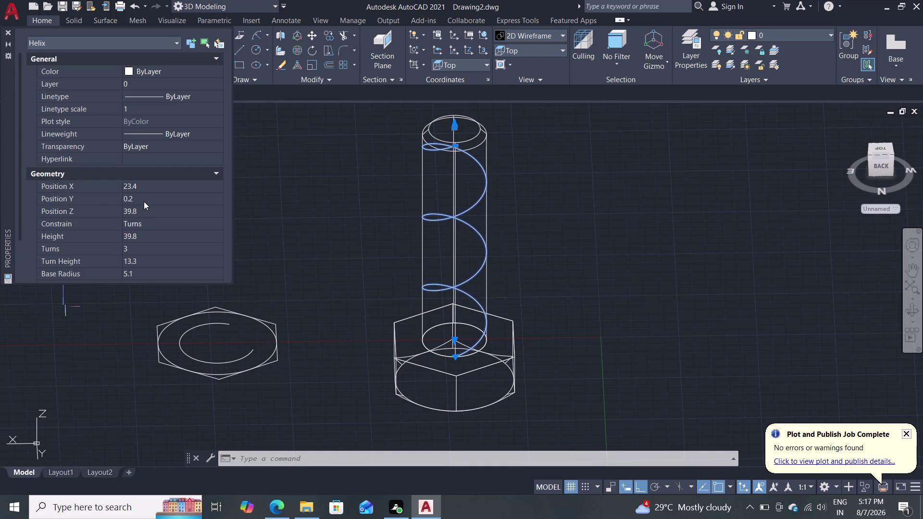
click(143, 233)
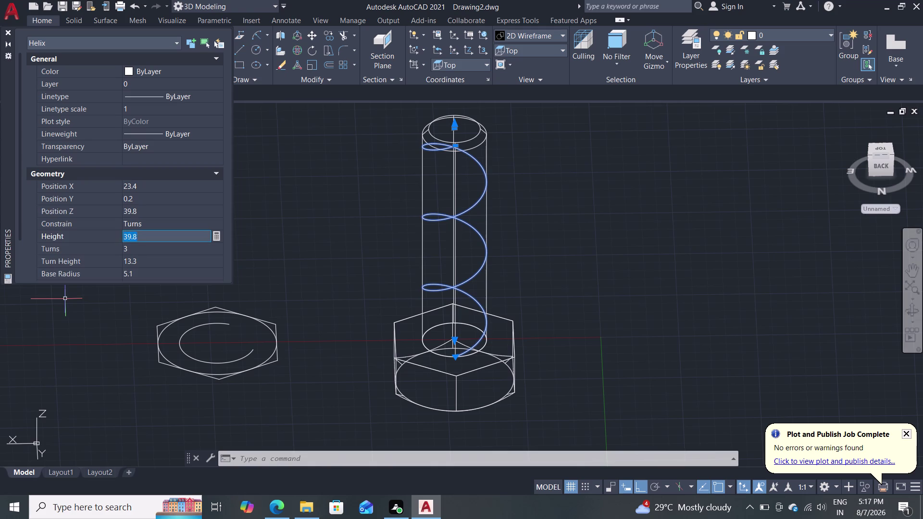
text(30)
key(Return)
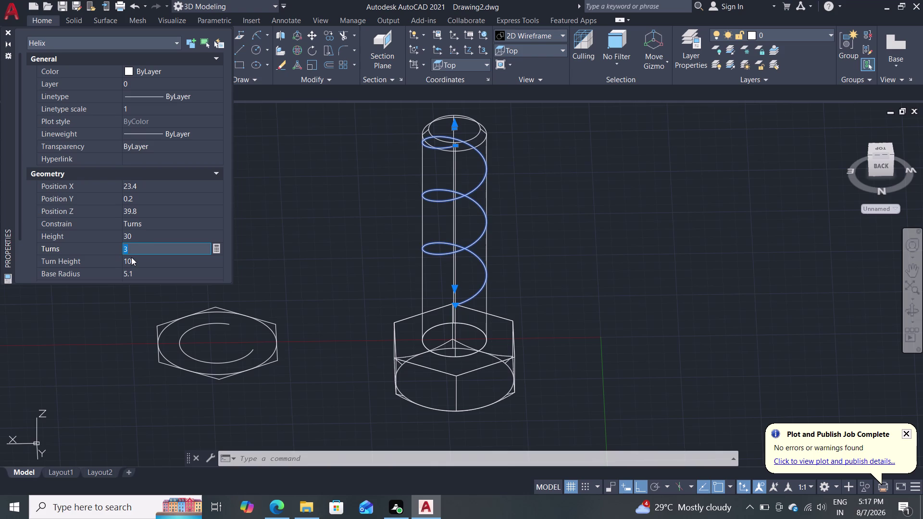
text(15)
key(Return)
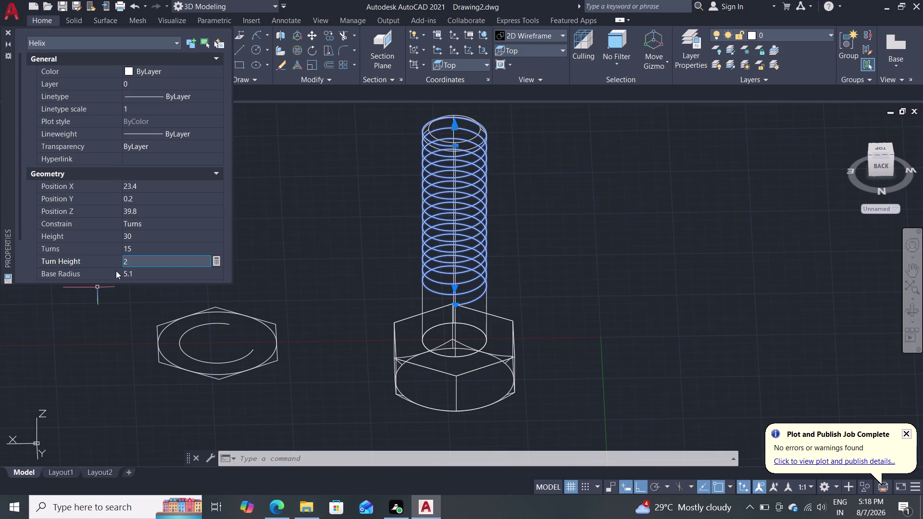
Set the helix Turns to 20.
click(135, 247)
text(20)
key(Return)
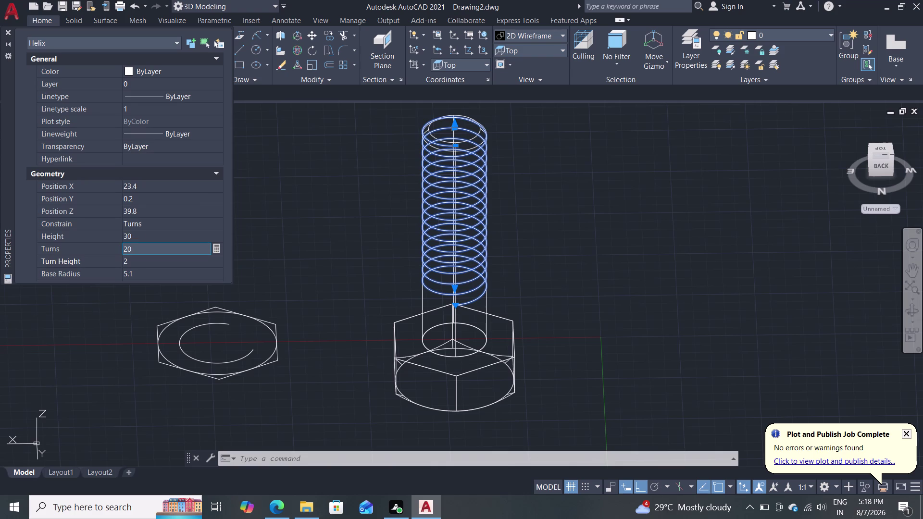
click(136, 248)
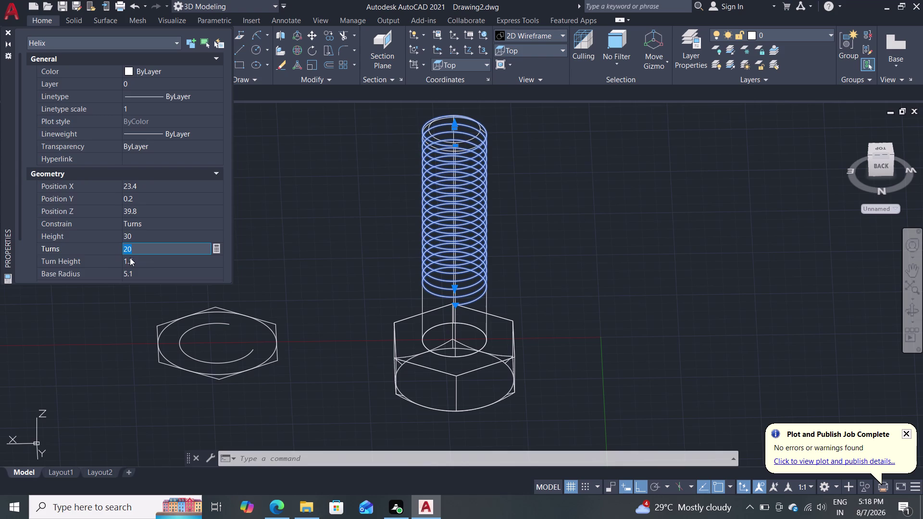
Set the helix Turn Height to 1.75.
click(139, 260)
text(1)
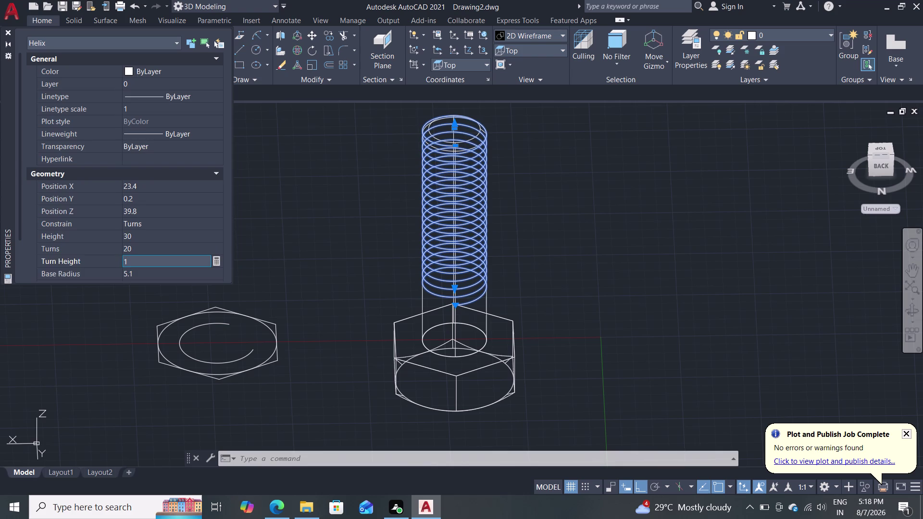
text(.75)
key(Return)
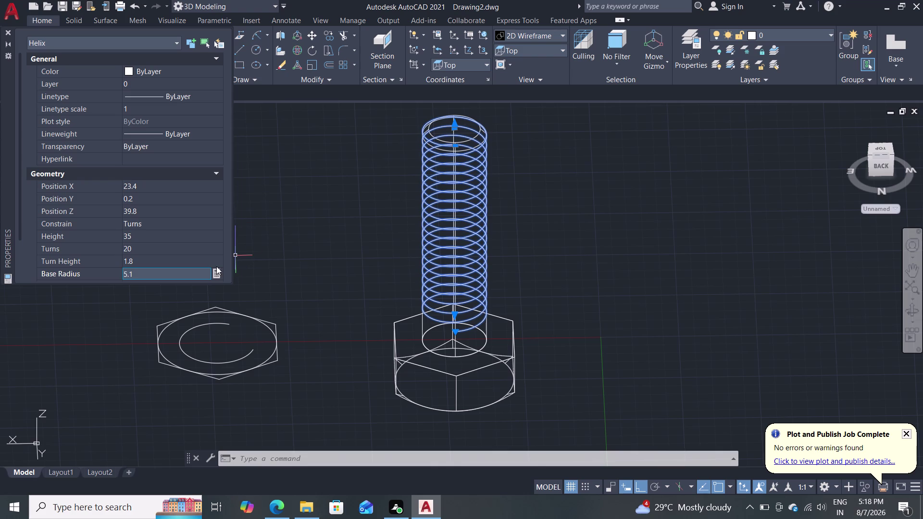
click(153, 259)
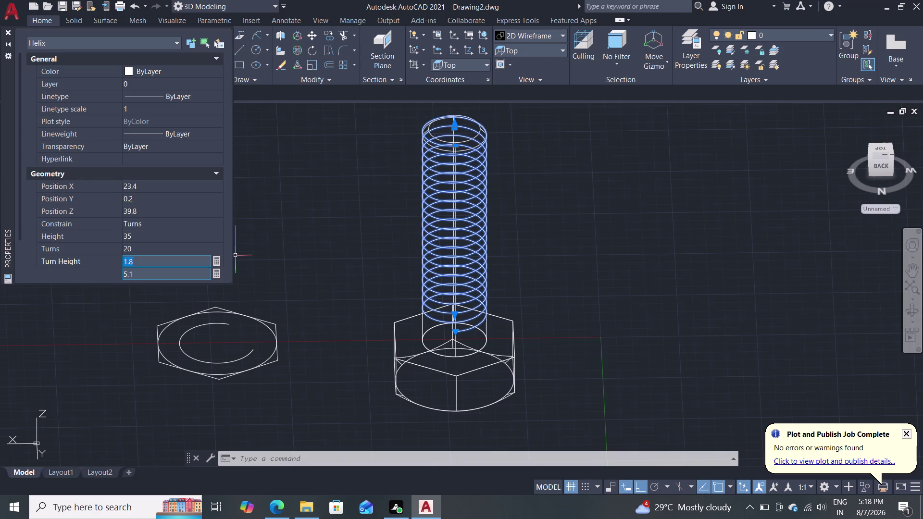
text(1.7)
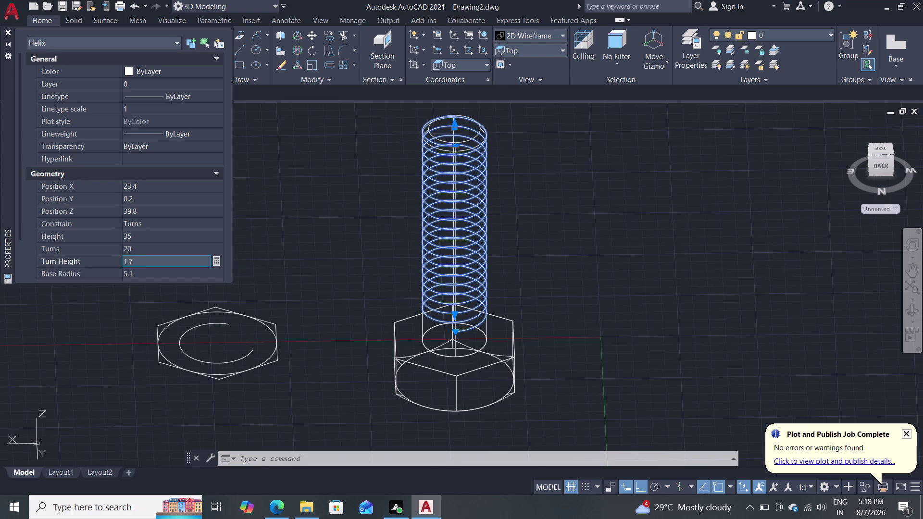
key(5)
key(Return)
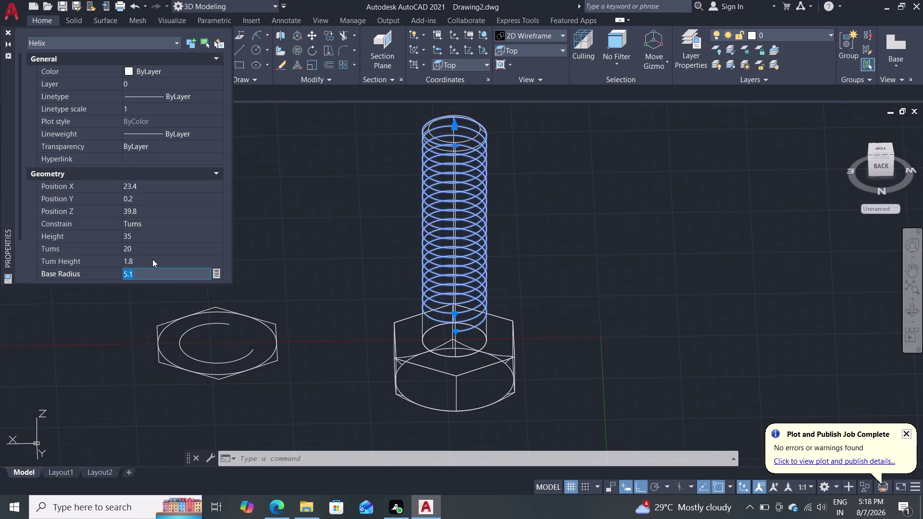
Try a turn height of 2, restore 1.75, and close the Properties palette.
click(143, 264)
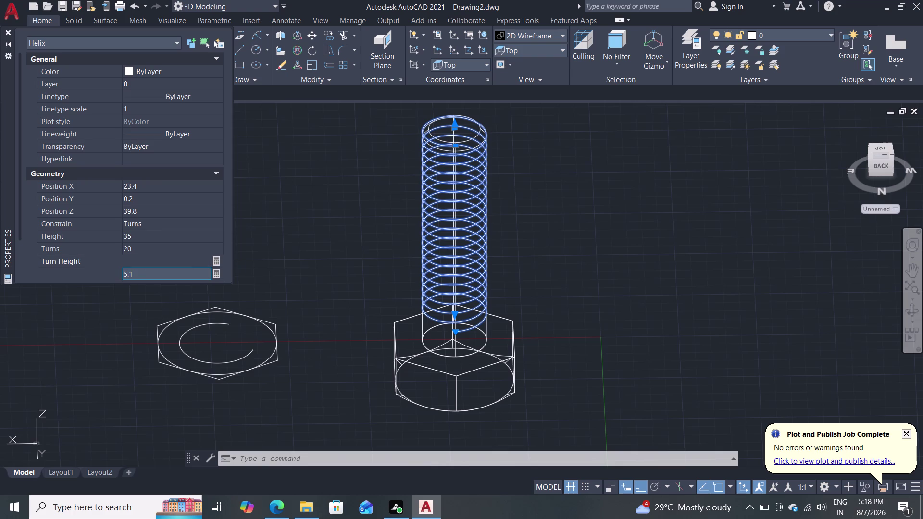
key(2)
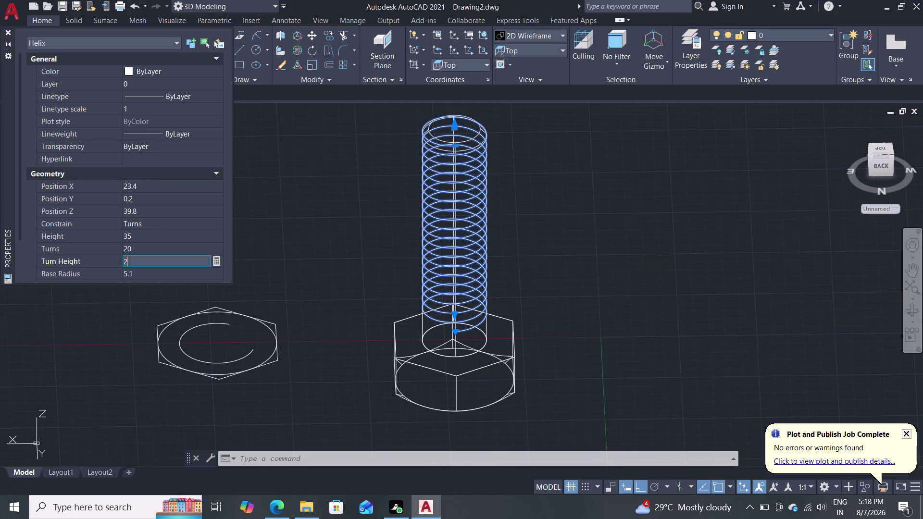
key(Return)
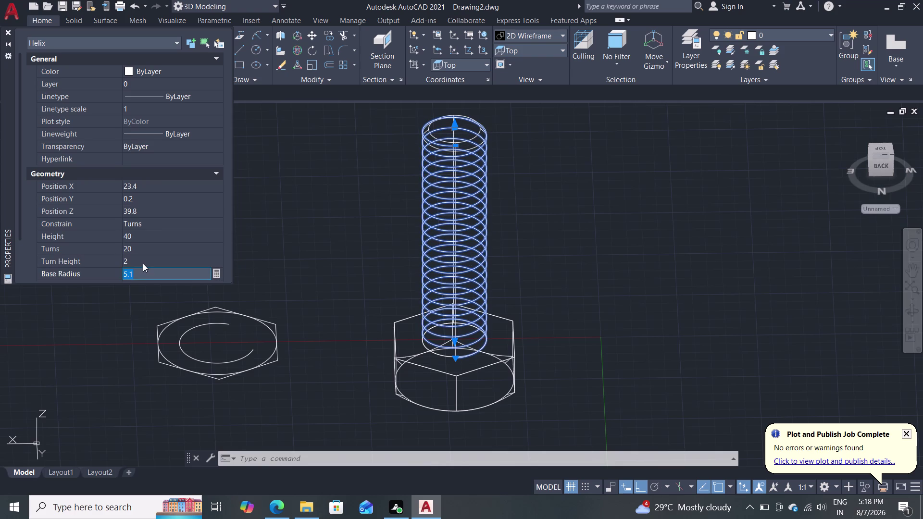
click(149, 258)
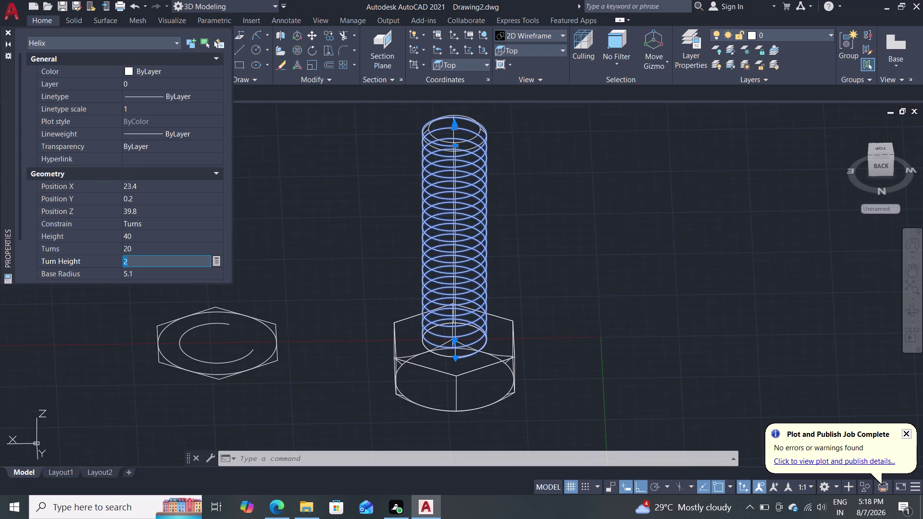
text(1.75)
key(Return)
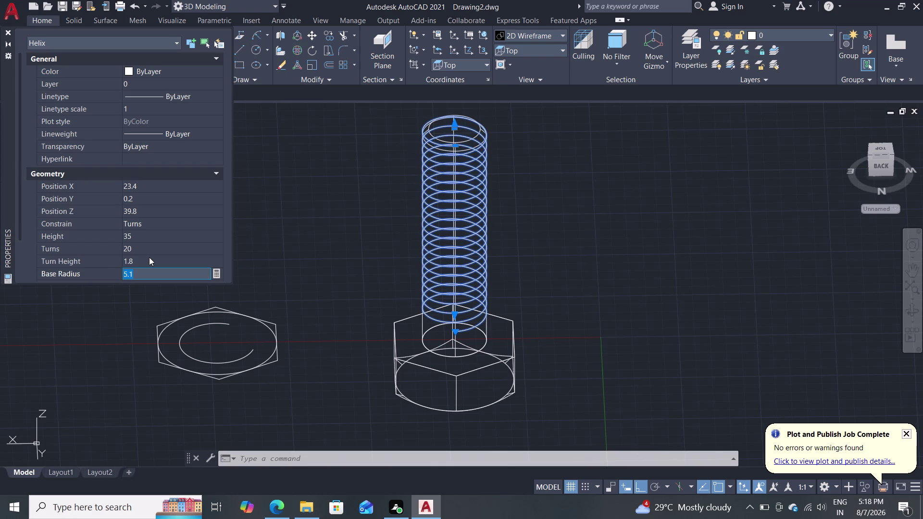
middle_click(149, 258)
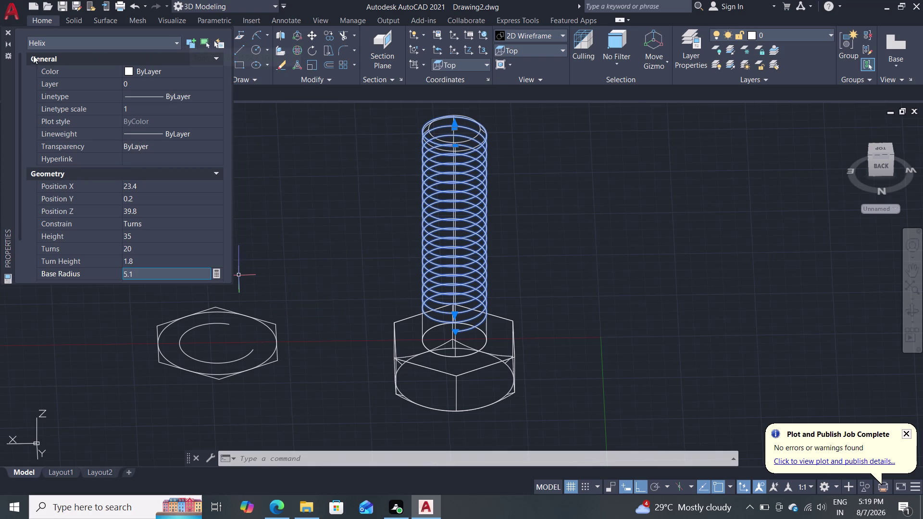
click(7, 34)
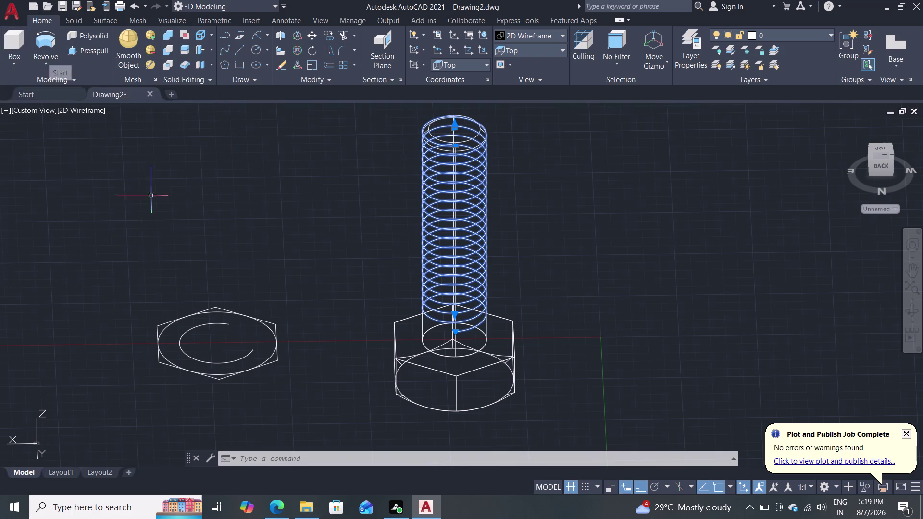
Deselect the helix, orbit to a 3D view, and apply the Shades of Gray style.
key(Escape)
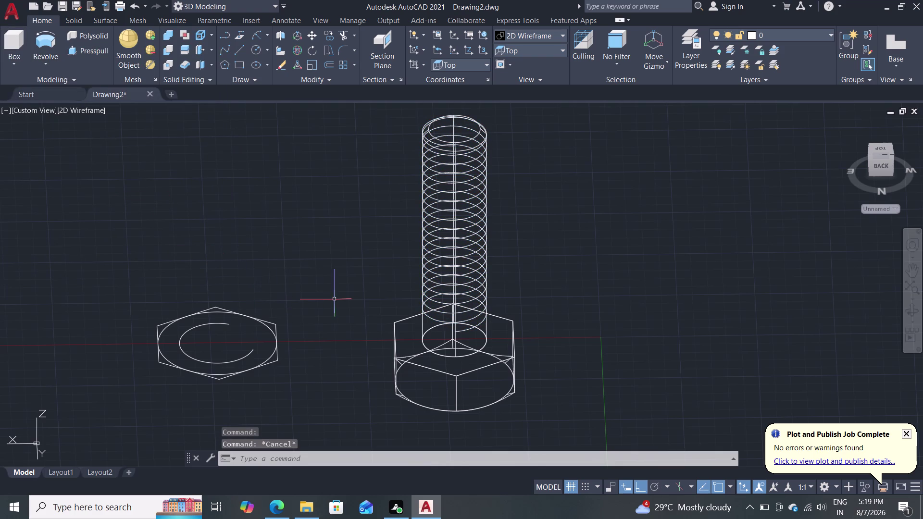
middle_drag(321, 294, 253, 278)
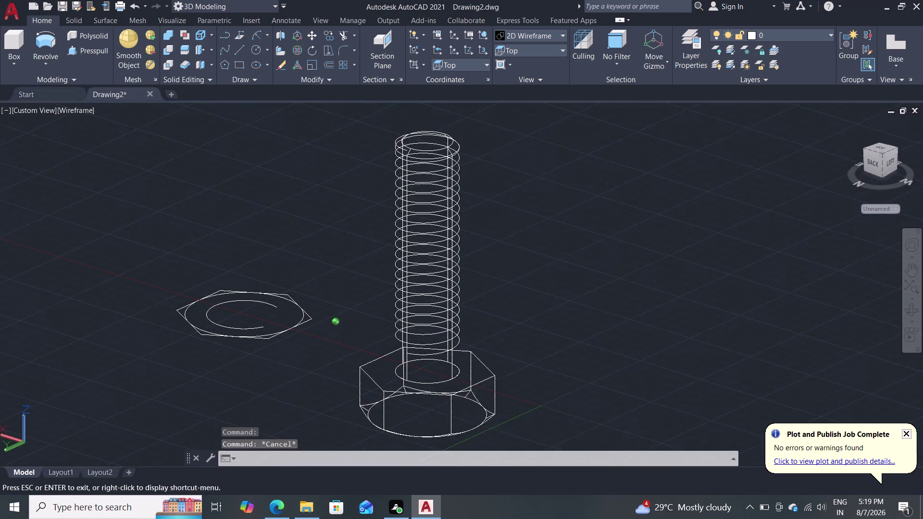
middle_drag(254, 278, 337, 282)
scroll(down, 3)
scroll(up, 3)
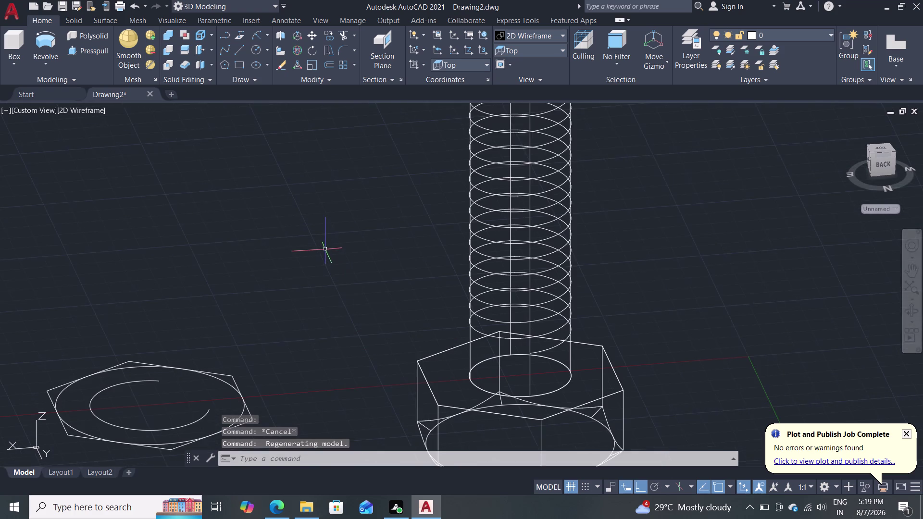
middle_drag(324, 249, 269, 265)
scroll(down, 3)
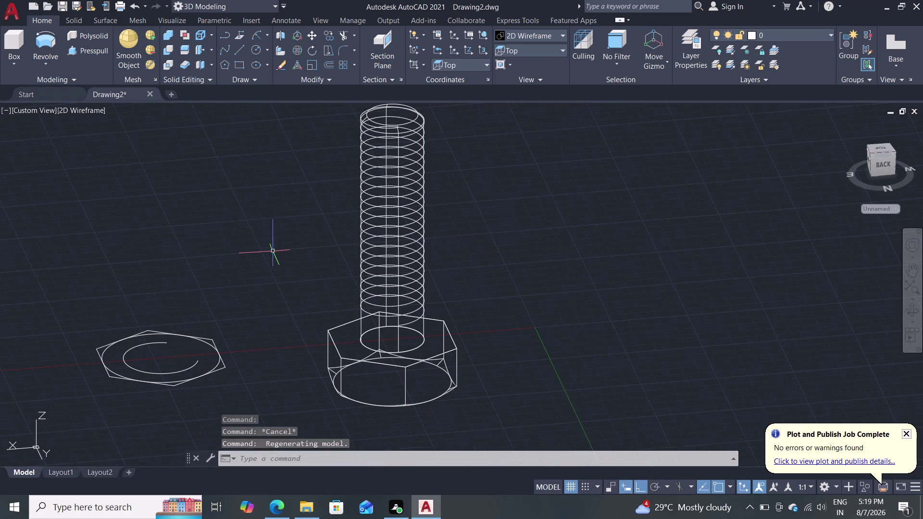
click(528, 35)
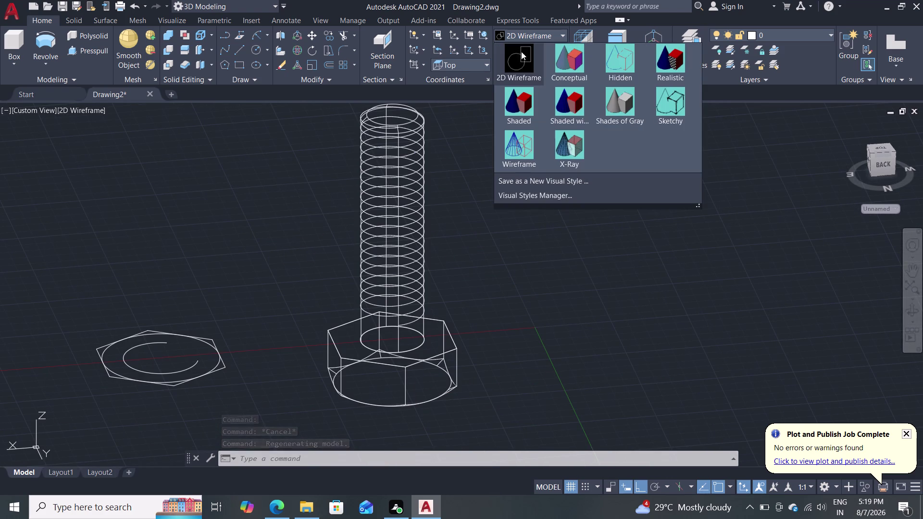
click(616, 104)
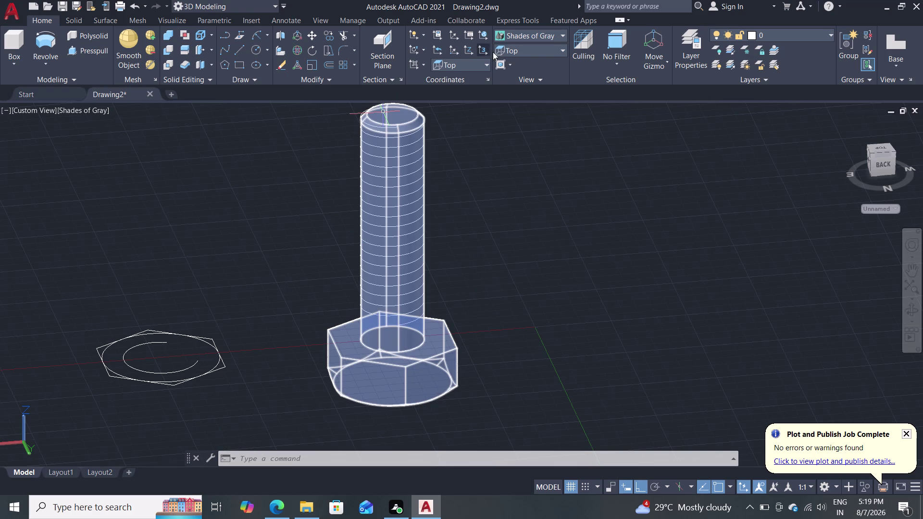
Switch to the Front preset view and pan the bolt shank into view.
click(512, 46)
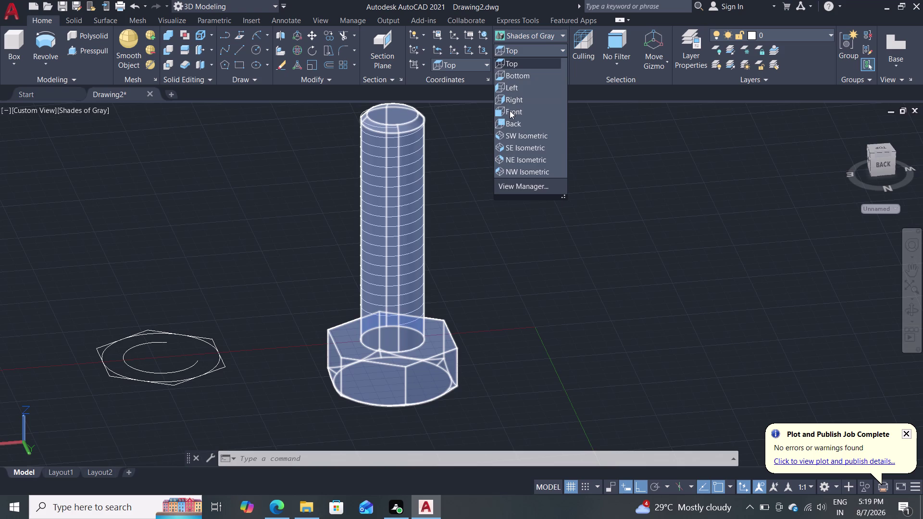
click(509, 111)
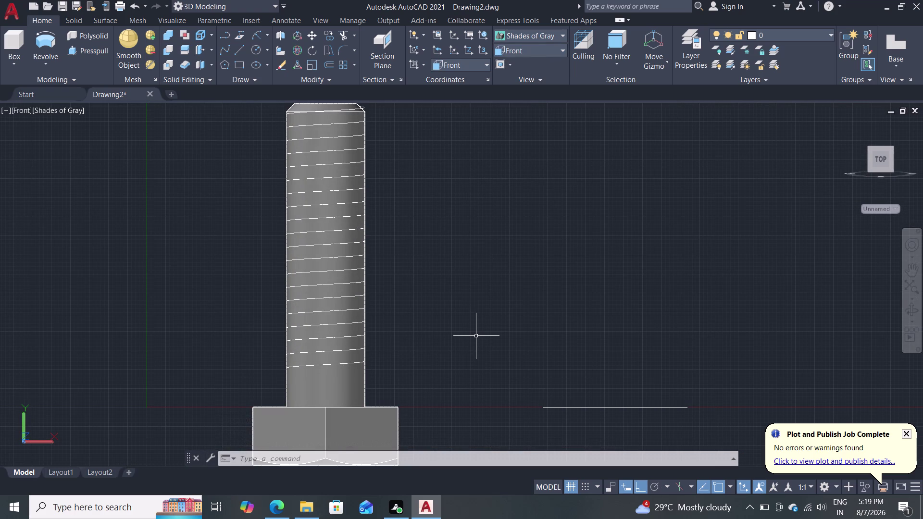
scroll(up, 3)
middle_drag(403, 347, 404, 295)
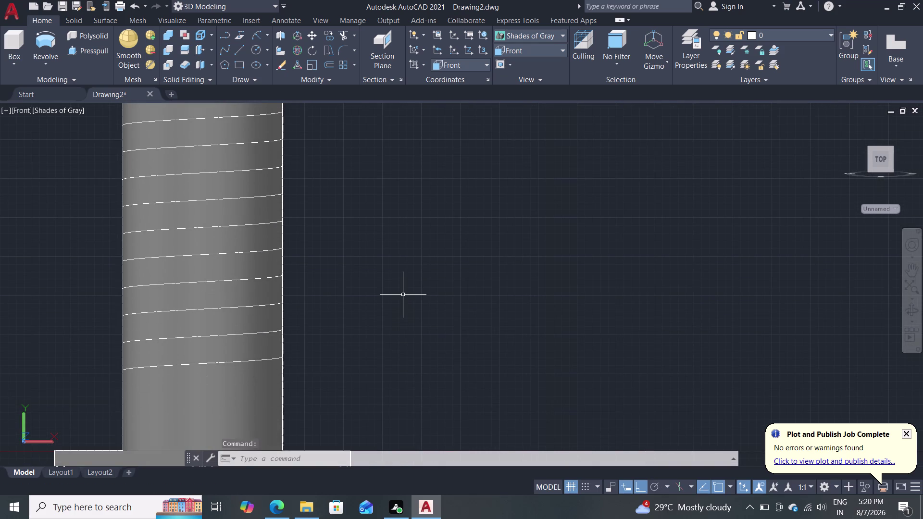
Draw a horizontal line 1.5 long beside the shank.
key(l)
key(Return)
click(336, 354)
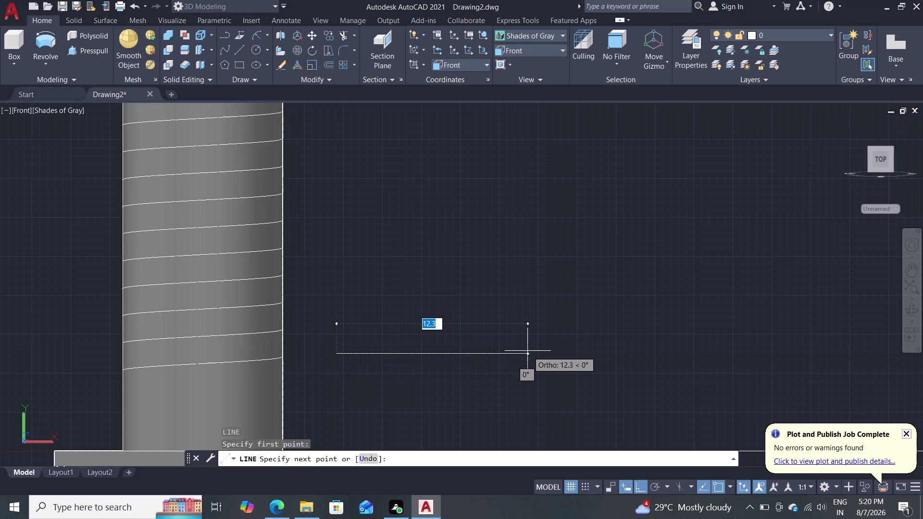
text(1.)
key(5)
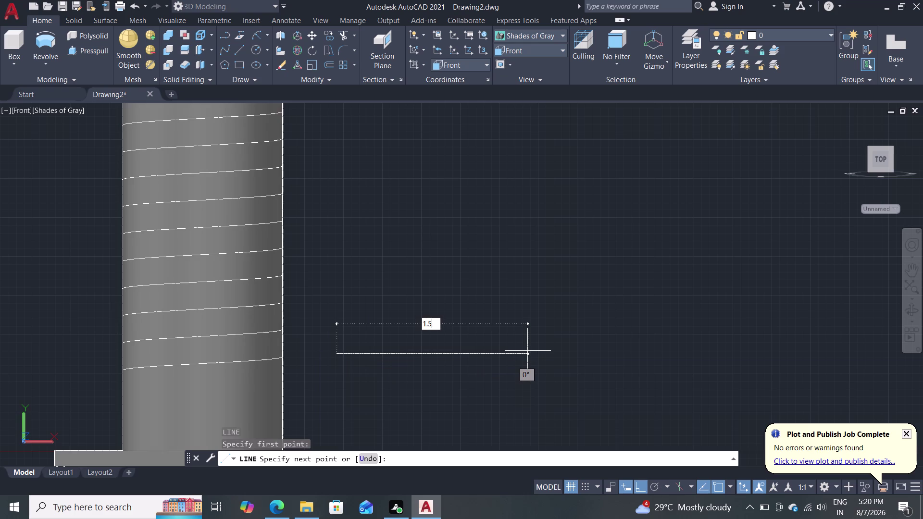
key(Return)
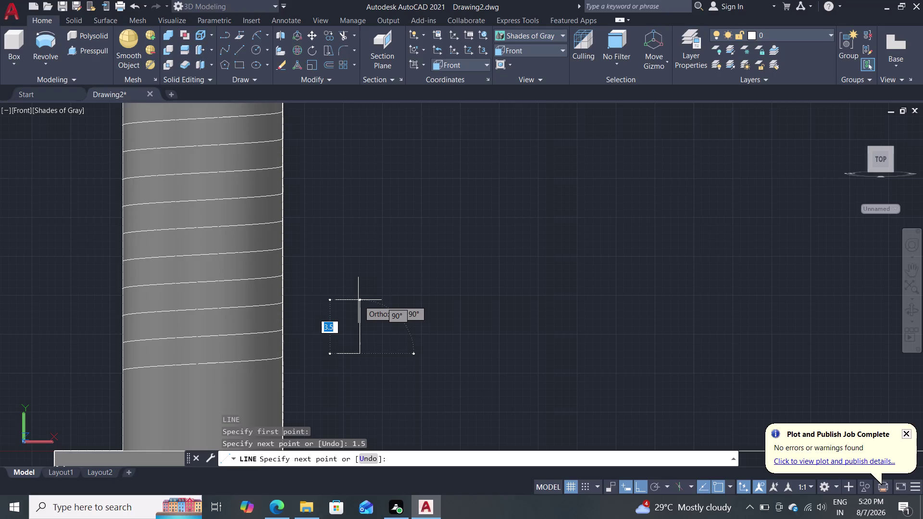
key(Escape)
scroll(up, 3)
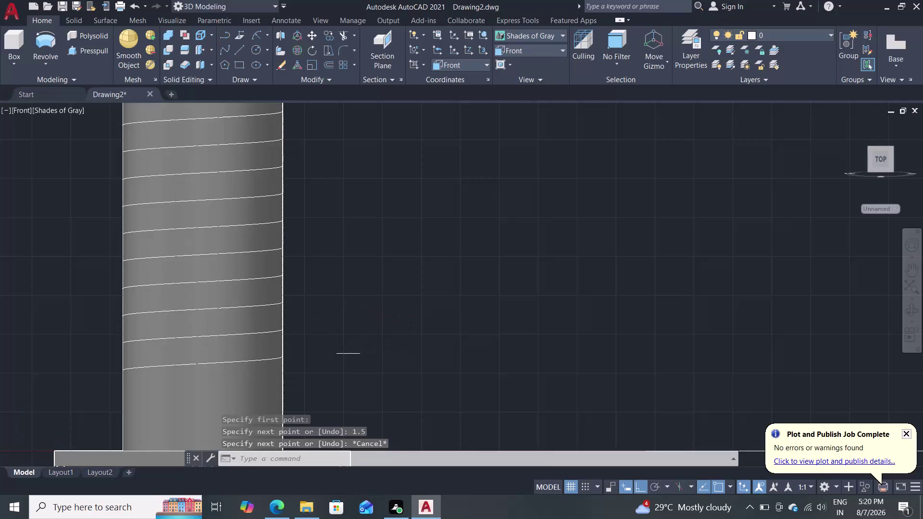
scroll(up, 3)
middle_drag(344, 315, 345, 247)
scroll(up, 3)
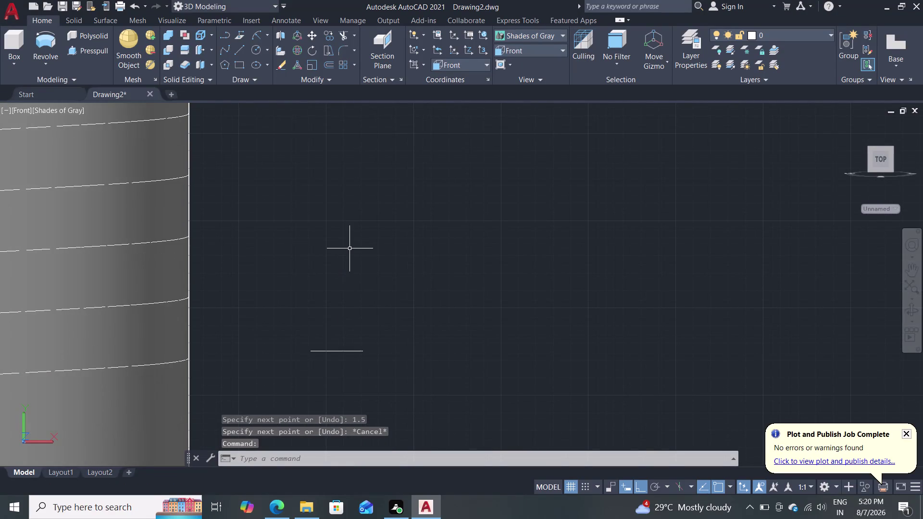
Draw a line at 30° from the short line's left end.
key(l)
key(Return)
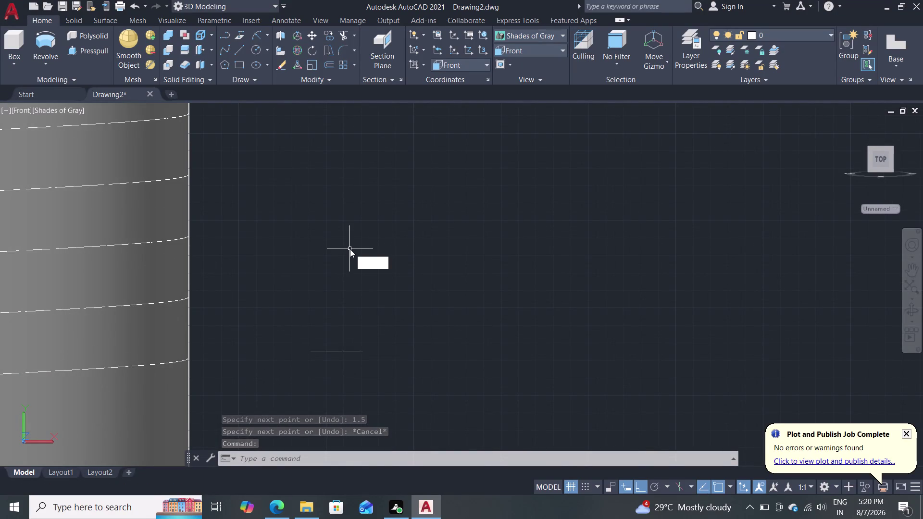
double_click(308, 352)
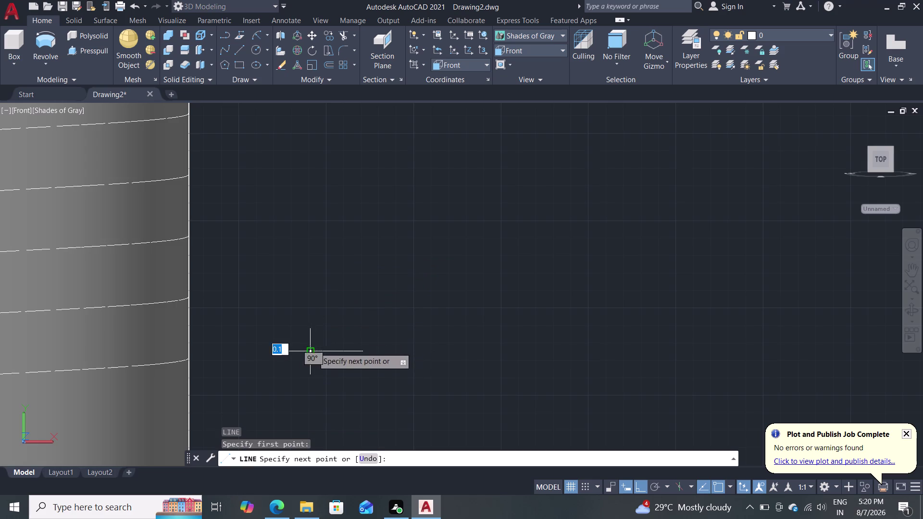
key(Tab)
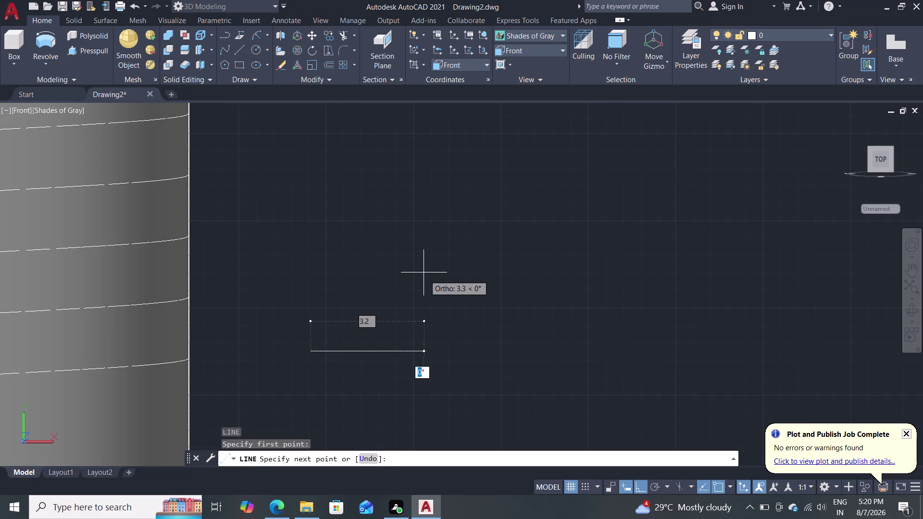
text(30)
key(Return)
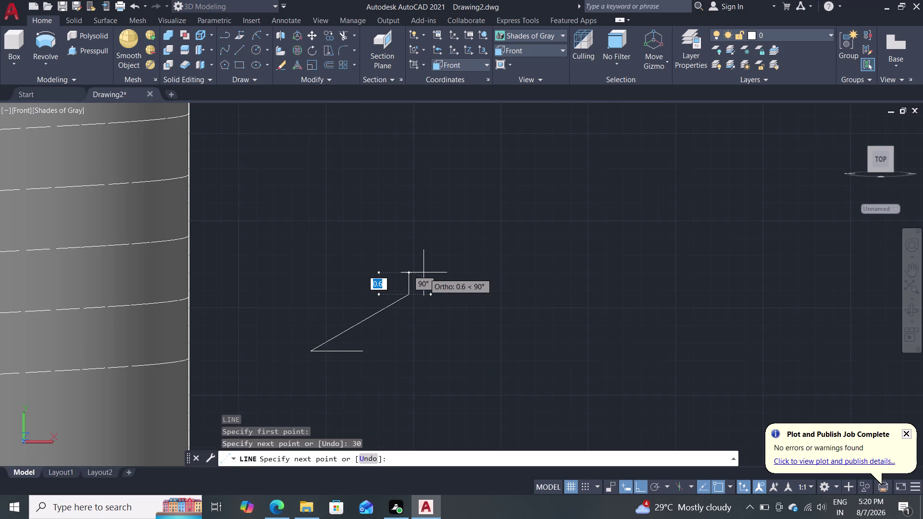
key(Escape)
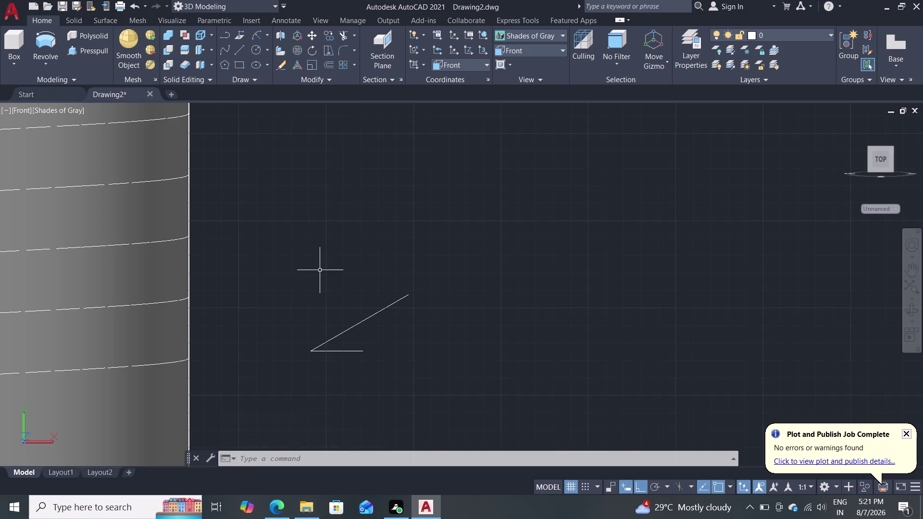
scroll(up, 3)
middle_drag(320, 281, 320, 243)
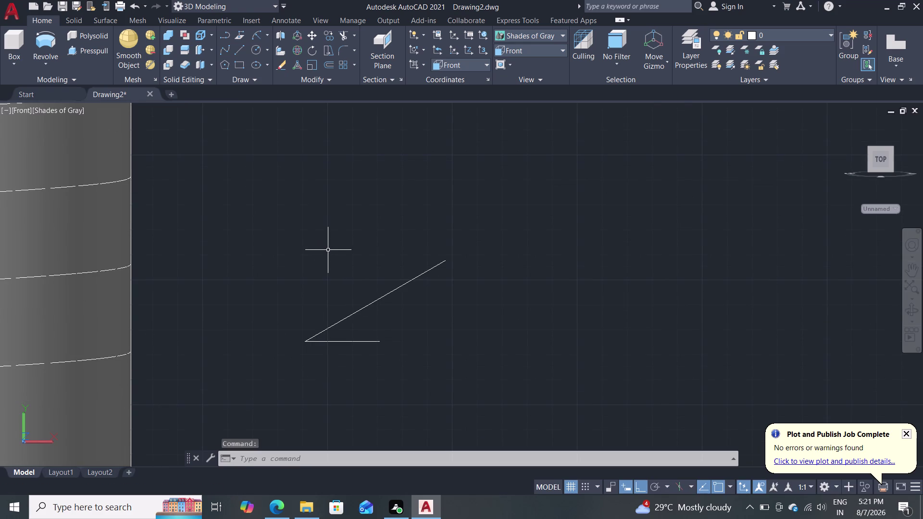
Select the slanted line and start MIRROR with the MI alias.
click(345, 321)
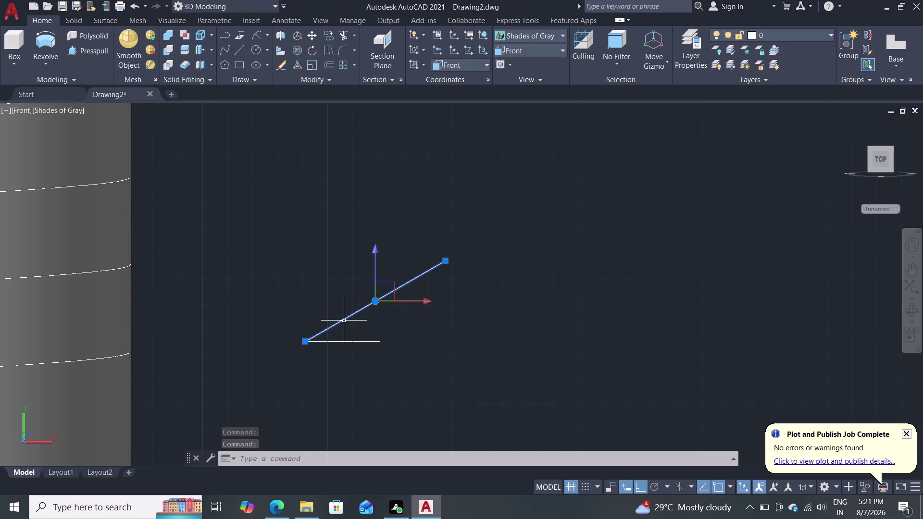
key(m)
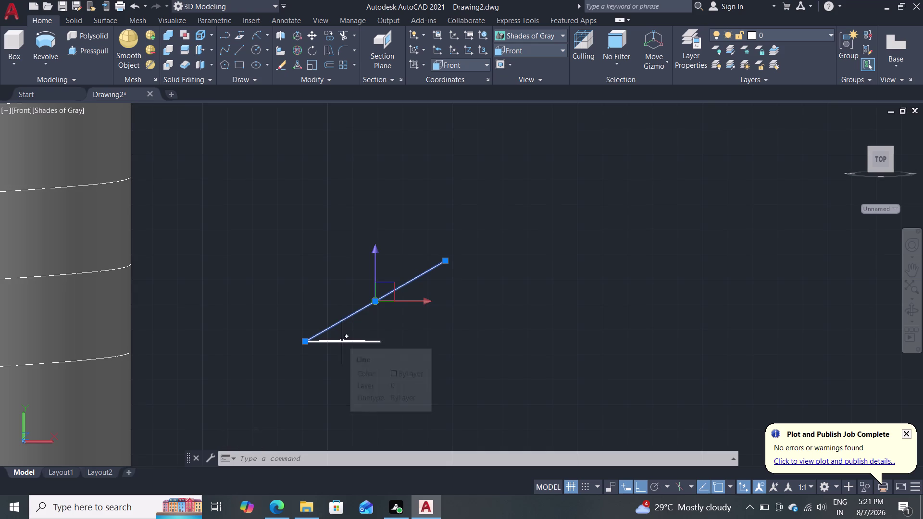
key(i)
key(Return)
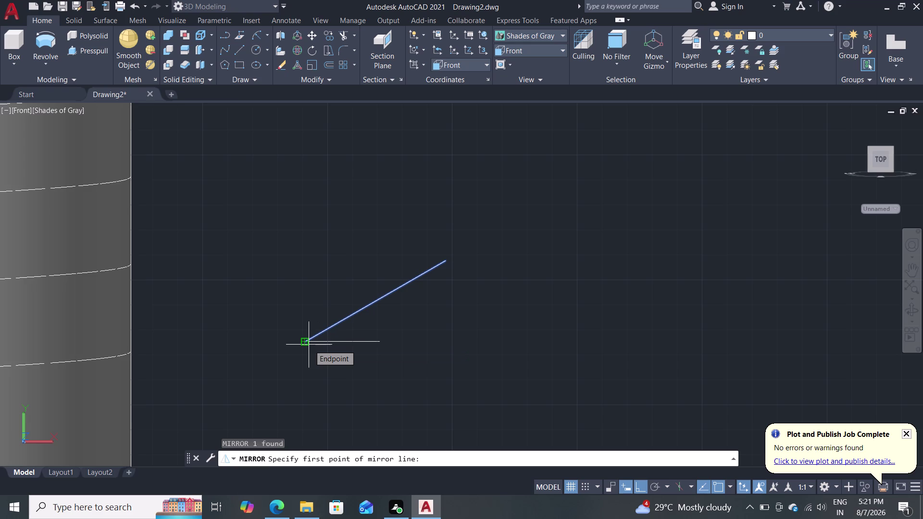
Use the horizontal line's two ends as the mirror axis and keep the source line.
click(307, 345)
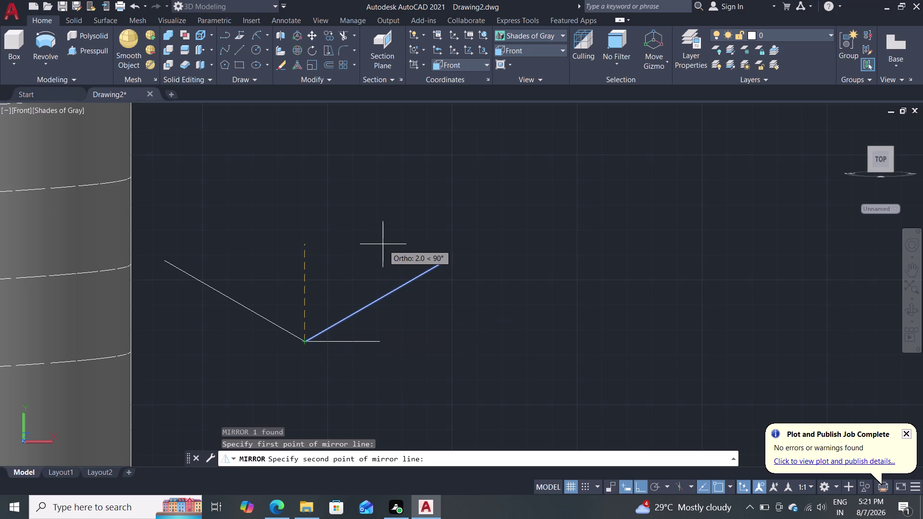
click(381, 347)
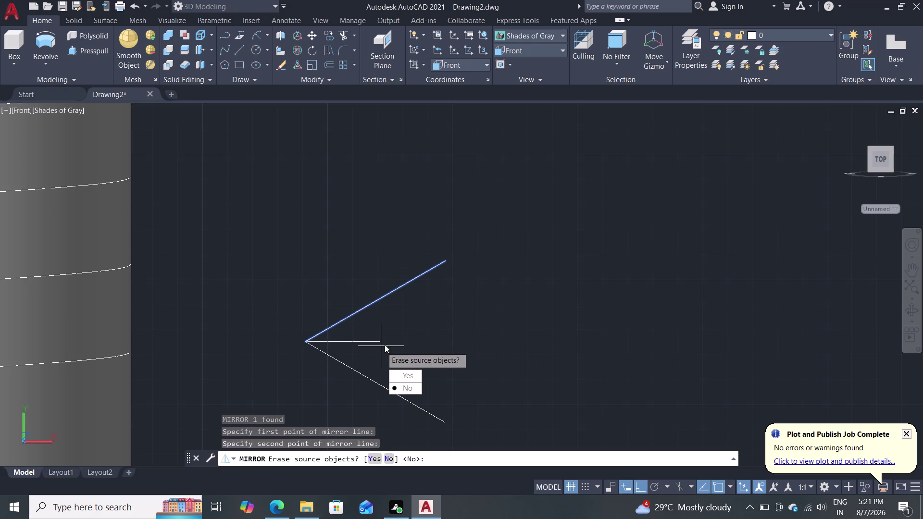
click(410, 387)
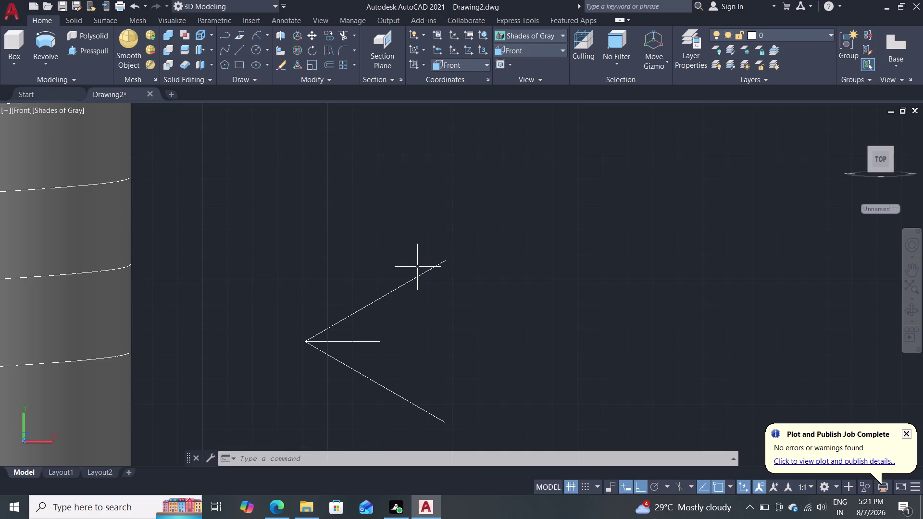
key(Escape)
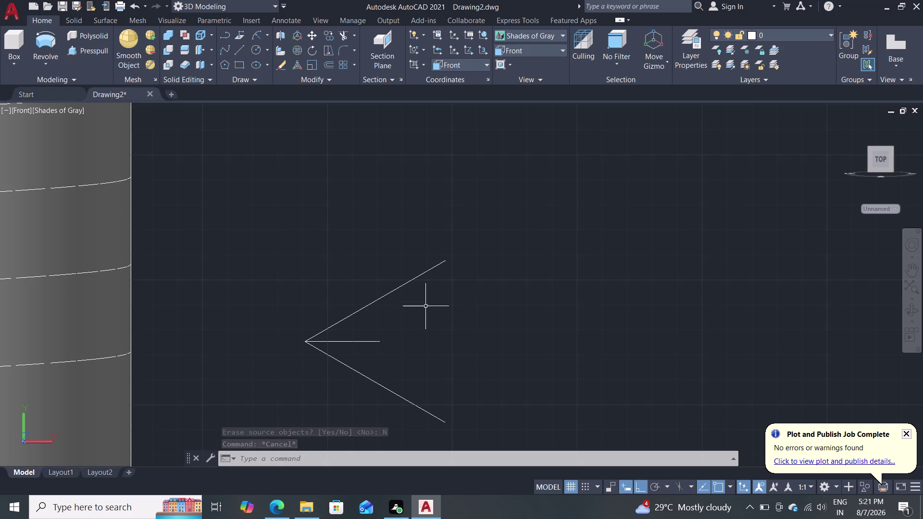
Draw a vertical line crossing both slanted lines.
key(l)
key(Return)
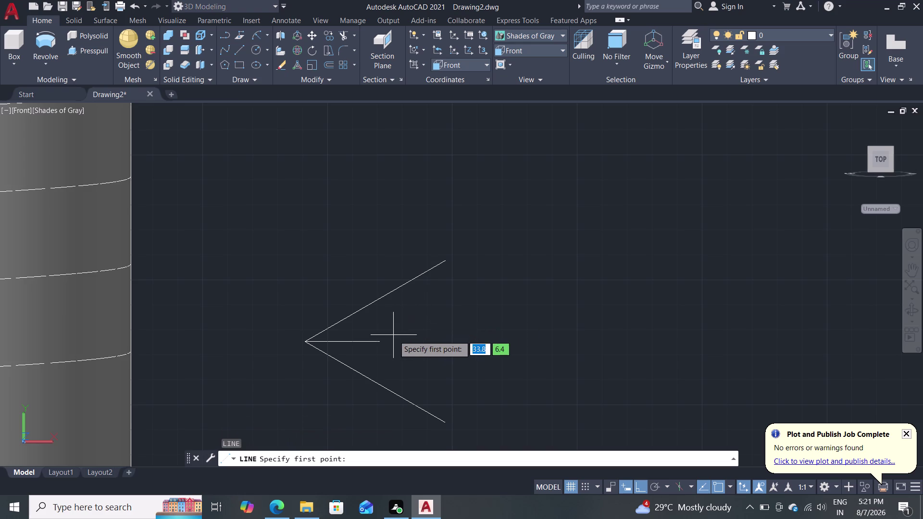
click(377, 343)
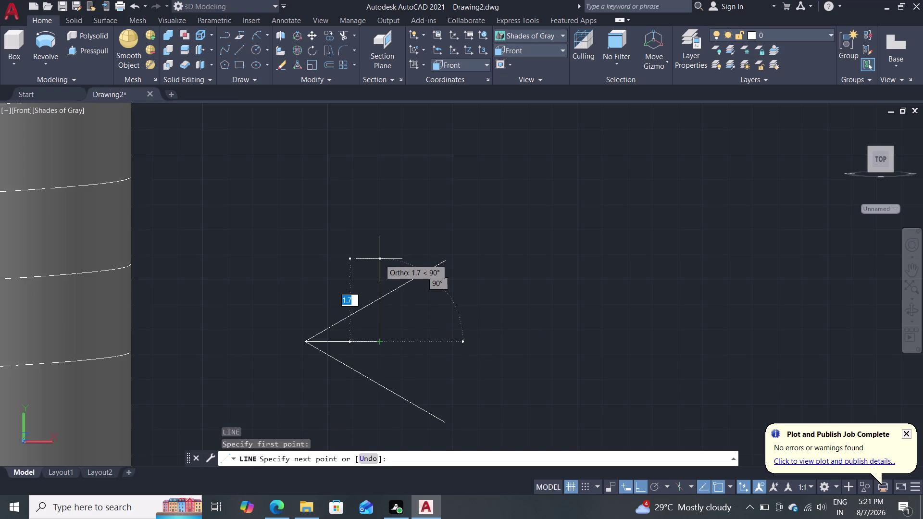
click(379, 259)
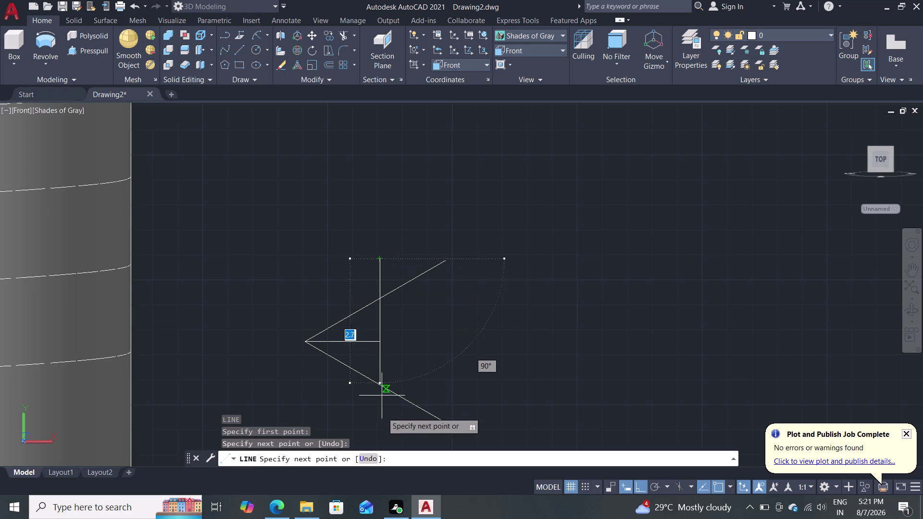
click(381, 423)
key(Escape)
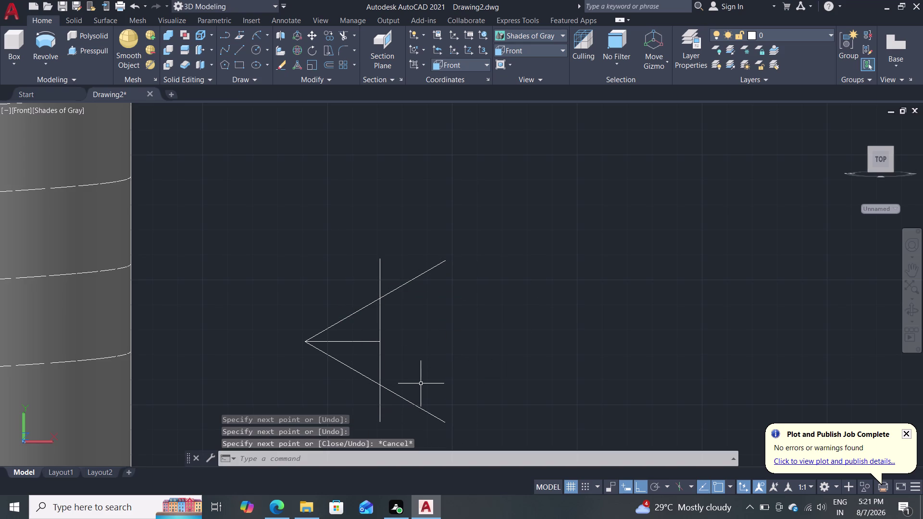
Trim the vertical and slanted overhangs so the edges meet at their intersections.
text(tr)
key(Return)
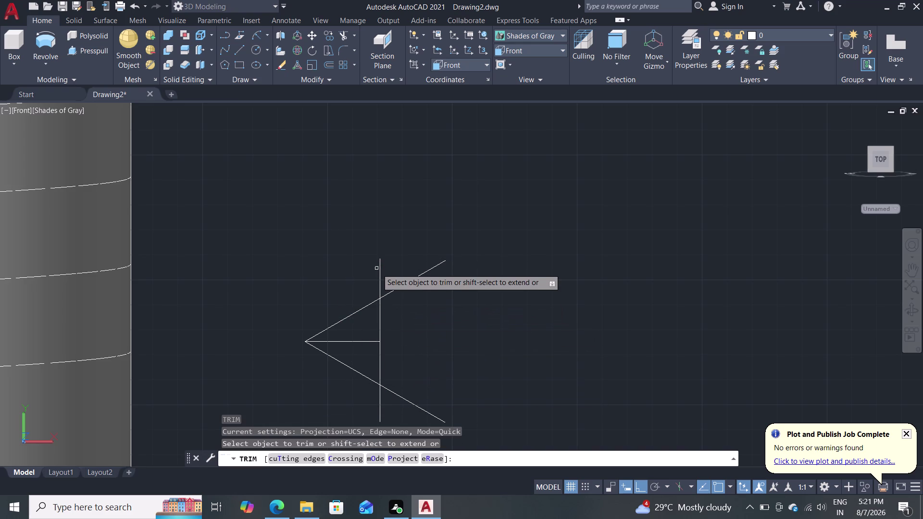
click(382, 270)
click(373, 277)
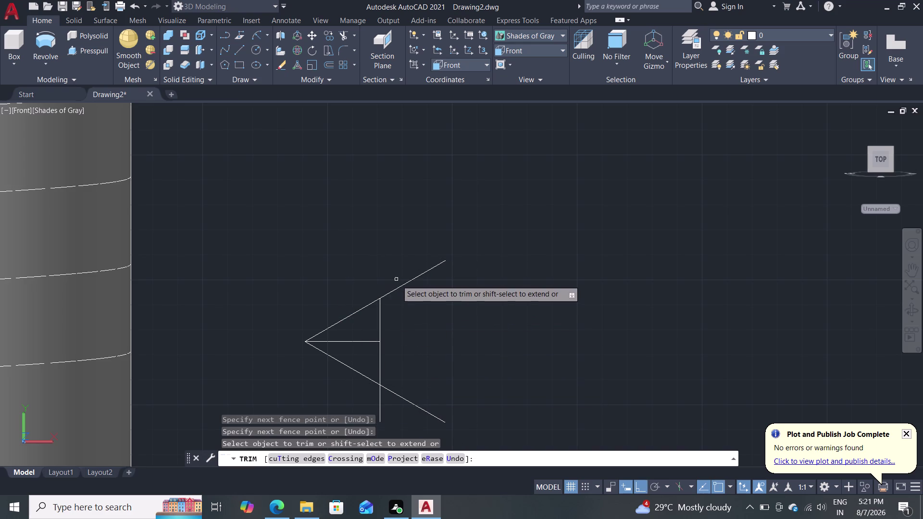
click(400, 288)
click(379, 398)
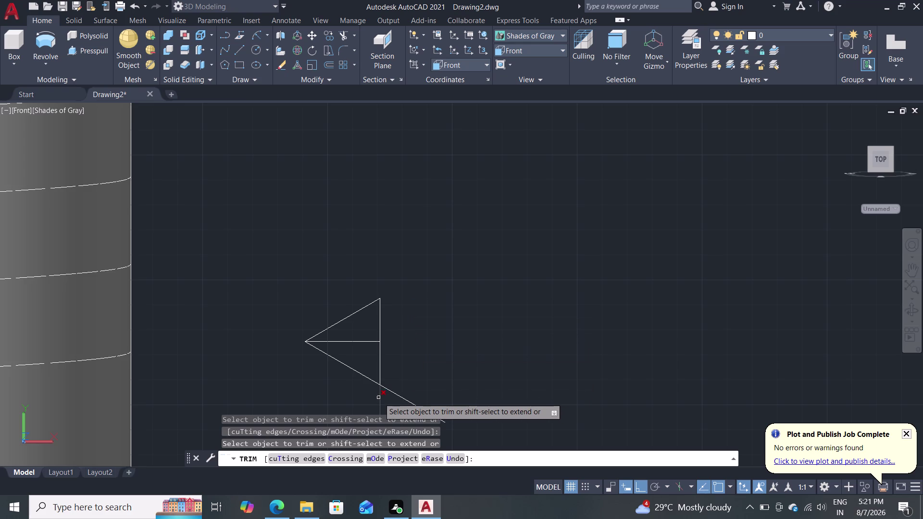
double_click(391, 391)
key(Escape)
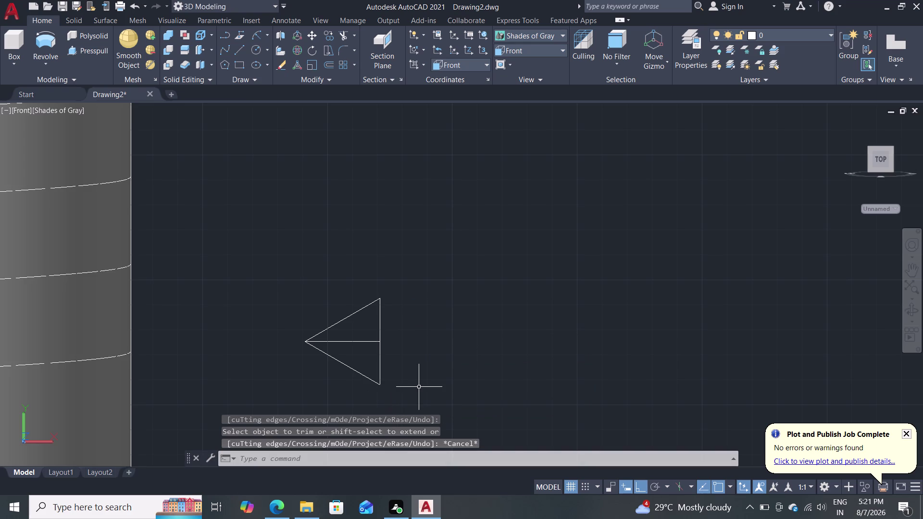
scroll(up, 3)
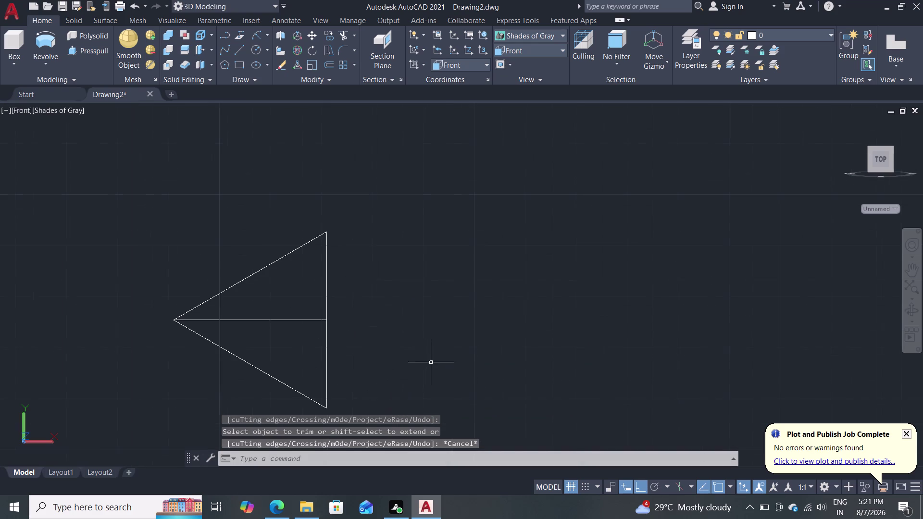
middle_drag(473, 282, 517, 249)
scroll(down, 3)
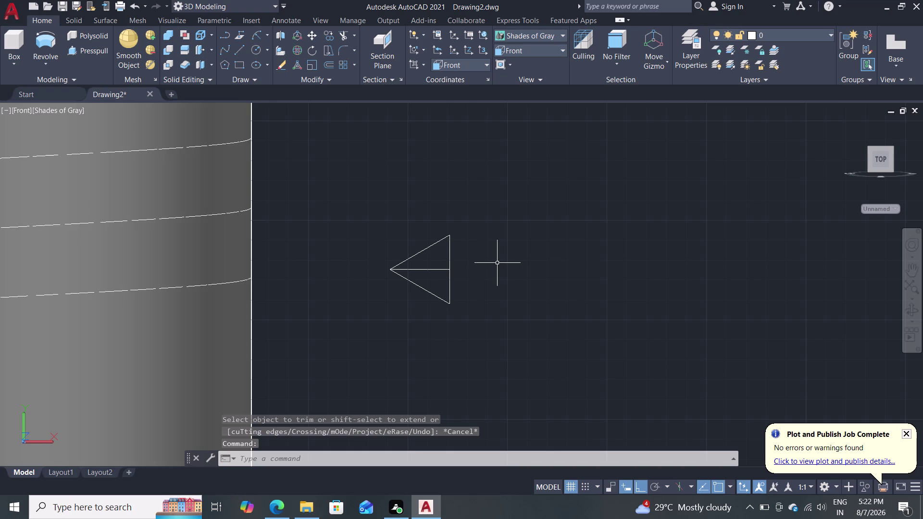
click(437, 272)
Delete the inner centre line, abandoning an unfinished extra line.
key(Delete)
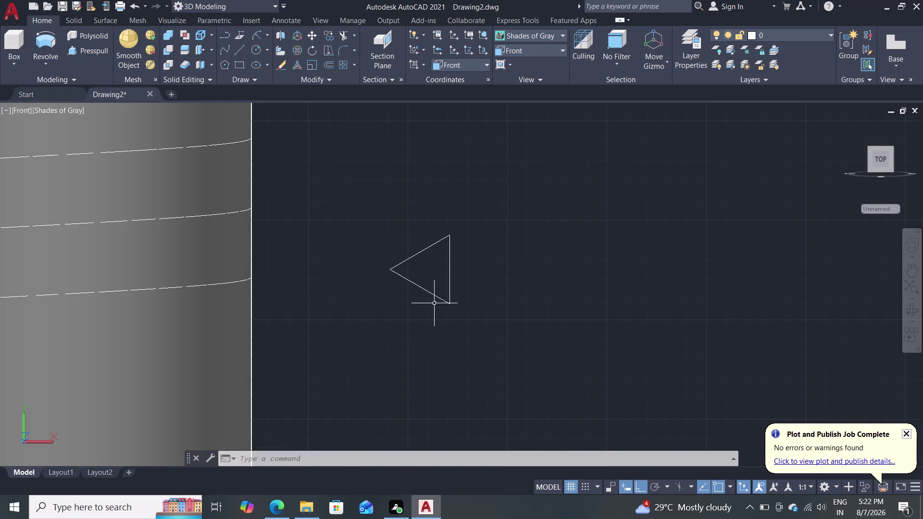
key(l)
key(Return)
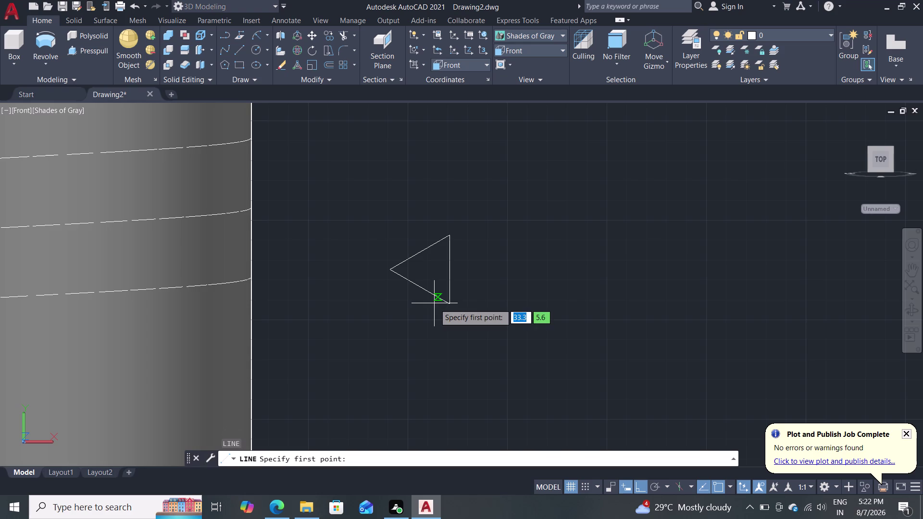
scroll(up, 3)
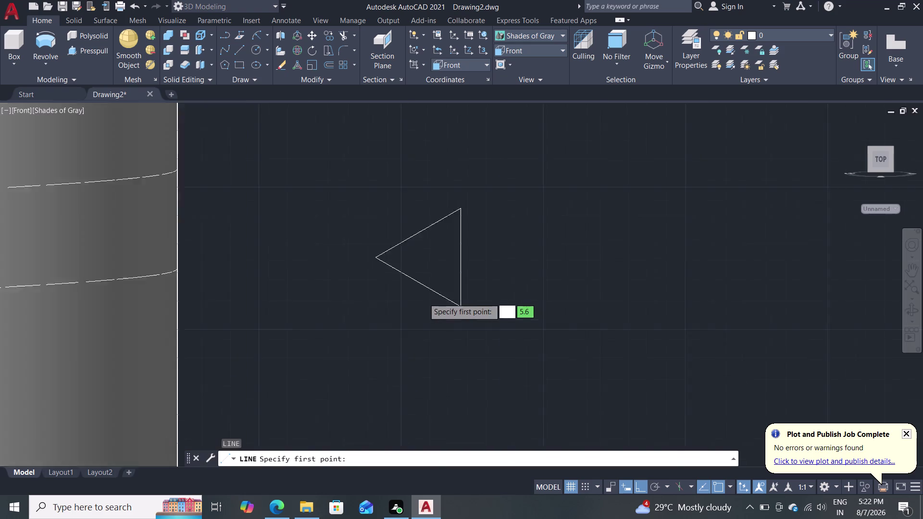
click(356, 242)
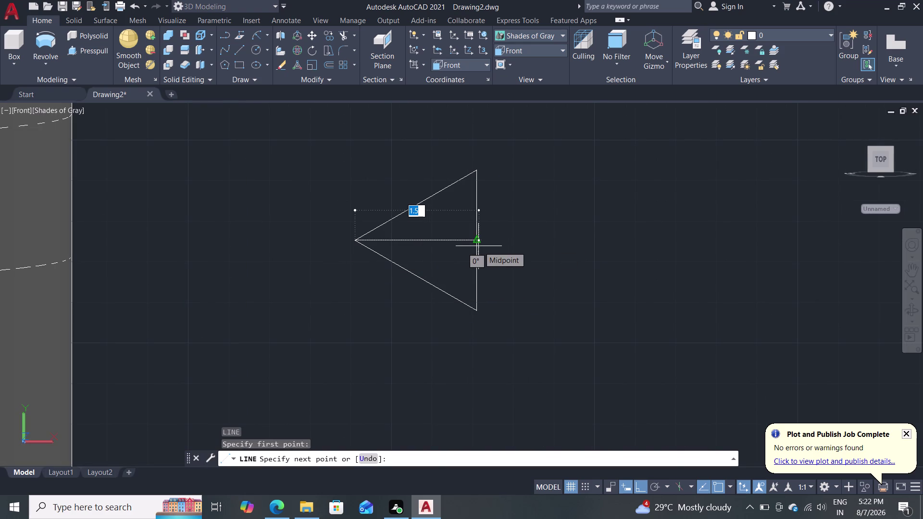
key(Escape)
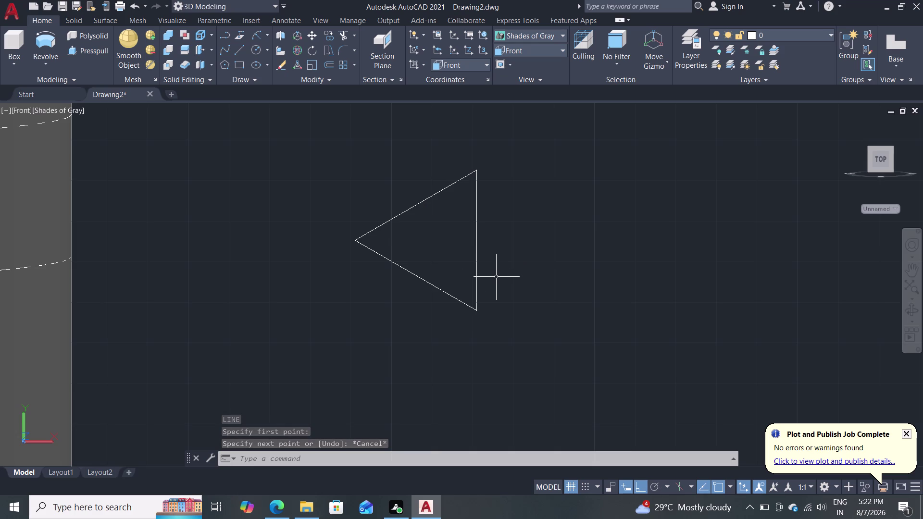
Window-select the three triangle edges and JOIN them into one polyline.
click(539, 144)
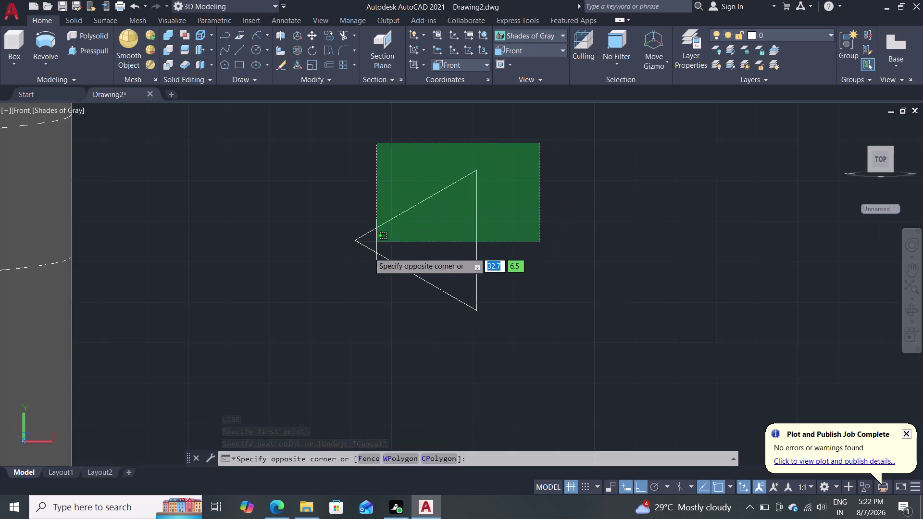
click(332, 360)
key(j)
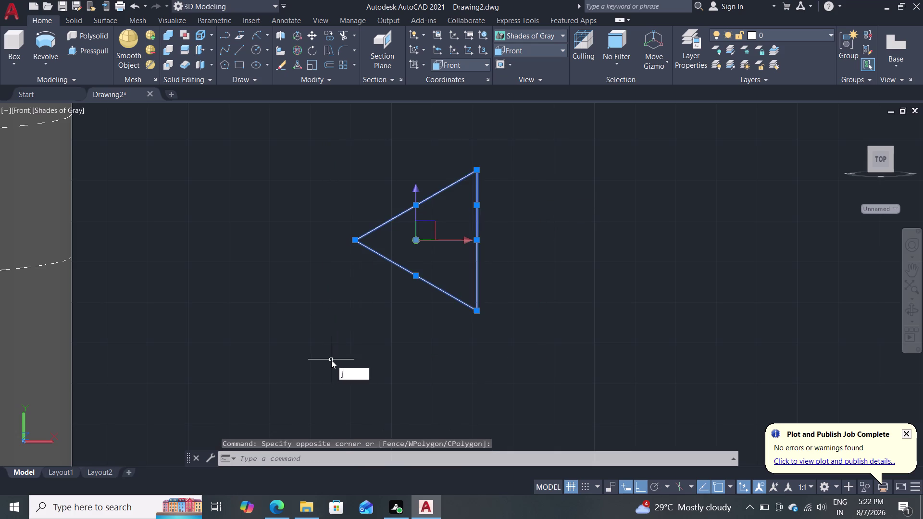
key(Return)
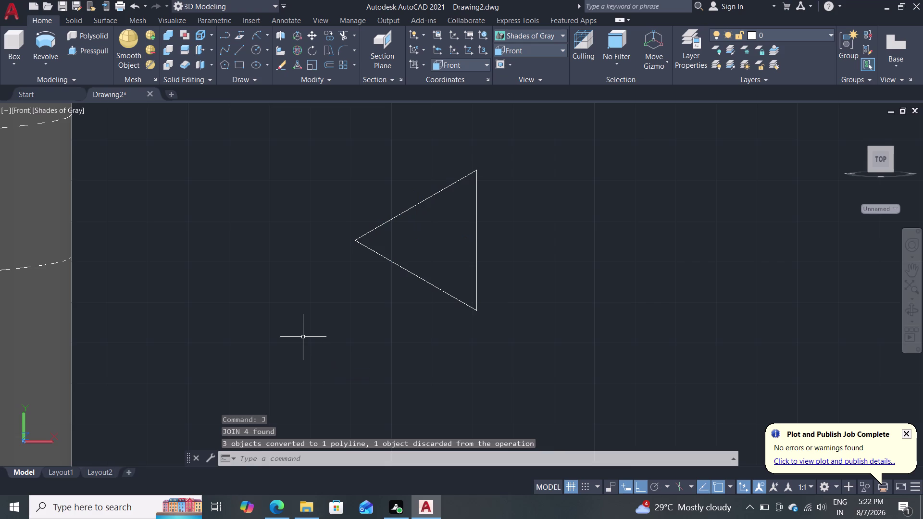
scroll(down, 3)
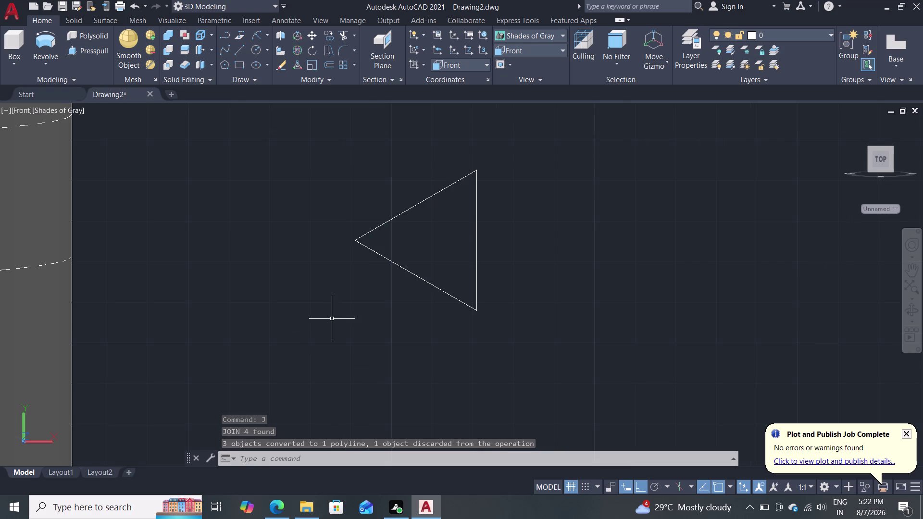
scroll(down, 3)
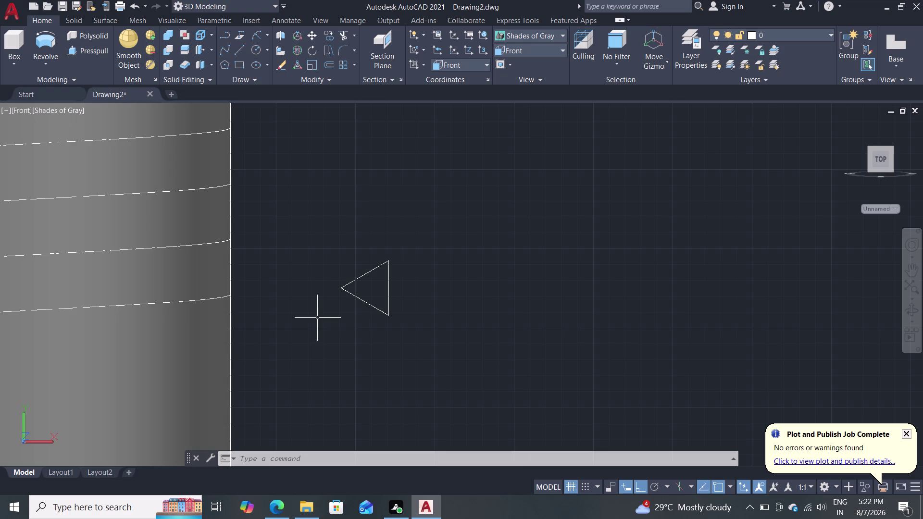
scroll(down, 3)
drag(324, 284, 311, 293)
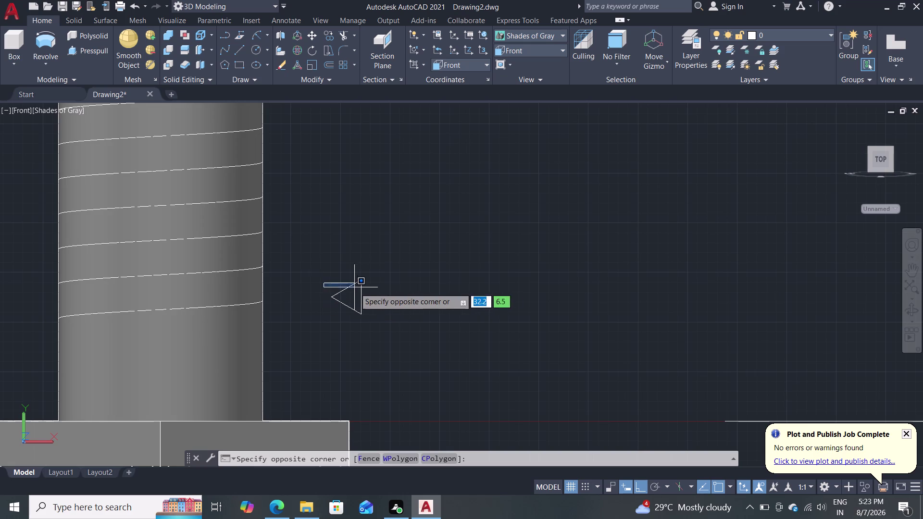
click(349, 234)
key(Escape)
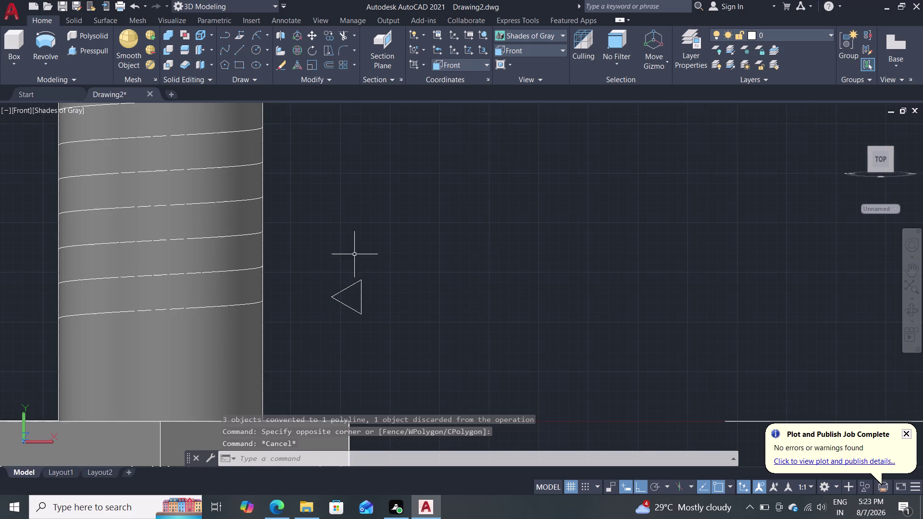
scroll(up, 3)
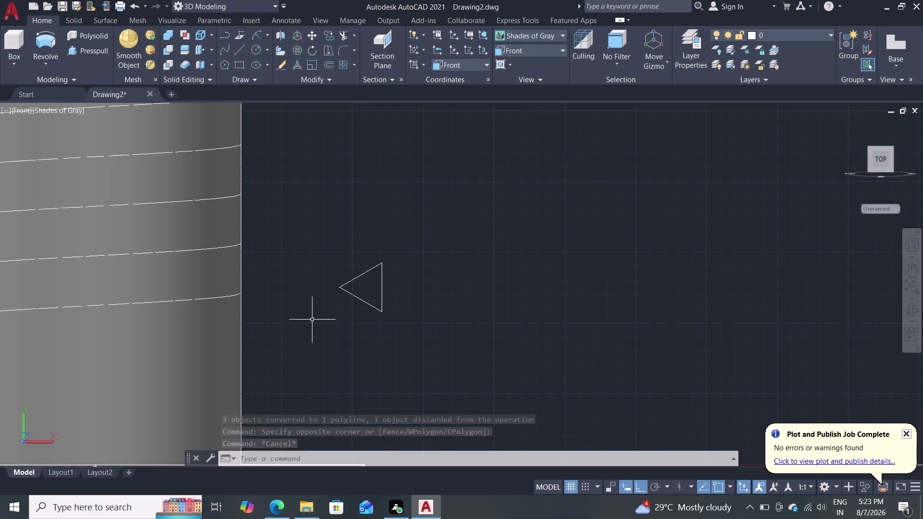
scroll(down, 3)
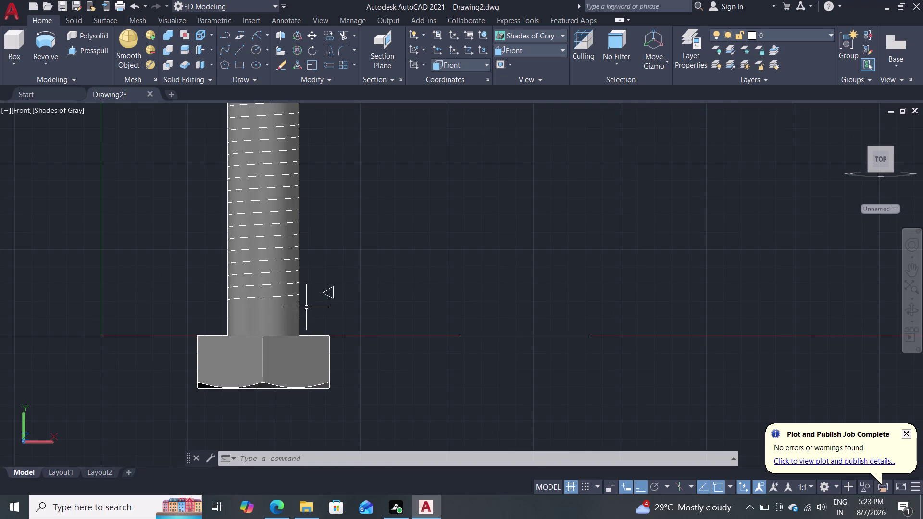
scroll(up, 3)
middle_drag(326, 287, 333, 318)
scroll(up, 3)
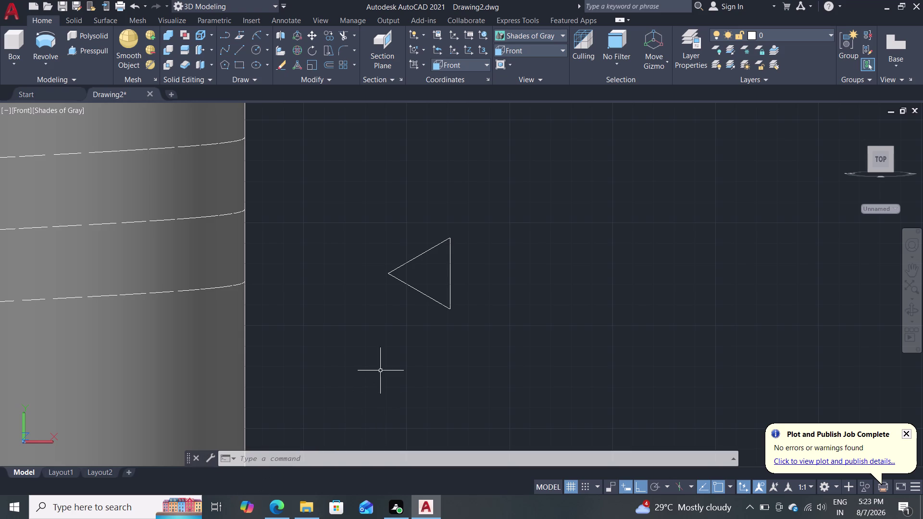
scroll(down, 3)
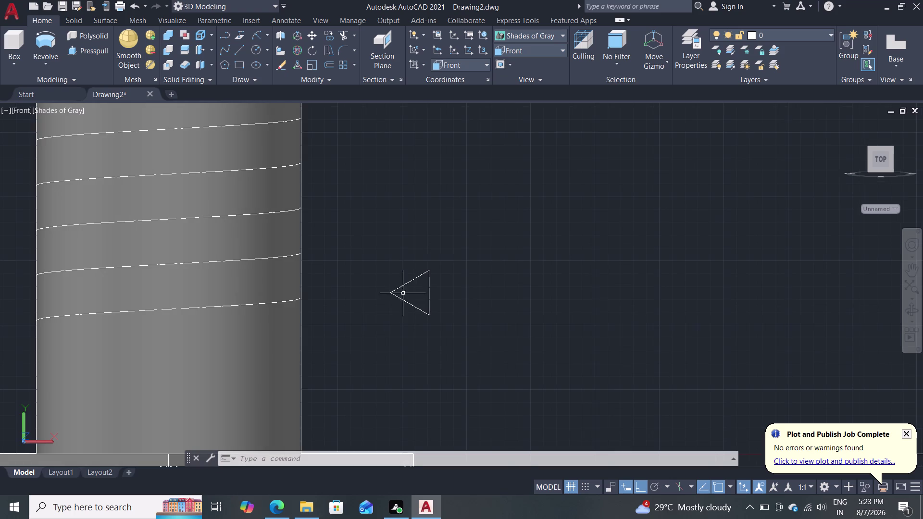
scroll(up, 3)
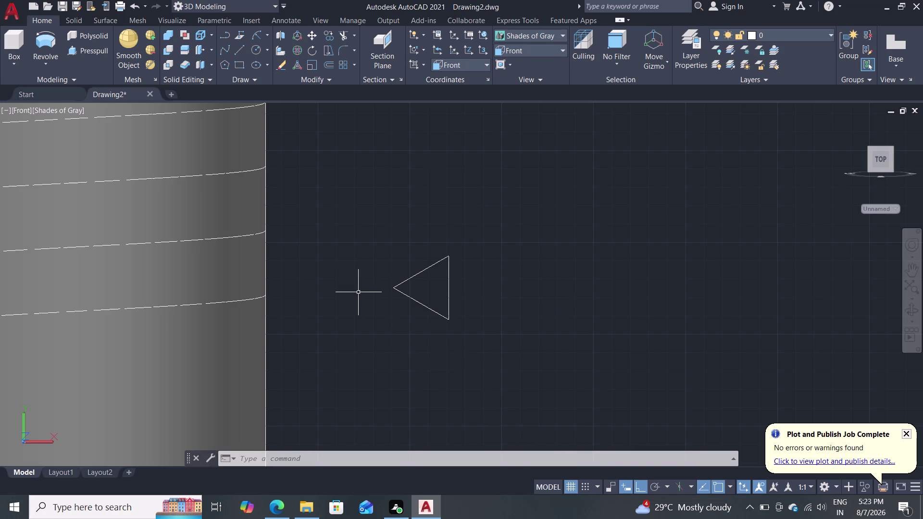
scroll(down, 3)
scroll(down, 3)
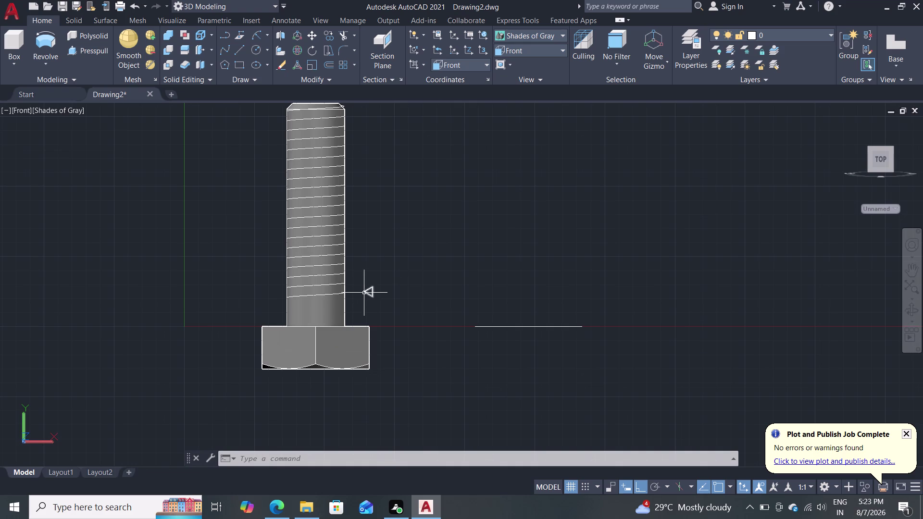
Window-select the triangle's edges and try JOIN on them; nothing merges.
click(384, 271)
scroll(up, 3)
click(408, 253)
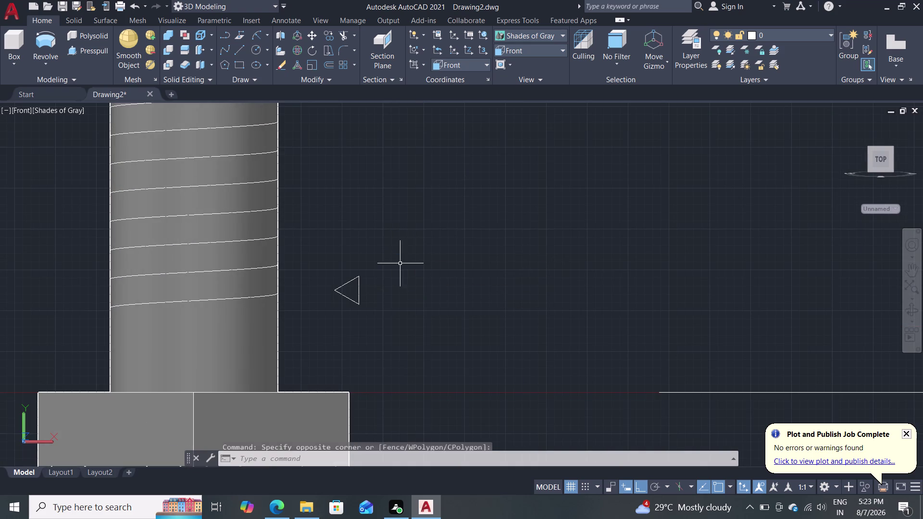
scroll(up, 3)
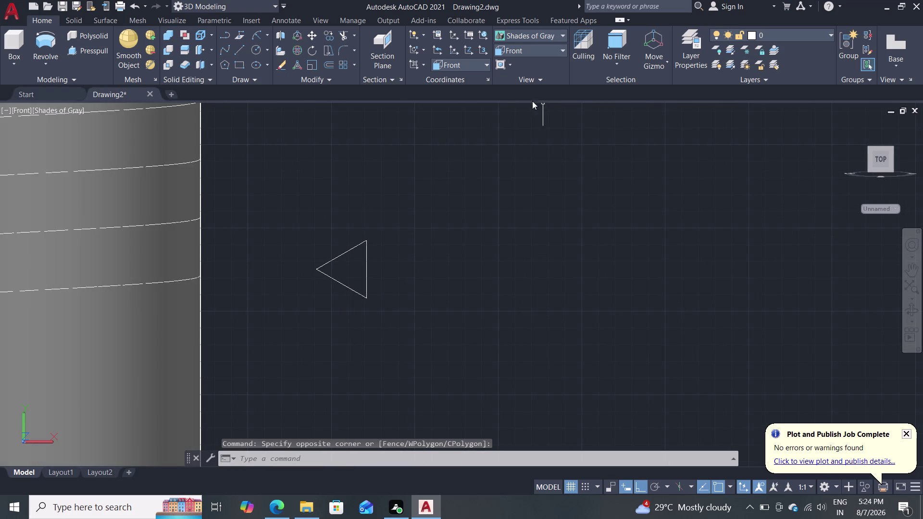
click(365, 267)
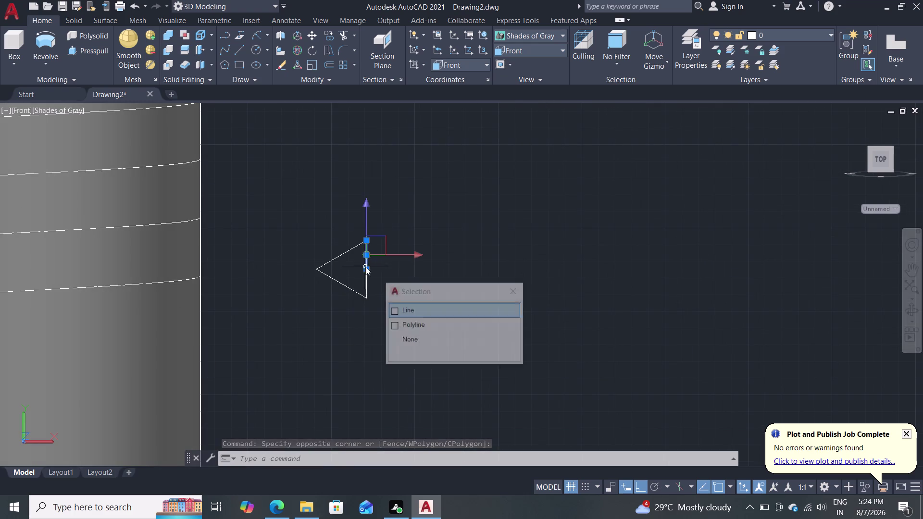
double_click(518, 284)
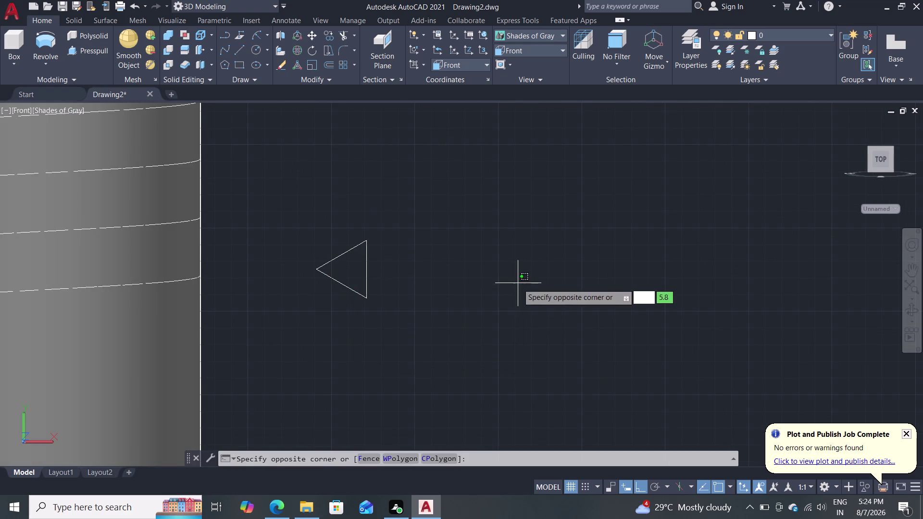
click(384, 204)
drag(400, 211, 292, 330)
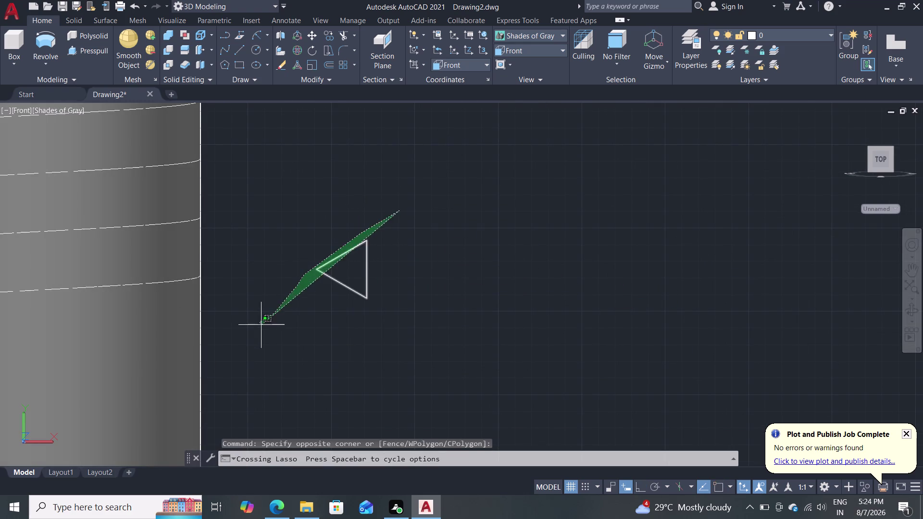
drag(291, 330, 327, 335)
key(j)
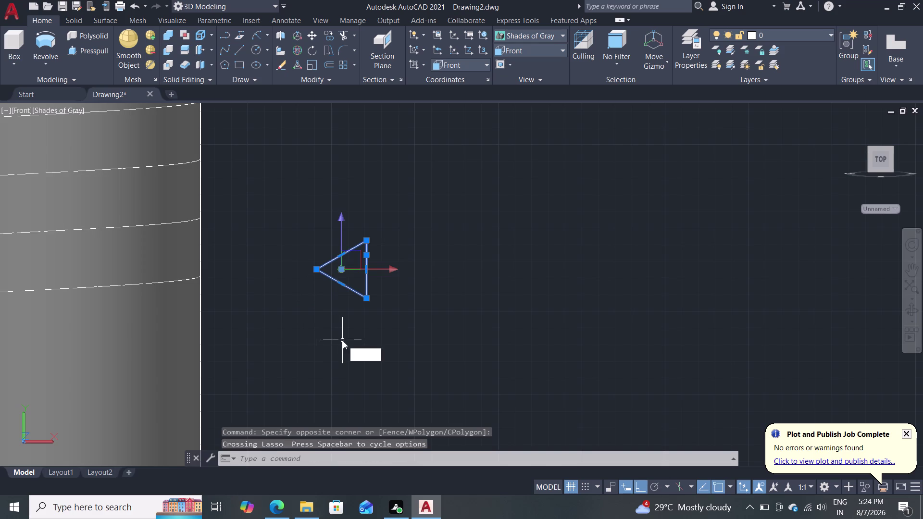
key(Return)
Select the whole triangle and open OVERKILL's Delete Duplicate Objects settings.
drag(408, 205, 363, 216)
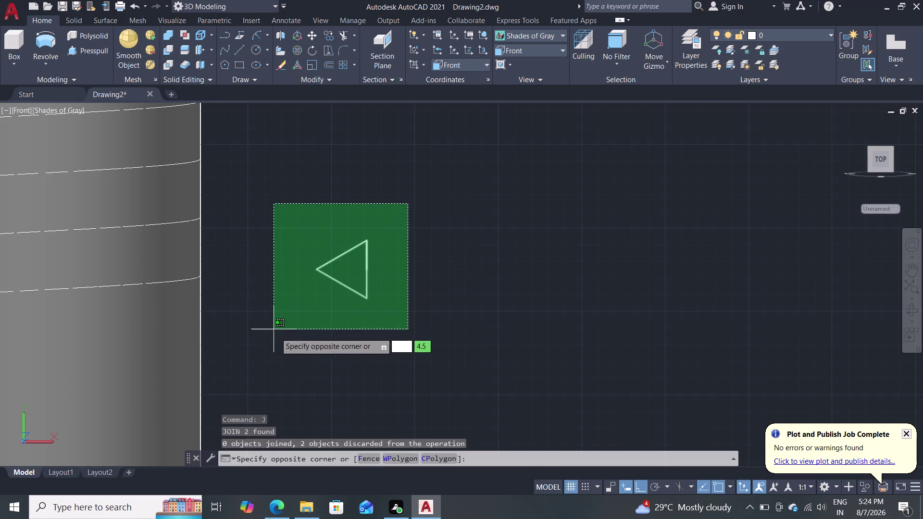
click(290, 349)
text(ov)
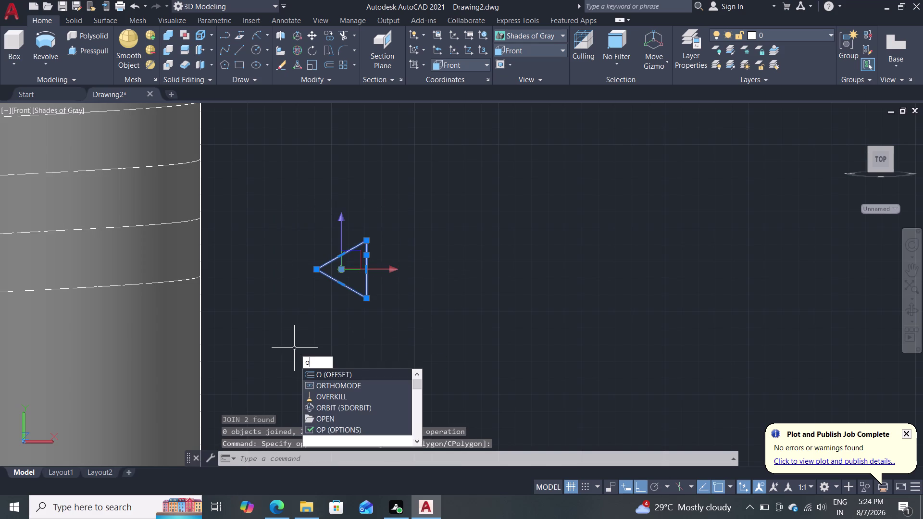
click(345, 379)
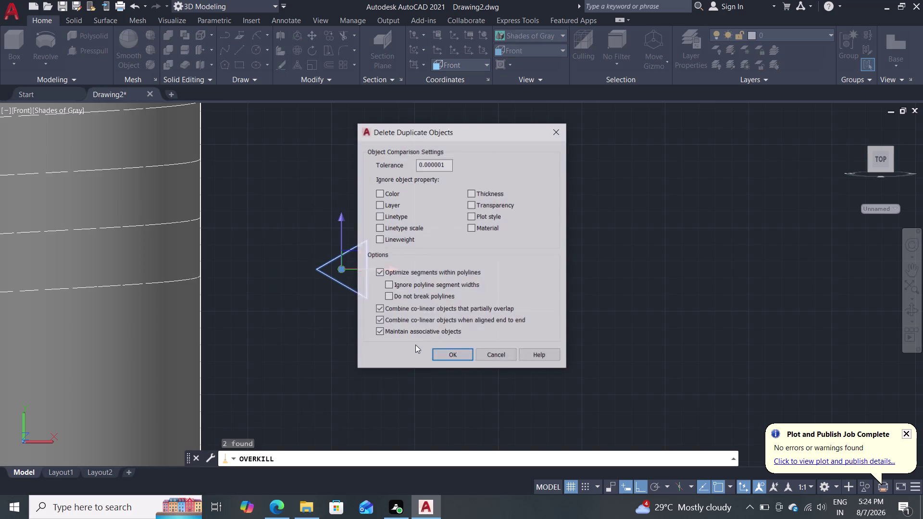
Delete the overlapping segment and start moving the triangle from its vertical edge.
click(451, 356)
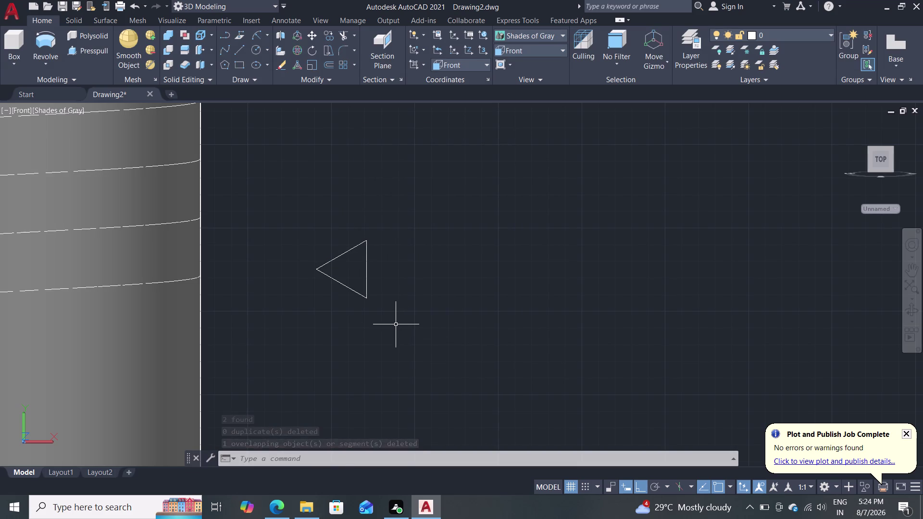
key(m)
key(Return)
click(368, 267)
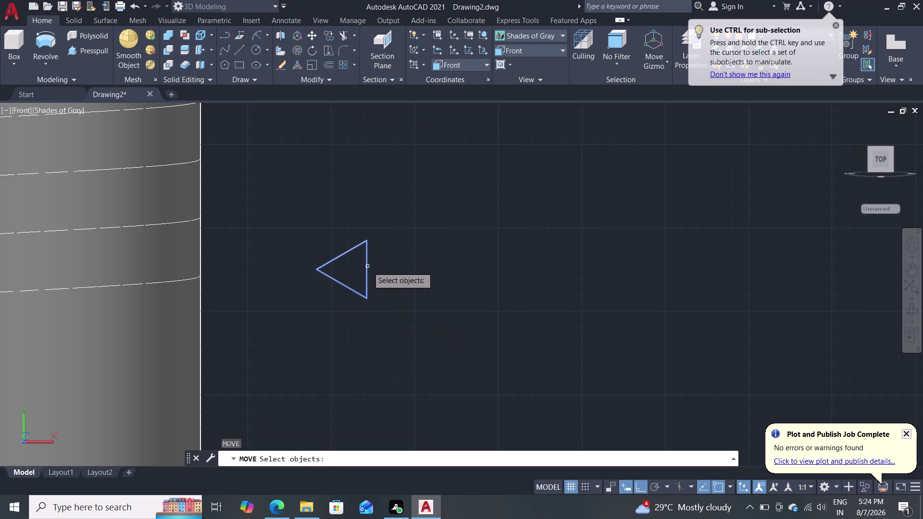
key(Return)
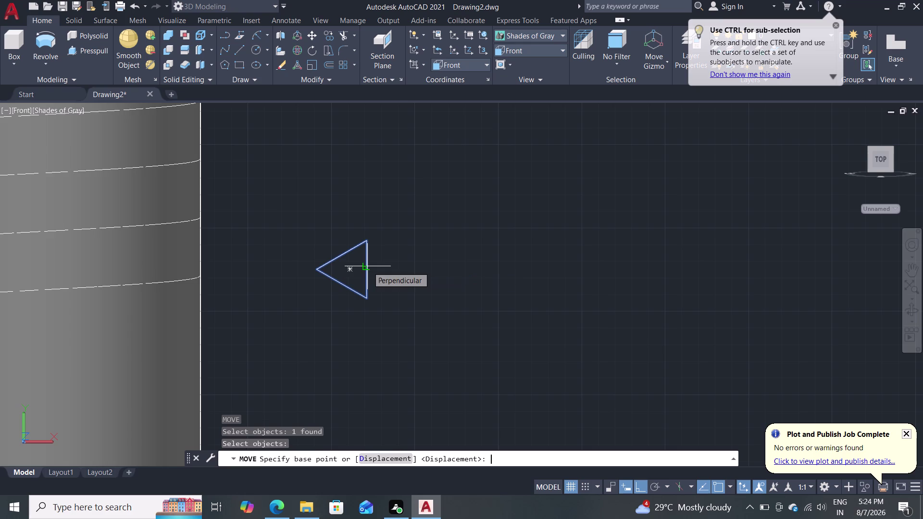
scroll(up, 3)
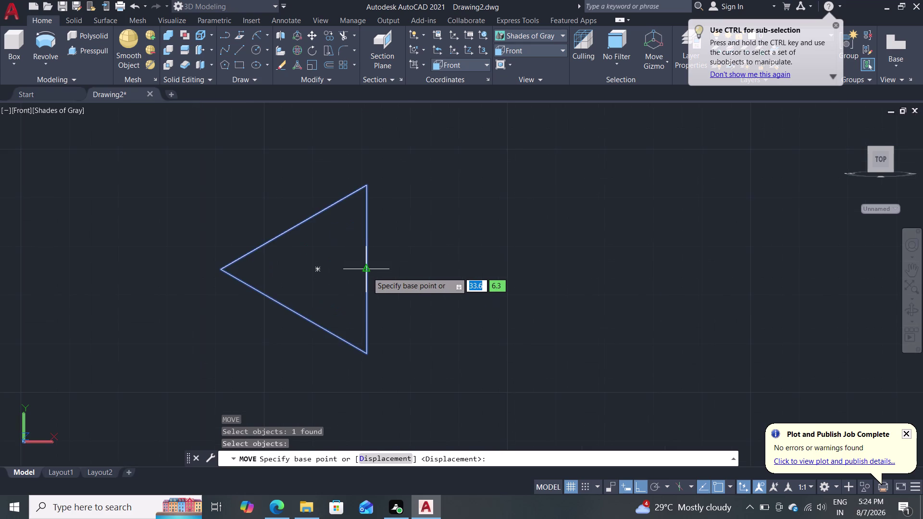
click(367, 272)
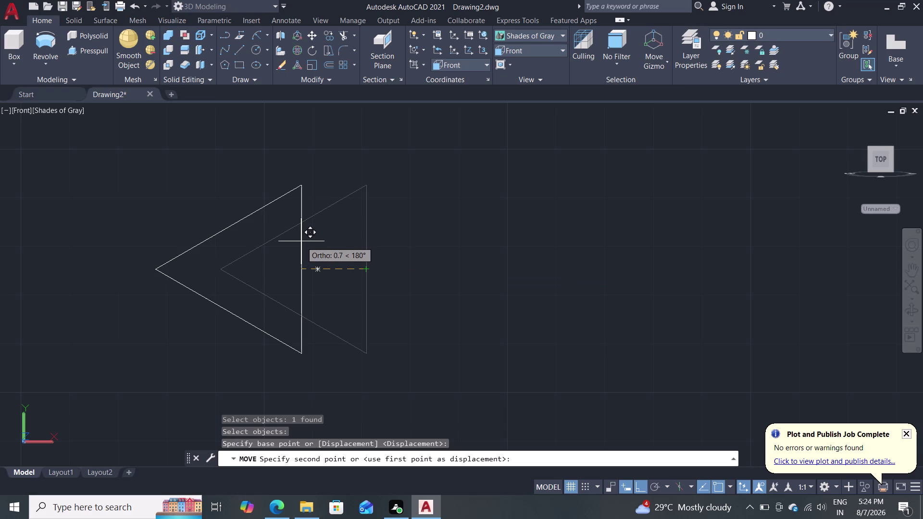
Place the moved triangle beside the top edge of the threaded shank.
scroll(up, 3)
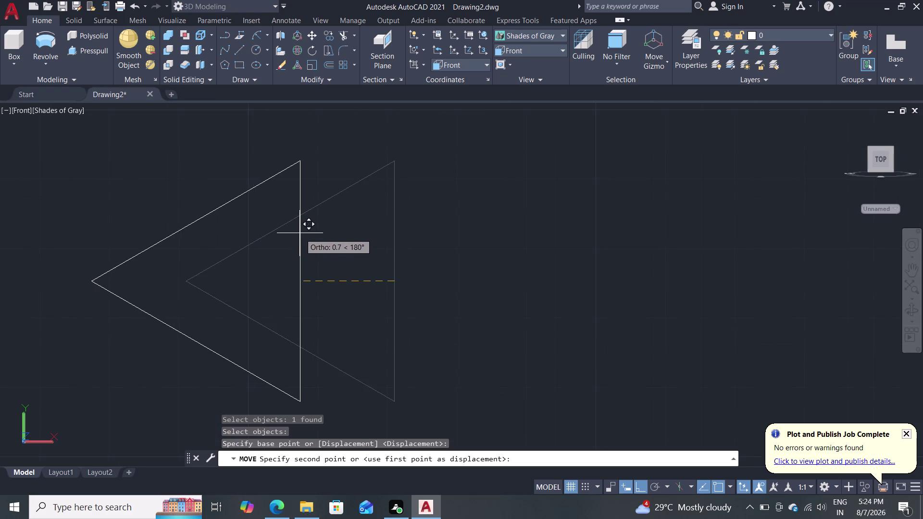
scroll(down, 3)
scroll(down, 3)
middle_drag(302, 195, 318, 301)
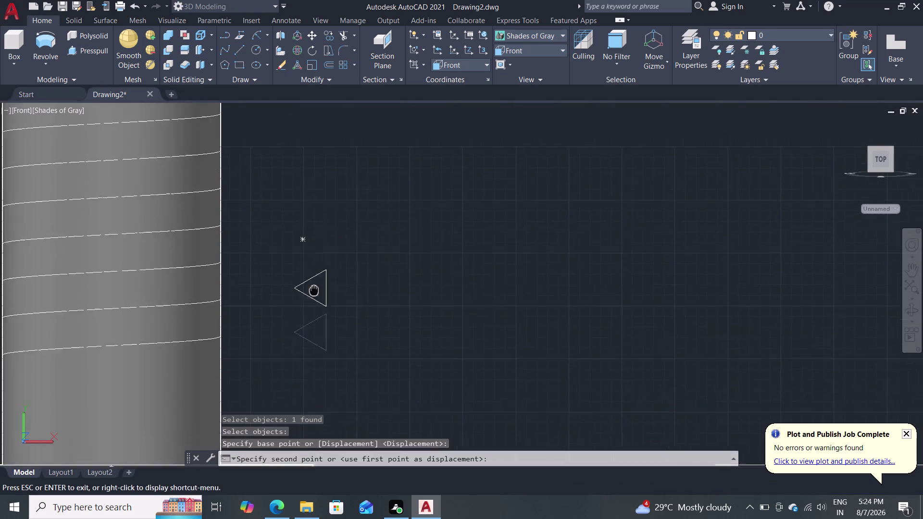
middle_drag(318, 300, 324, 352)
middle_drag(297, 141, 339, 375)
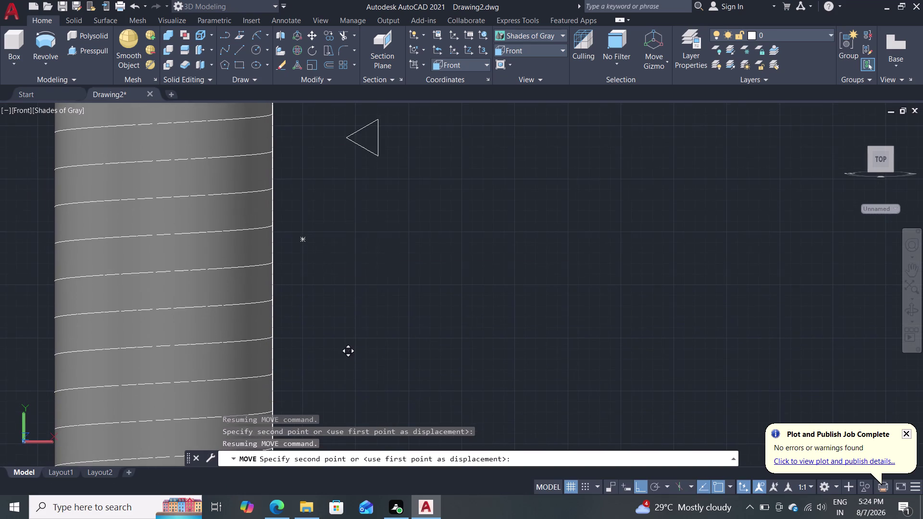
middle_drag(301, 187, 321, 373)
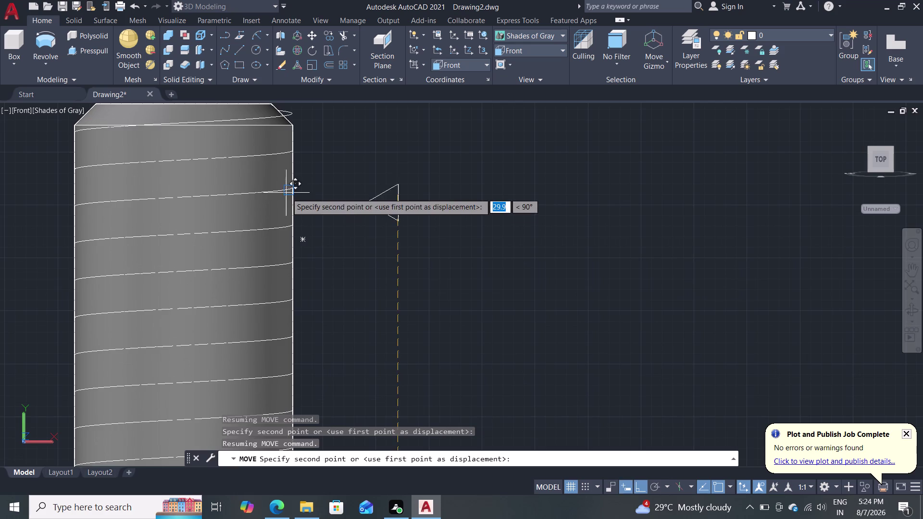
middle_drag(279, 199, 268, 323)
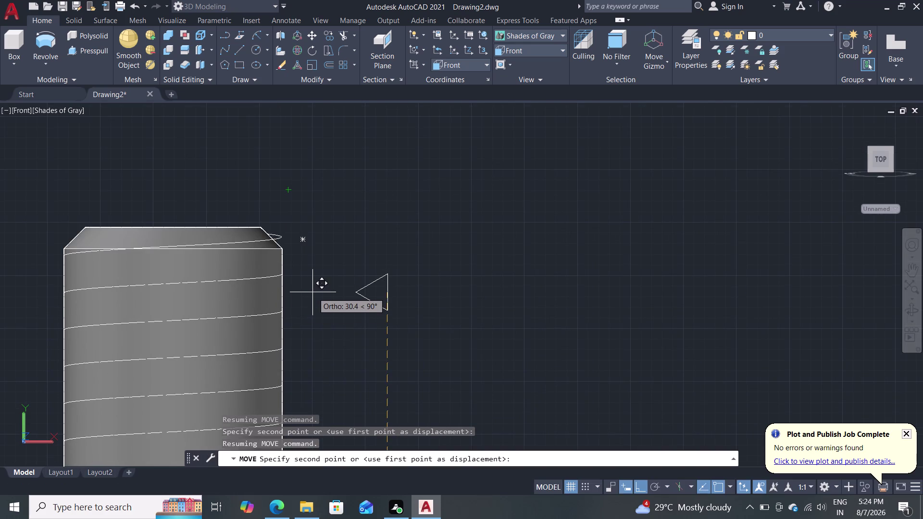
middle_drag(313, 294, 261, 344)
middle_drag(325, 127, 341, 293)
scroll(up, 3)
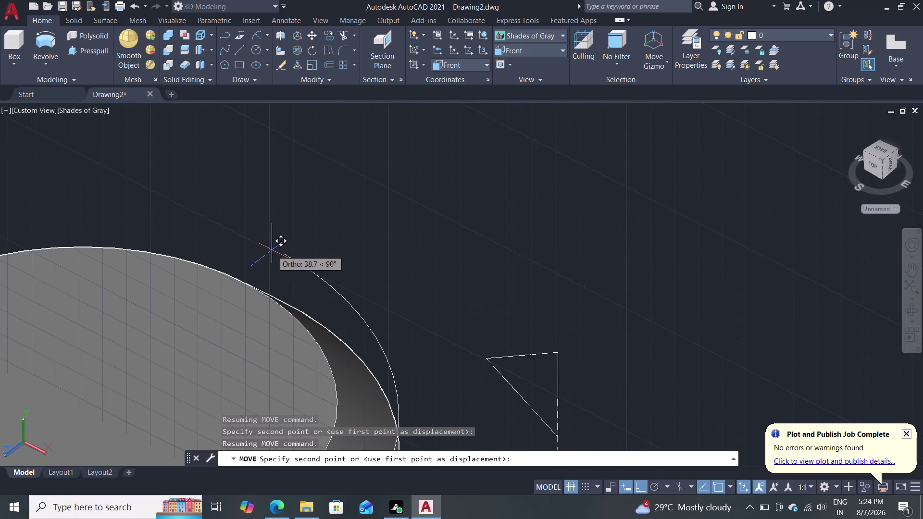
scroll(up, 3)
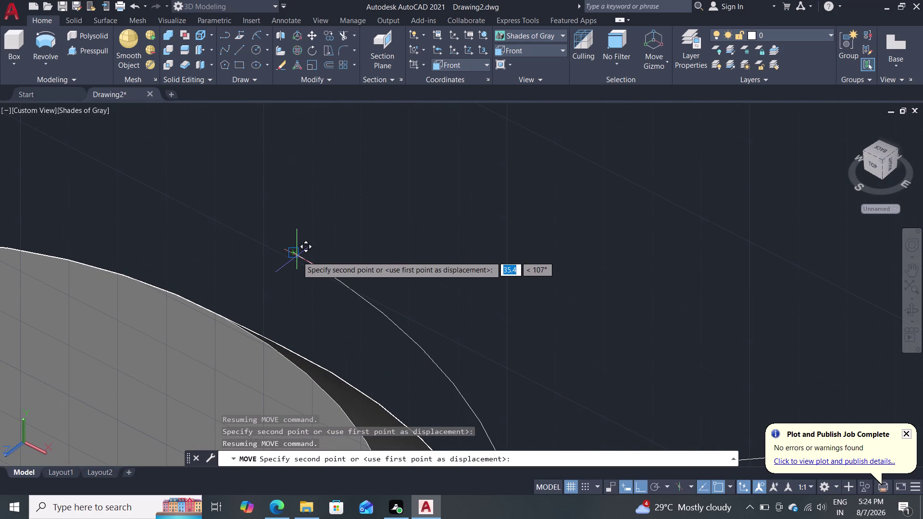
click(297, 256)
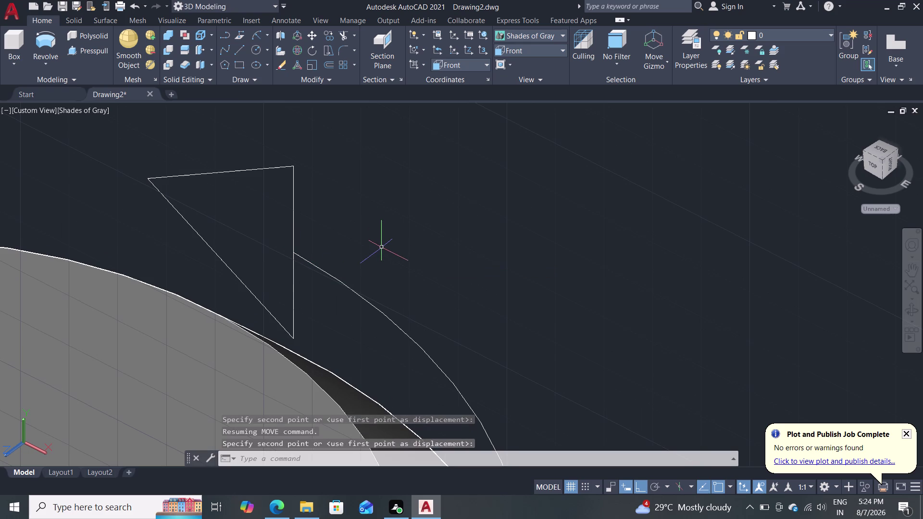
key(Escape)
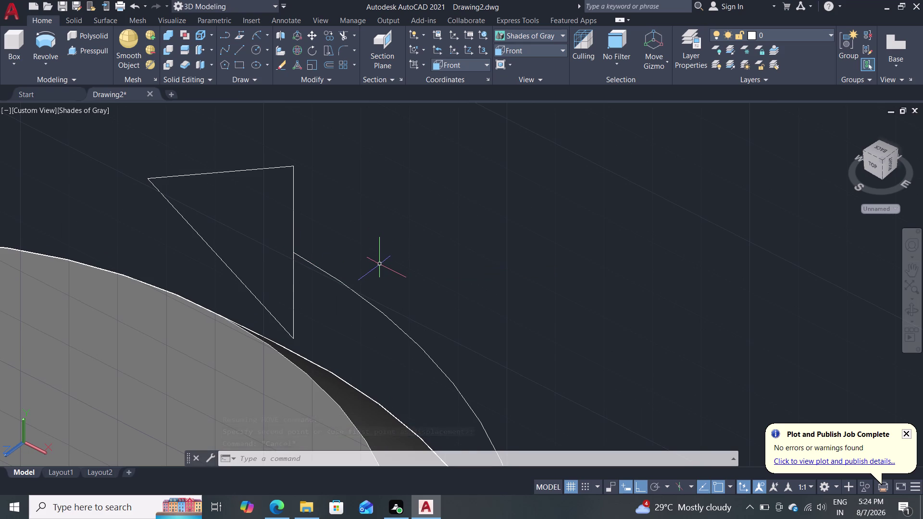
scroll(down, 3)
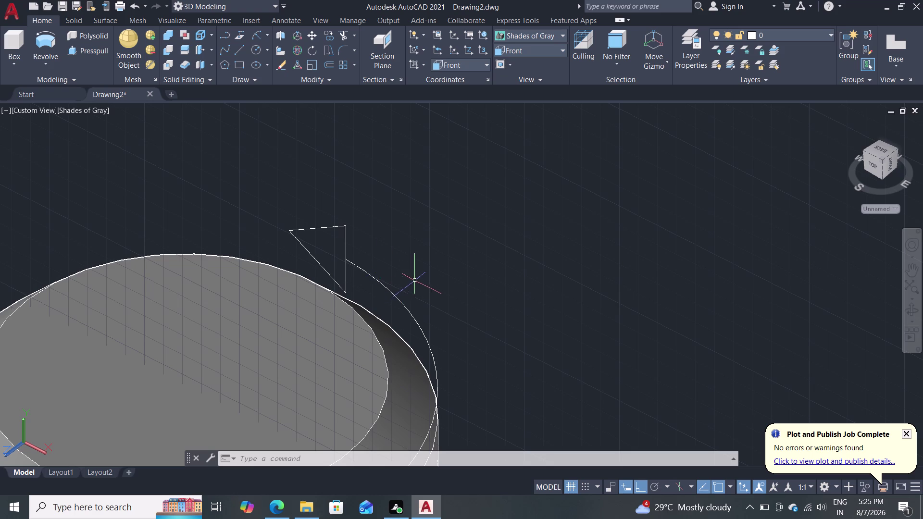
middle_drag(415, 281, 353, 282)
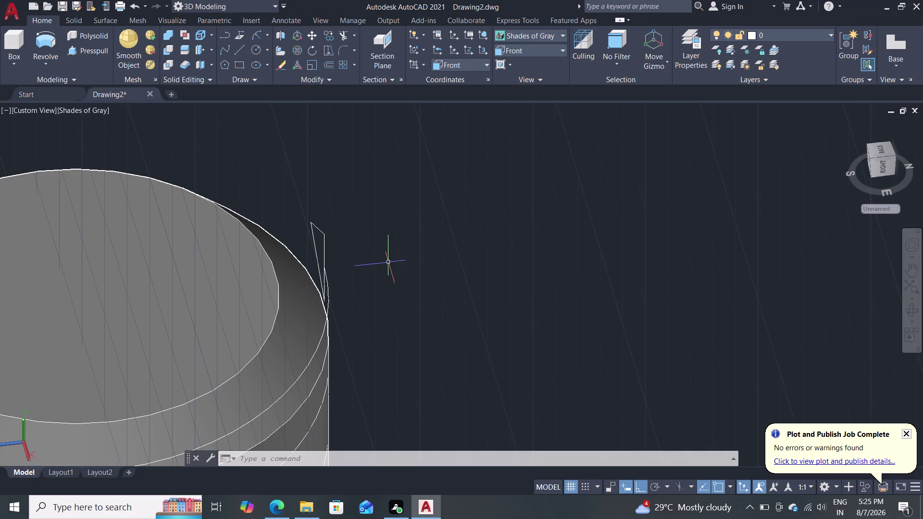
Start a MIRROR on the triangle, then cancel it.
text(m)
text(i)
key(Return)
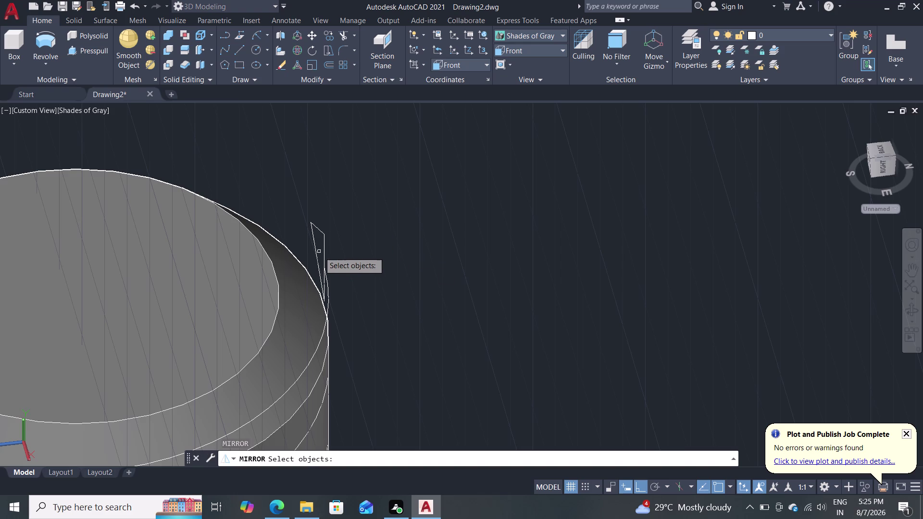
click(323, 248)
key(Return)
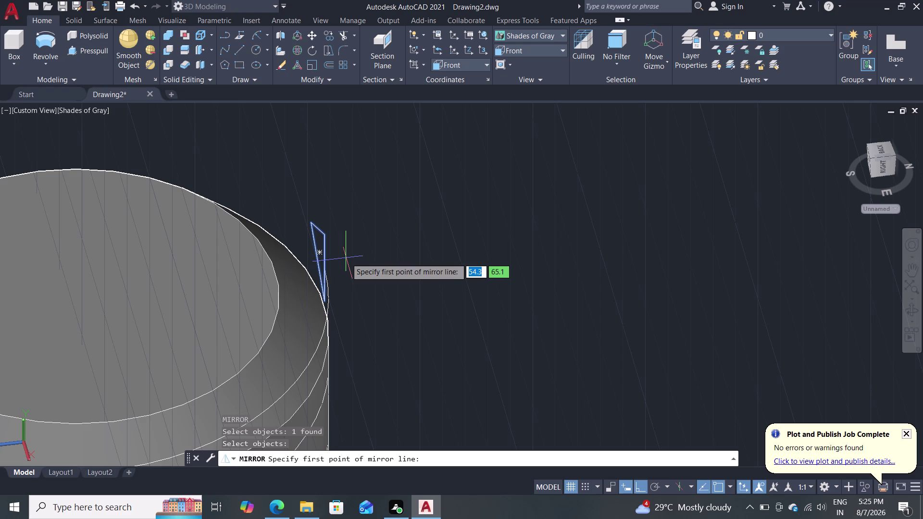
key(Escape)
key(Escape)
Start rotating the triangle about its edge, then cancel the rotation.
text(ro)
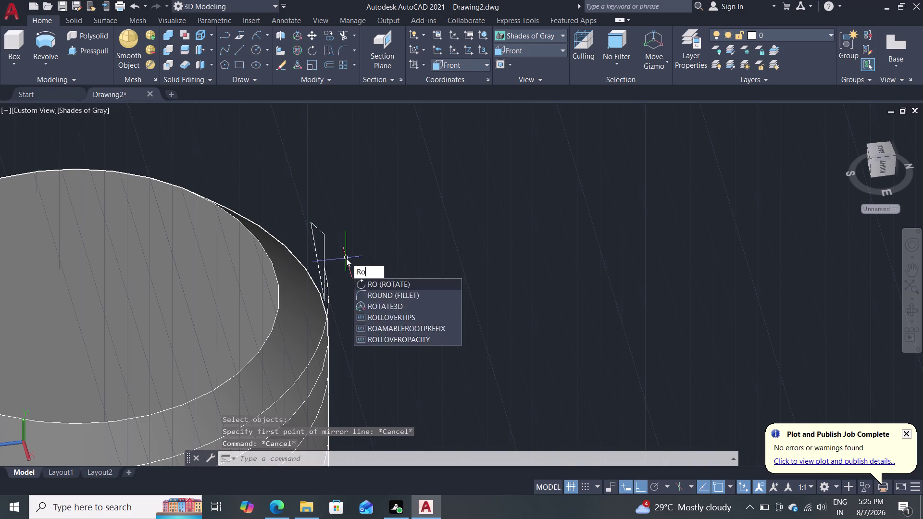
key(Return)
middle_drag(370, 300, 458, 307)
click(351, 243)
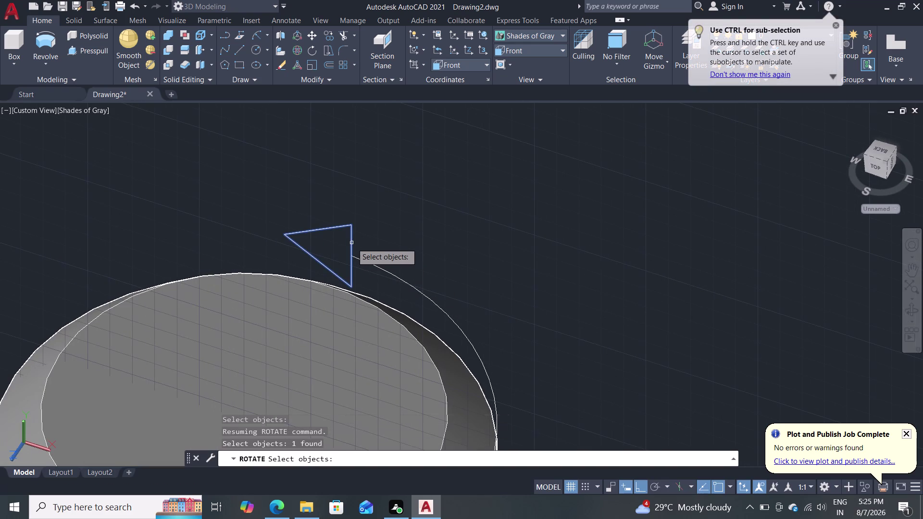
key(Return)
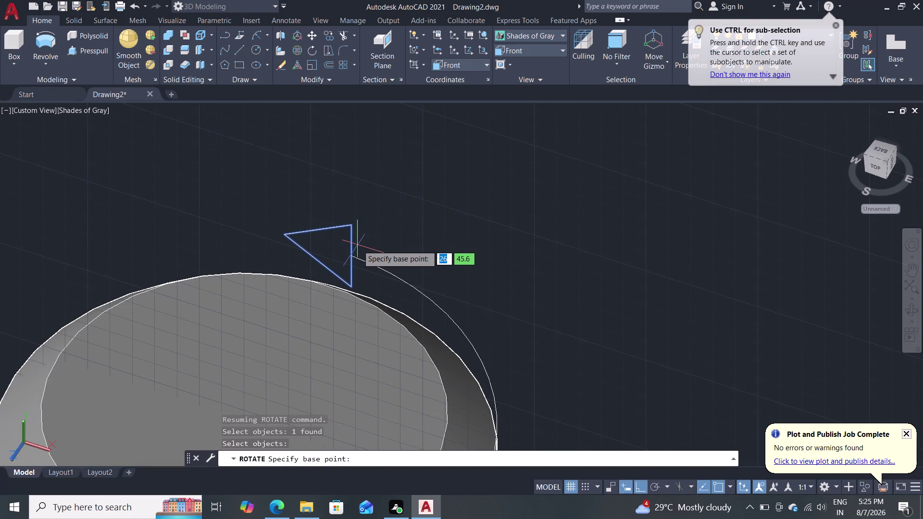
click(352, 258)
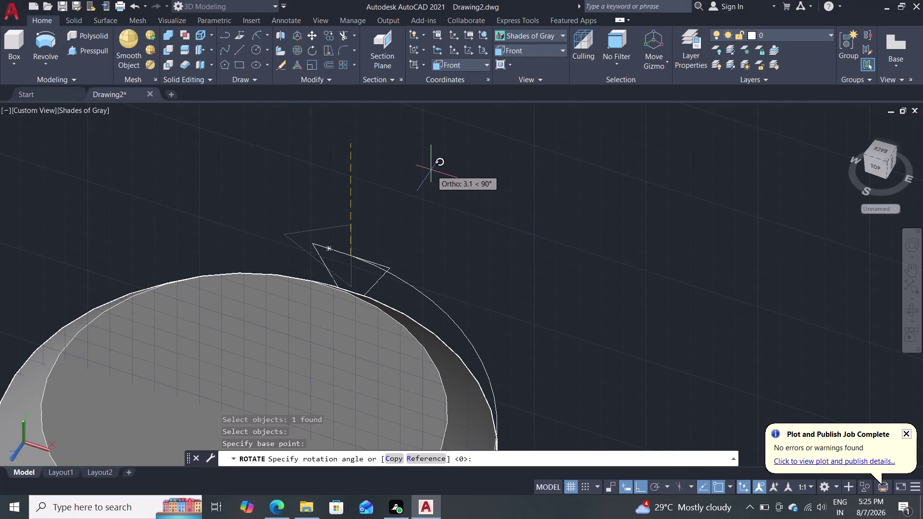
key(Escape)
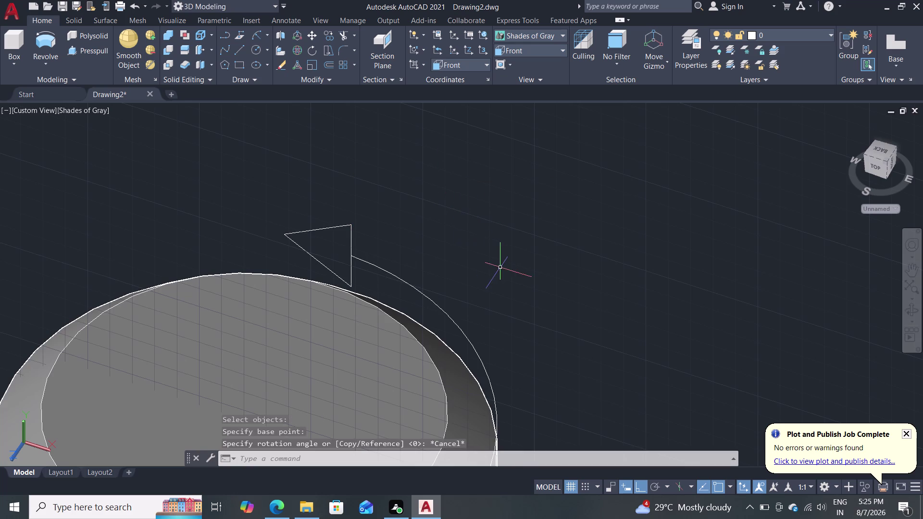
Move the triangular profile into open space clear of the cylinder.
middle_drag(511, 284, 359, 285)
middle_click(346, 276)
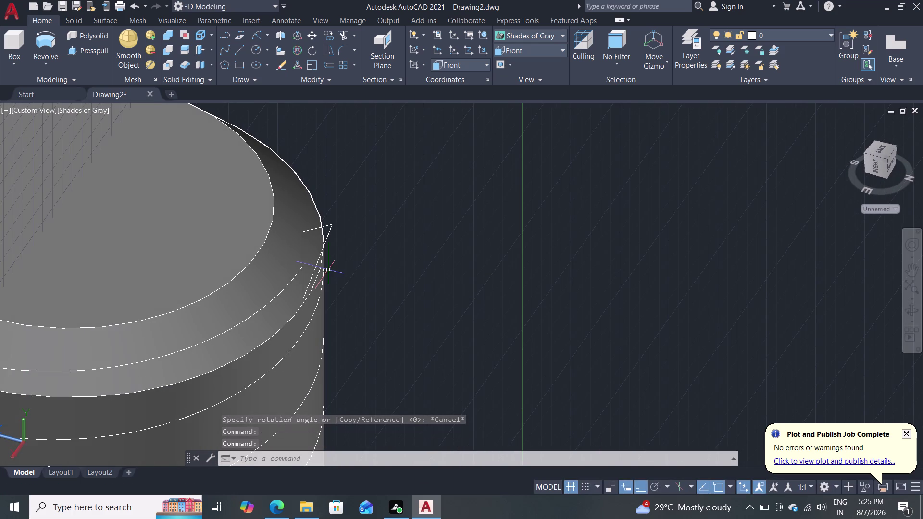
middle_drag(425, 327, 535, 297)
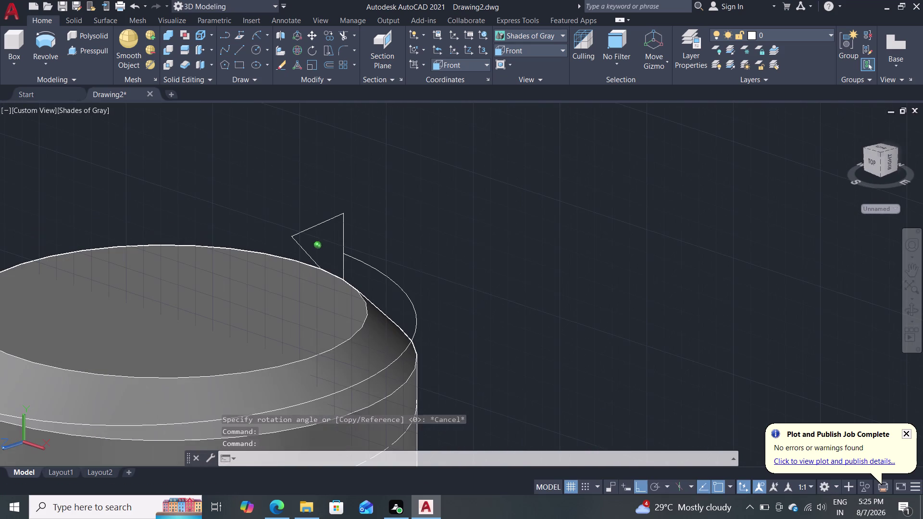
click(344, 236)
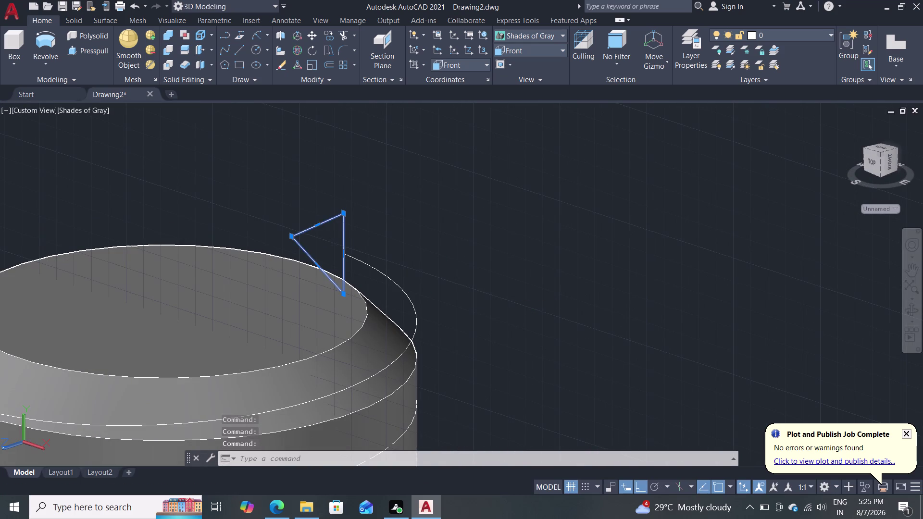
key(m)
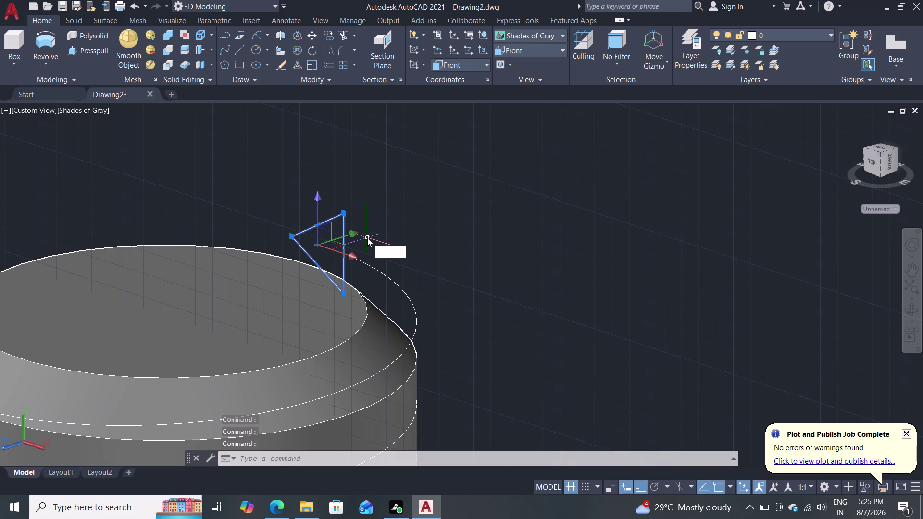
key(Return)
click(343, 232)
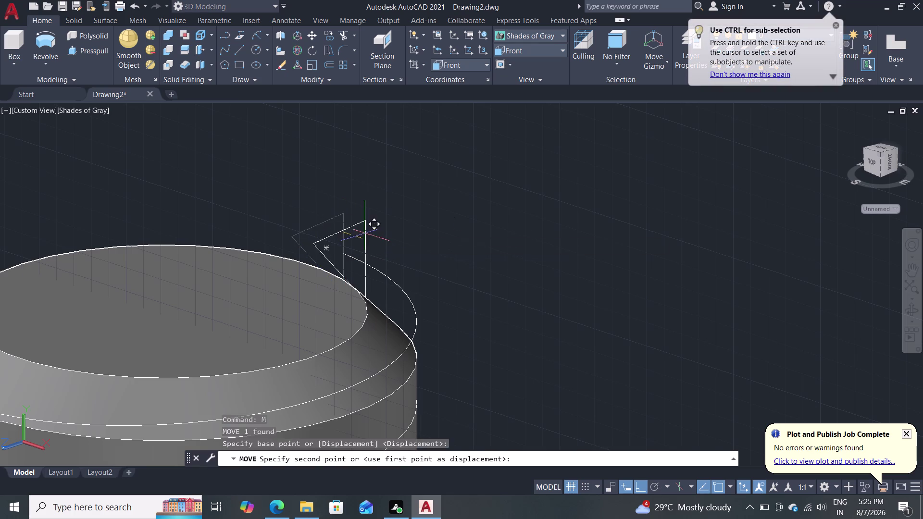
click(563, 204)
middle_drag(513, 309, 506, 313)
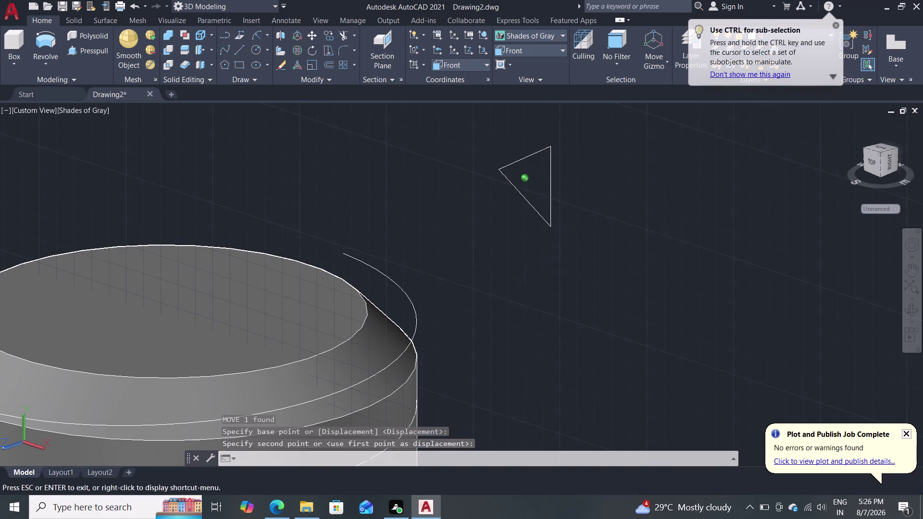
middle_drag(507, 313, 437, 326)
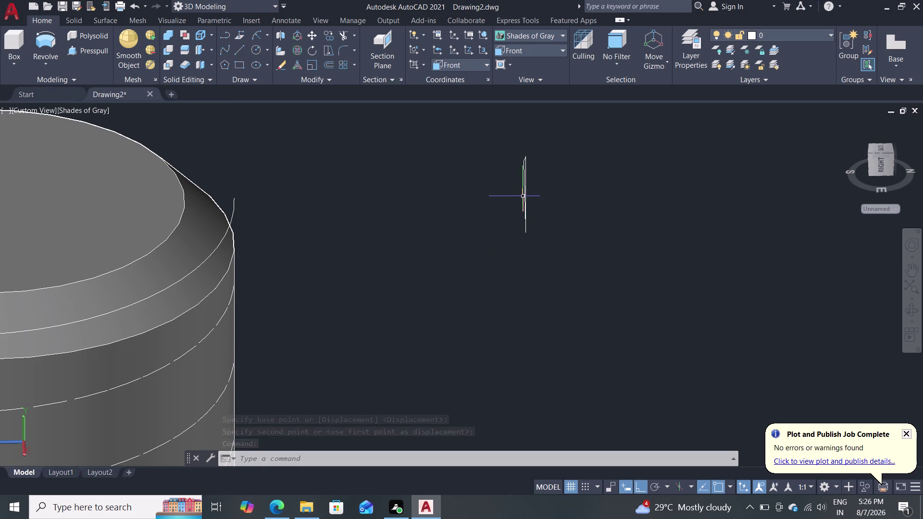
Draw a 1.5-unit line from a point beside the shank.
key(l)
key(Return)
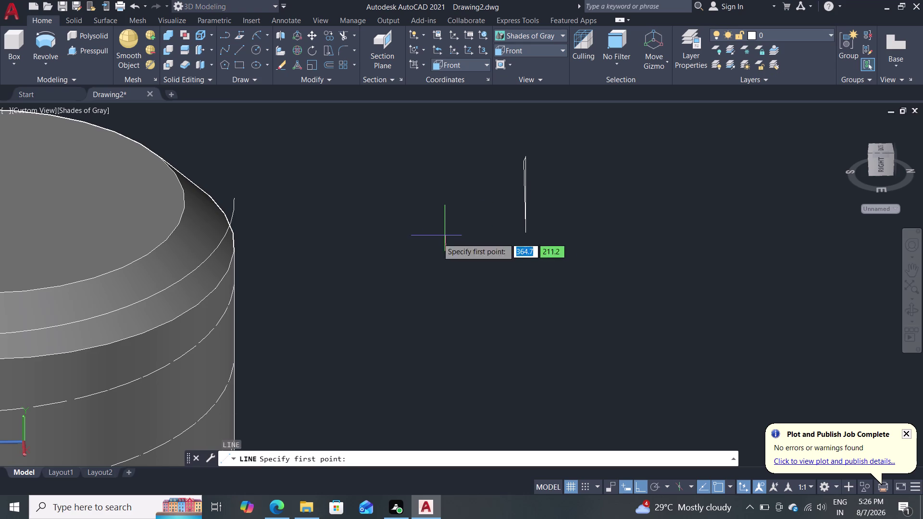
click(352, 240)
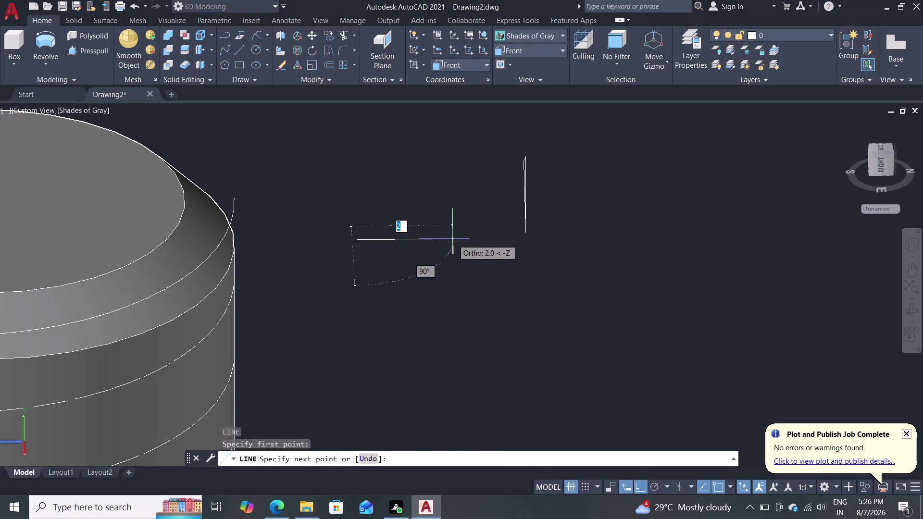
text(1.5)
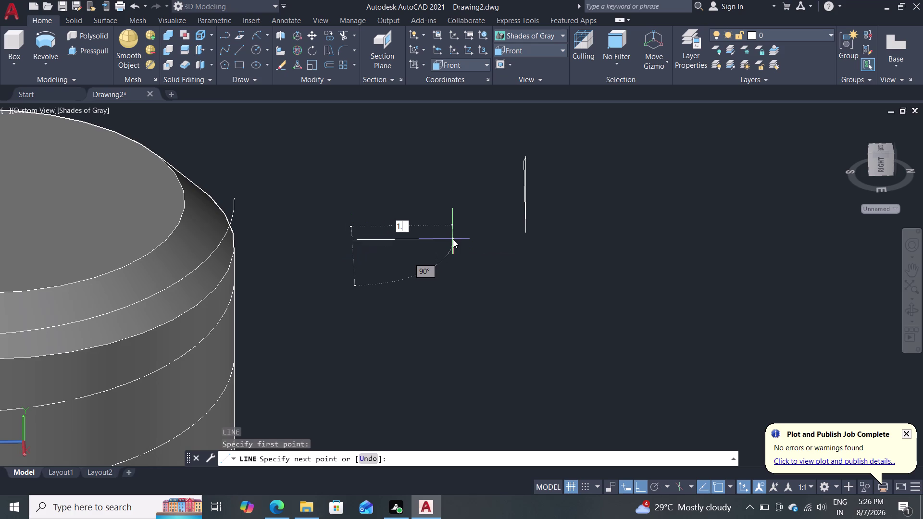
key(Return)
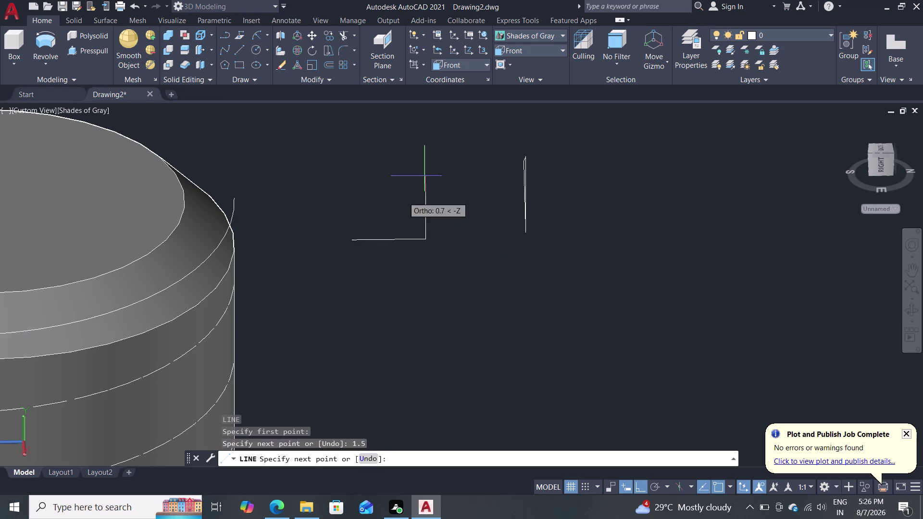
key(Escape)
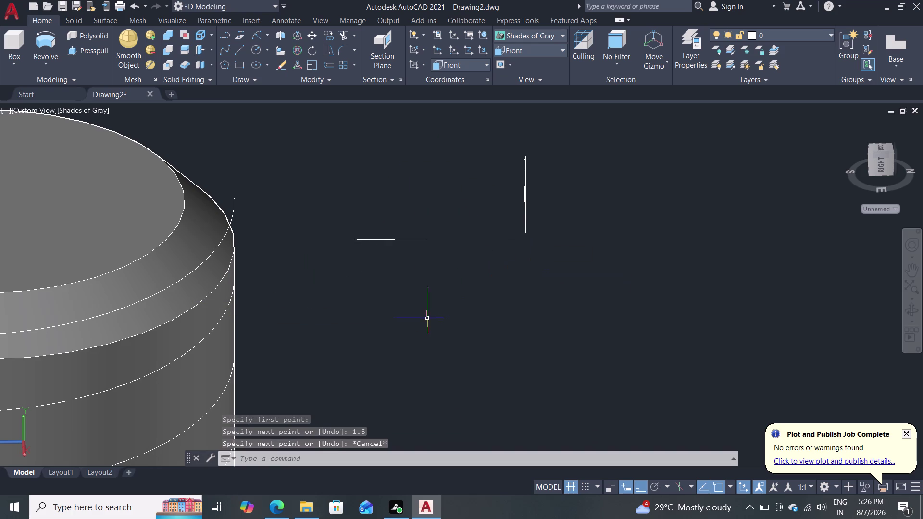
scroll(up, 3)
middle_drag(399, 265, 404, 342)
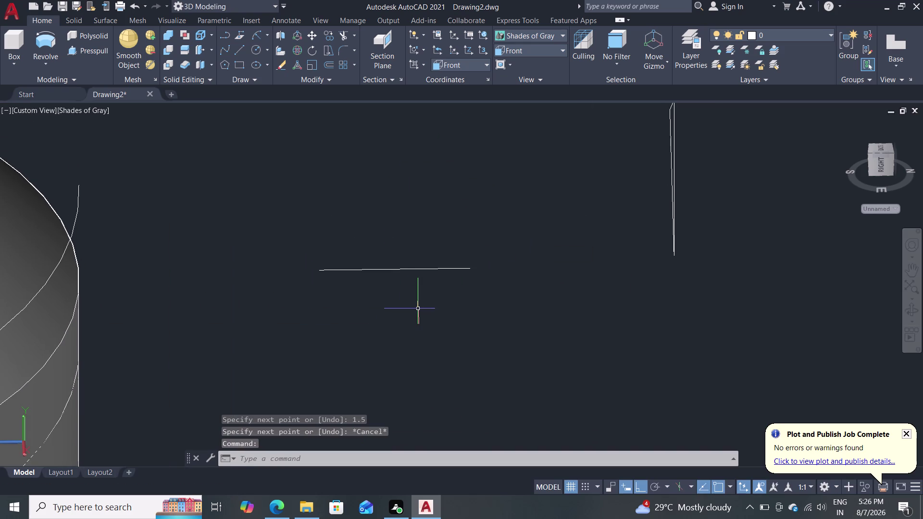
scroll(down, 3)
Start a line at the horizontal line's end, then abandon the mistyped length.
key(l)
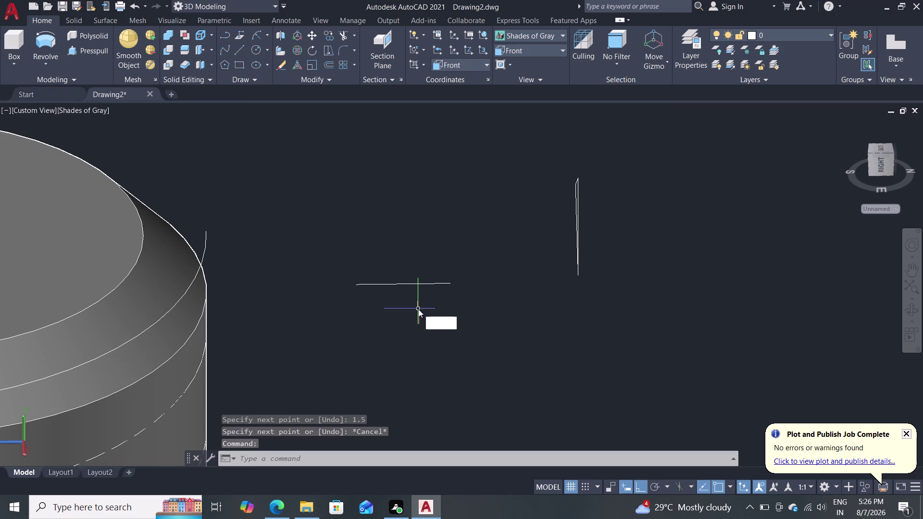
key(Return)
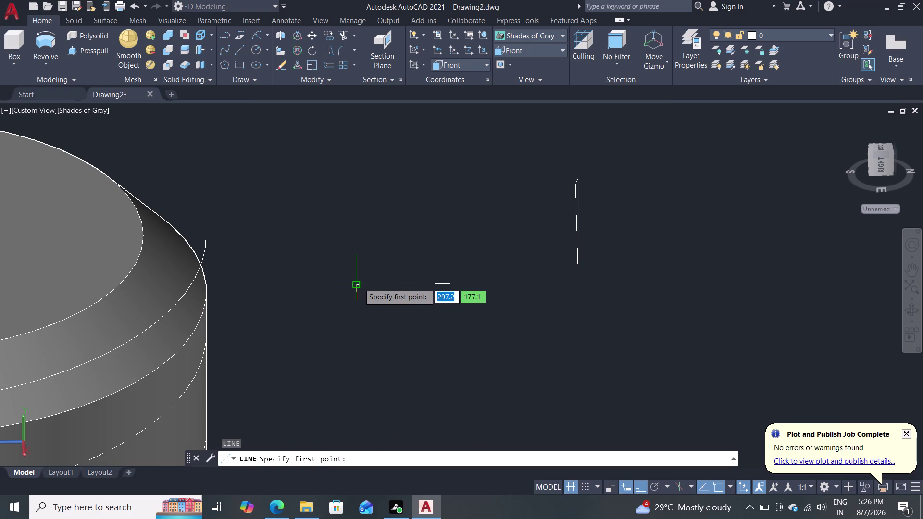
click(358, 283)
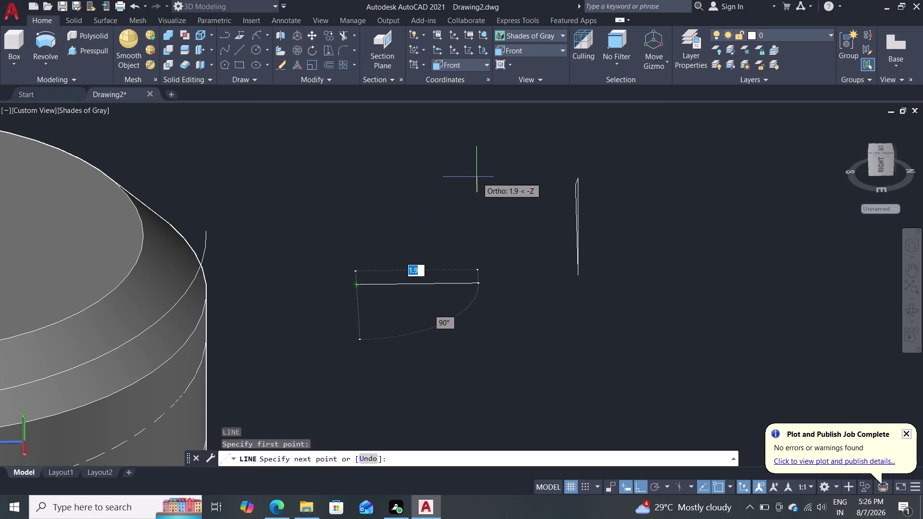
key(Tab)
text(3)
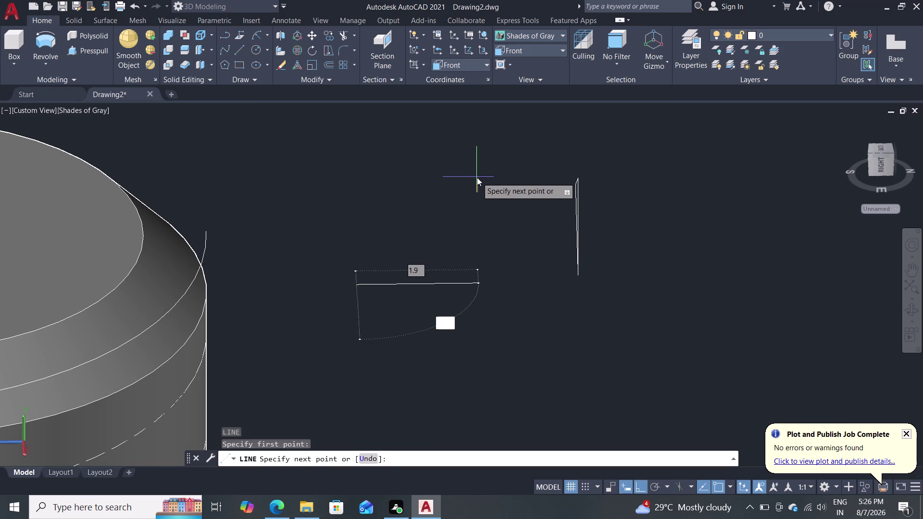
text(0)
key(BackSpace)
key(BackSpace)
key(BackSpace)
key(BackSpace)
key(Tab)
key(Escape)
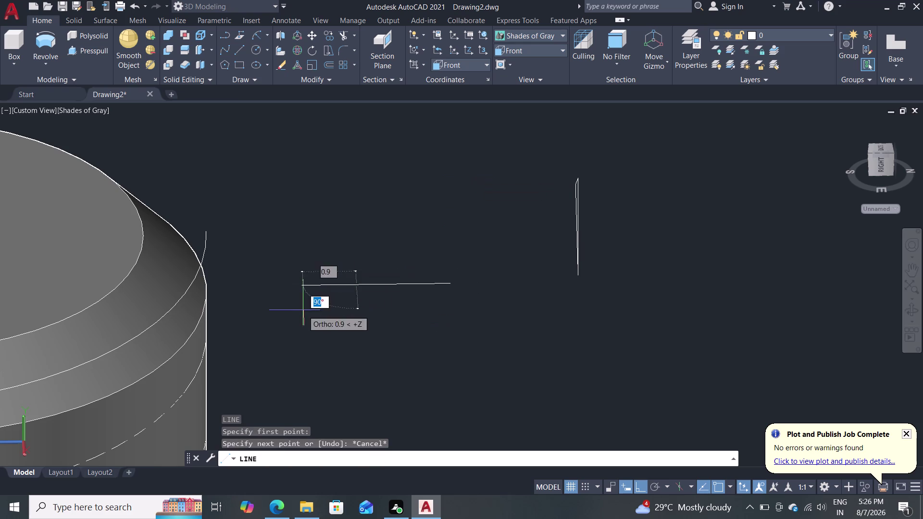
Enter a 30-unit line length, then delete the resulting vertical line.
key(Tab)
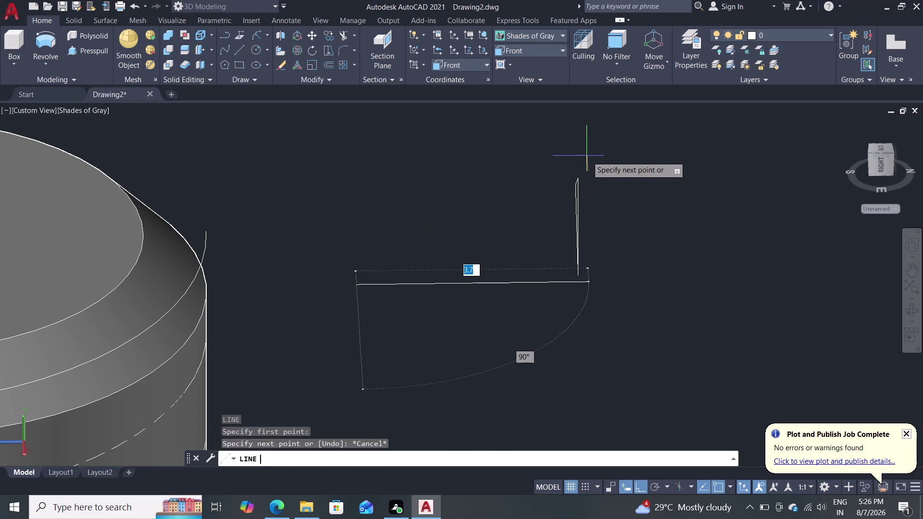
key(Tab)
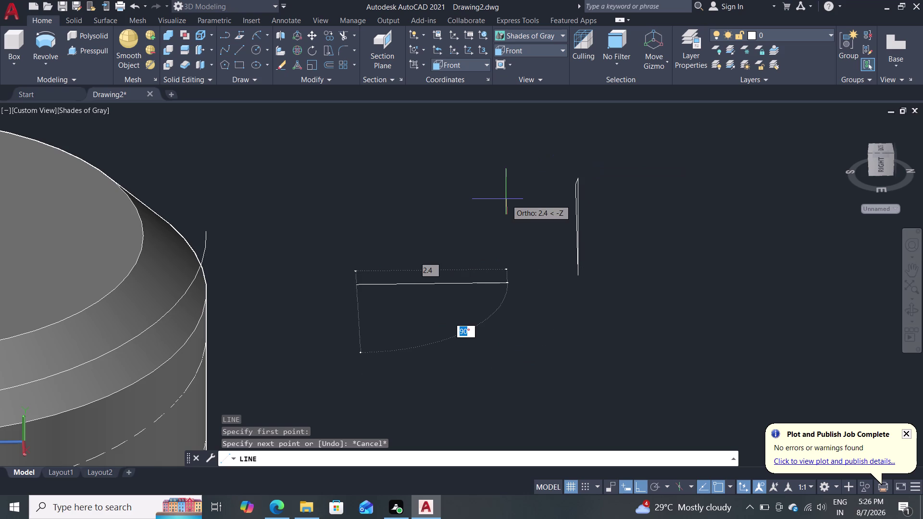
text(30)
key(Return)
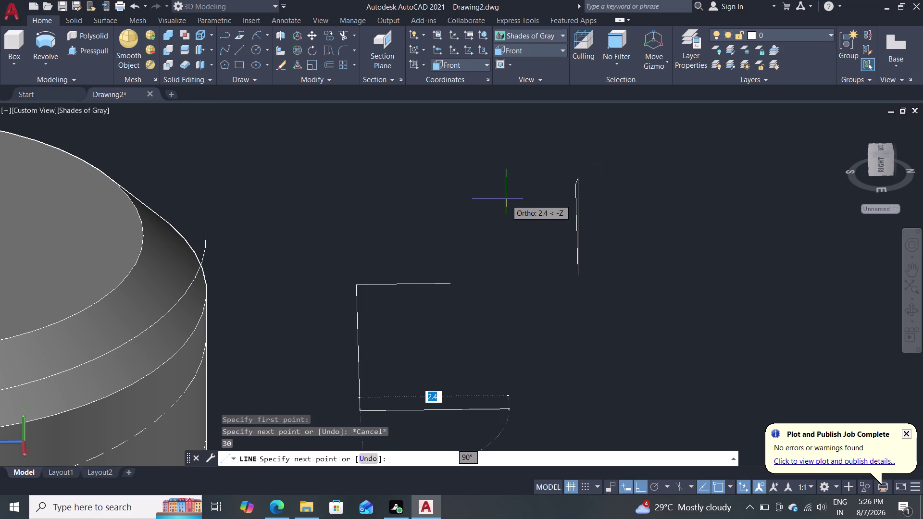
key(Escape)
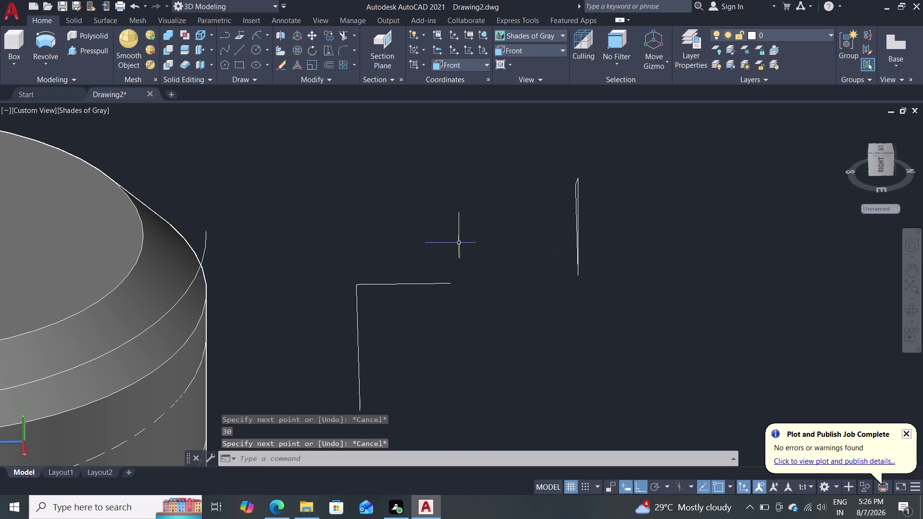
click(359, 336)
key(Delete)
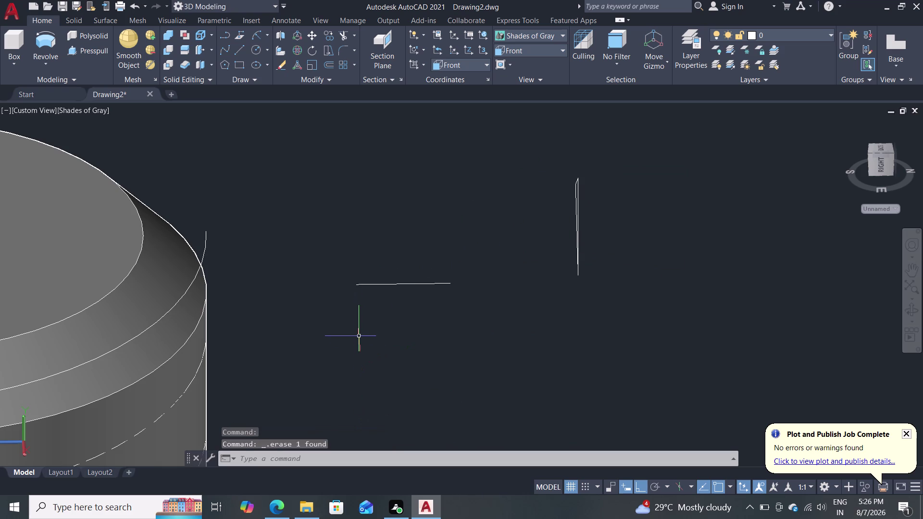
With Ortho off, draw a 30-unit slanted line from the horizontal line, then delete it.
key(F8)
key(l)
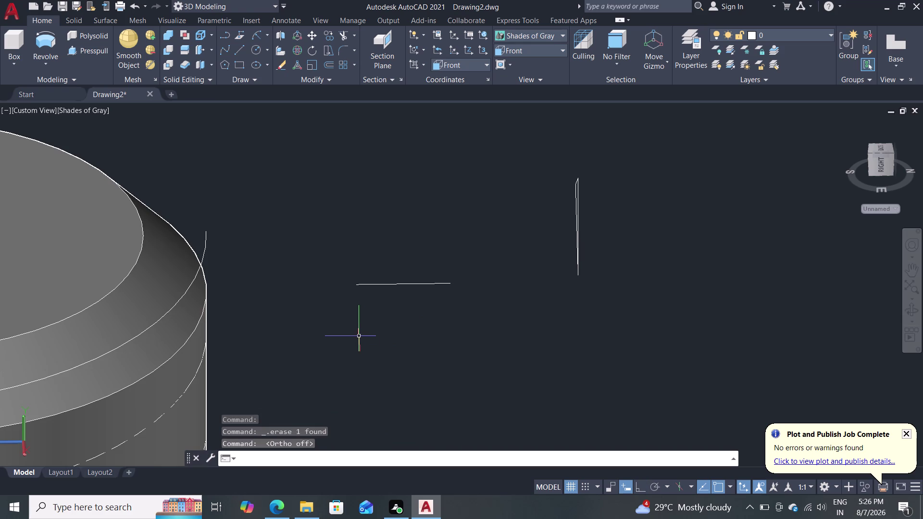
key(Return)
click(359, 285)
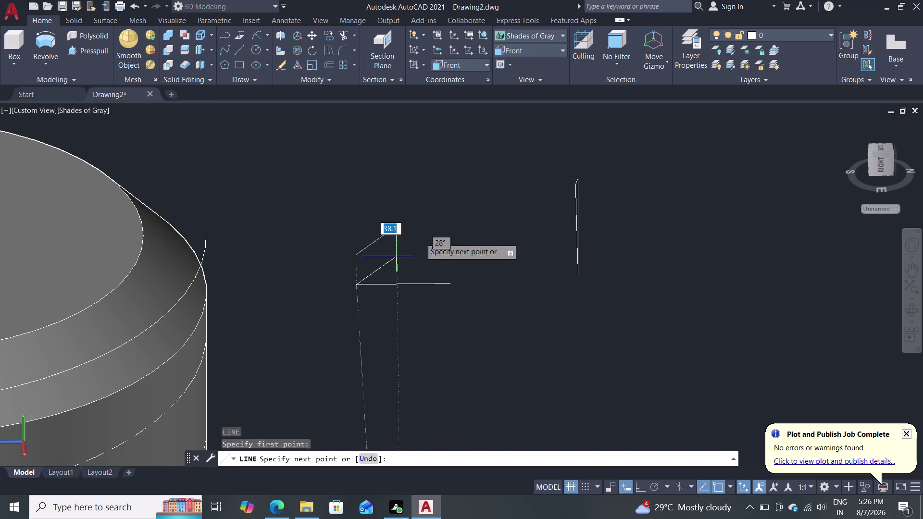
key(Tab)
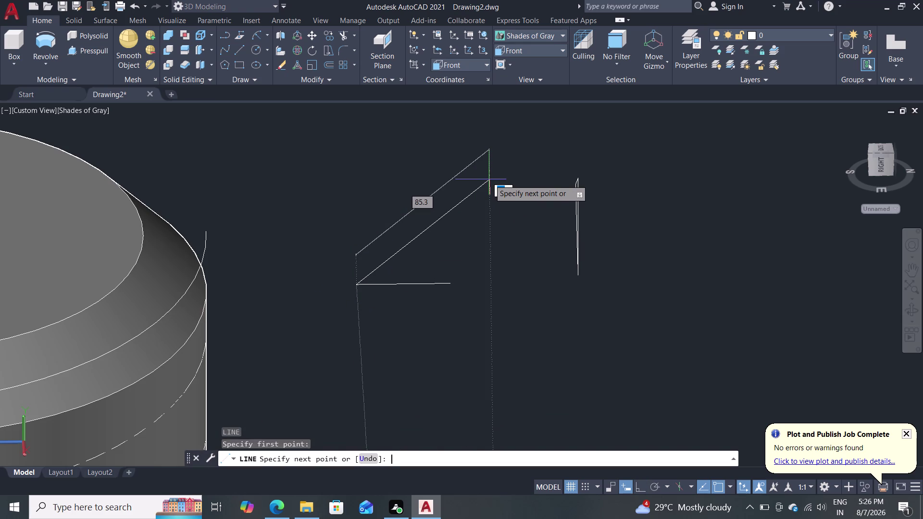
text(30)
key(Return)
scroll(down, 3)
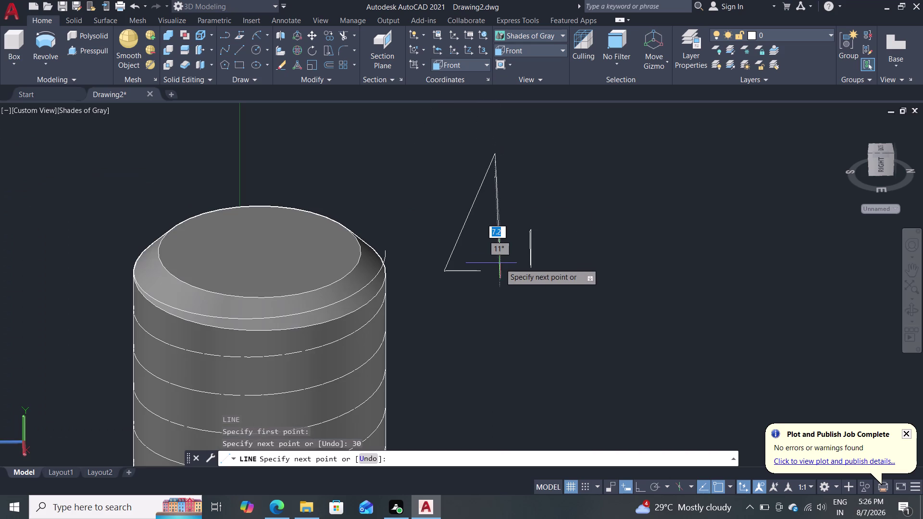
key(Escape)
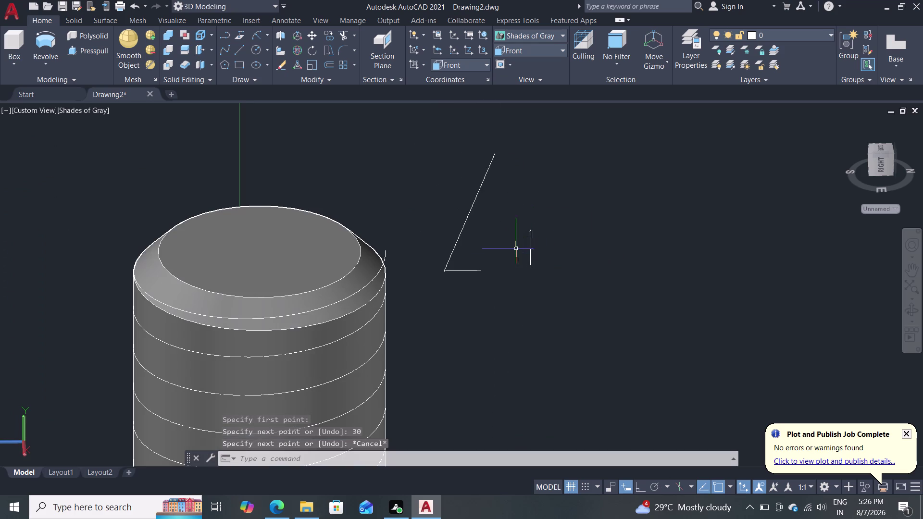
scroll(up, 3)
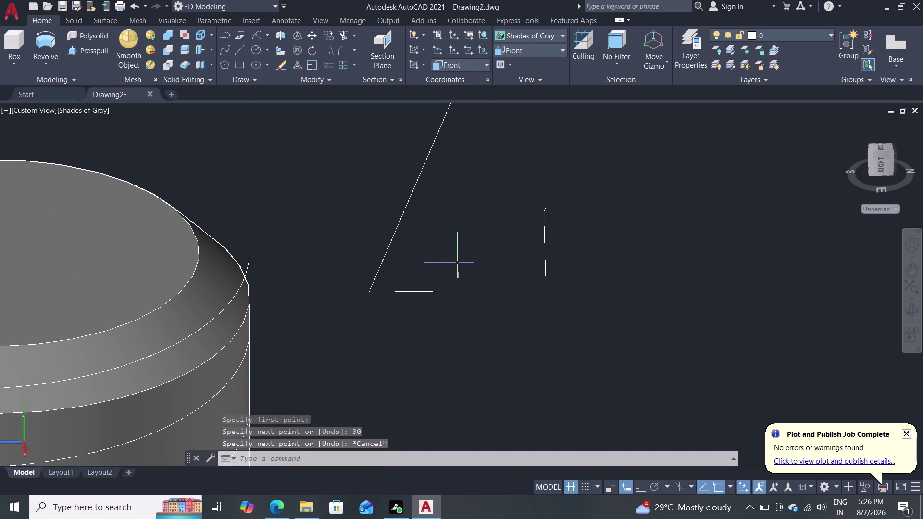
click(381, 268)
key(Delete)
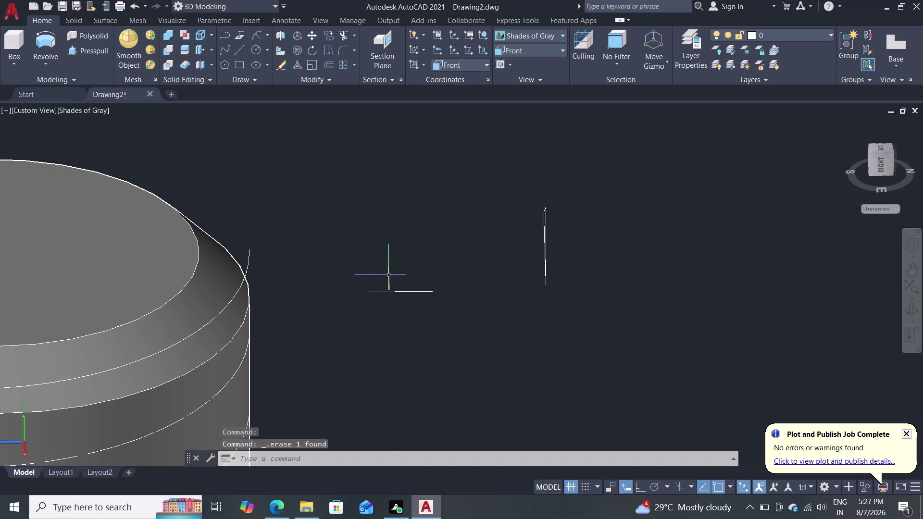
Draw a new 30-unit line starting beside the shank.
key(l)
key(Return)
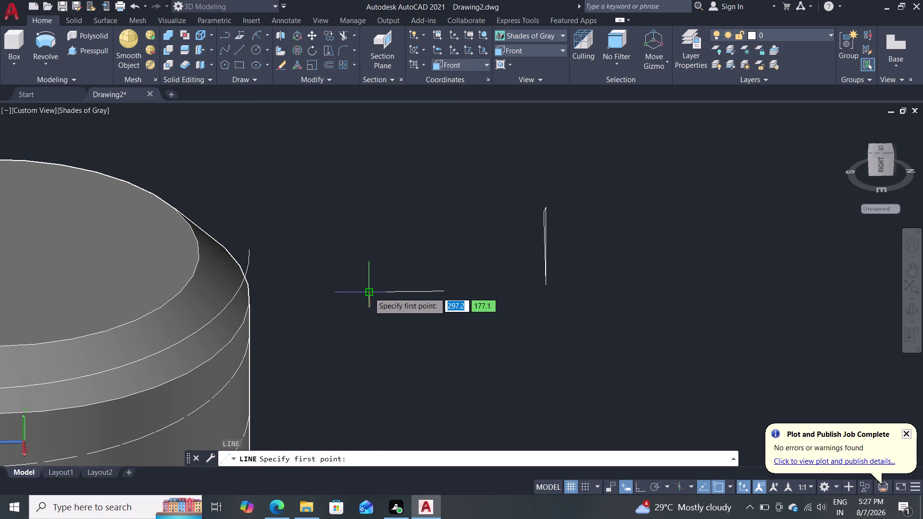
click(368, 292)
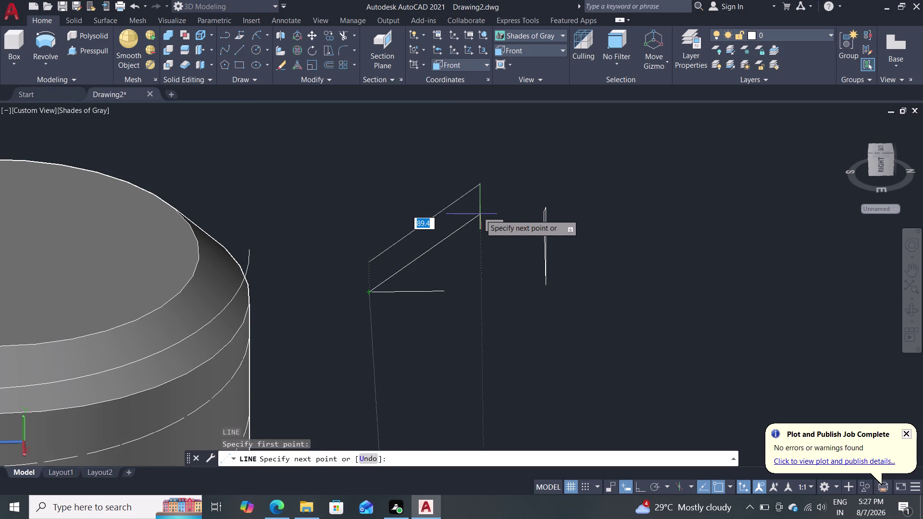
key(Tab)
text(30)
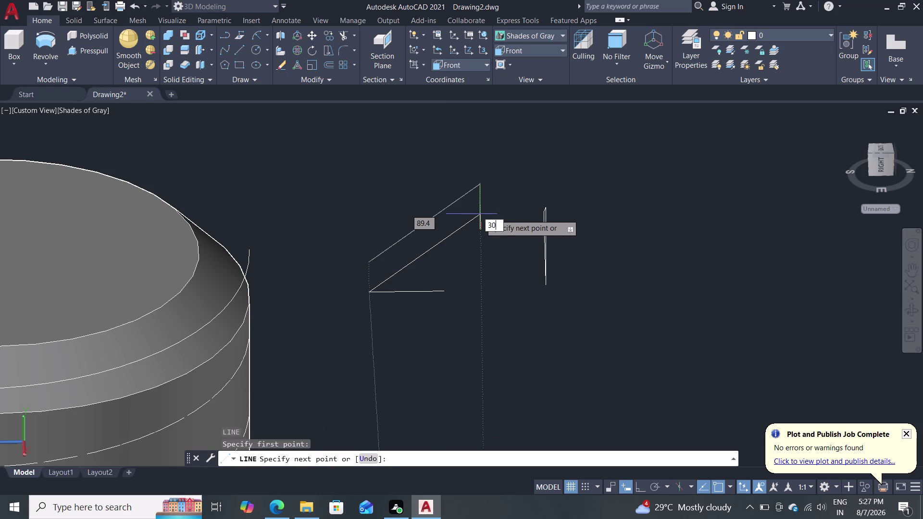
key(Return)
key(Escape)
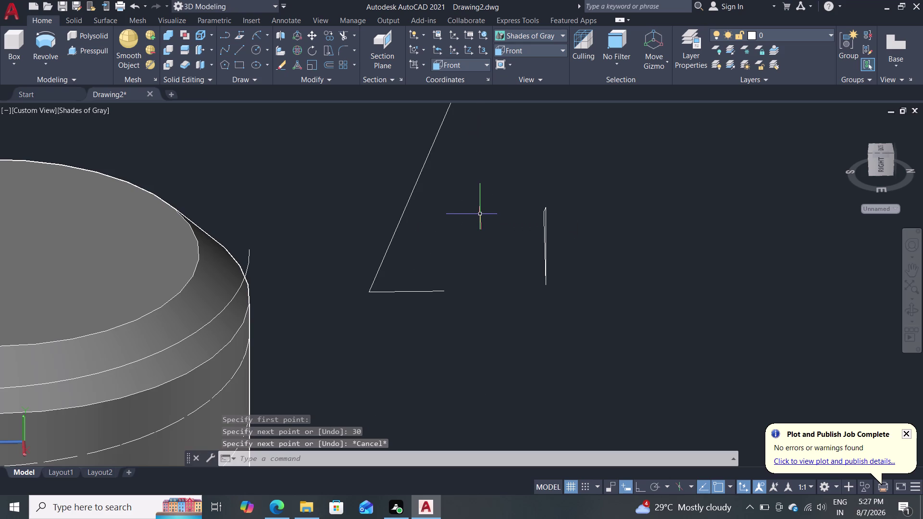
scroll(down, 3)
scroll(up, 3)
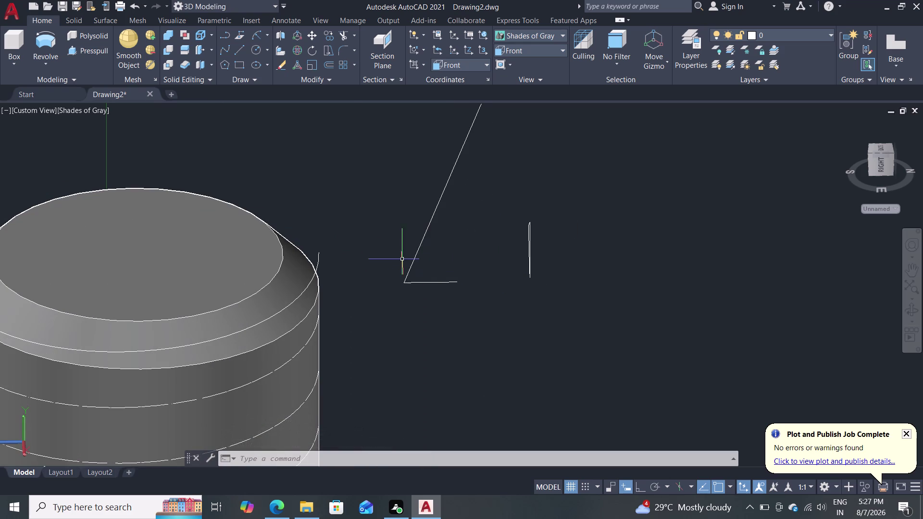
scroll(up, 3)
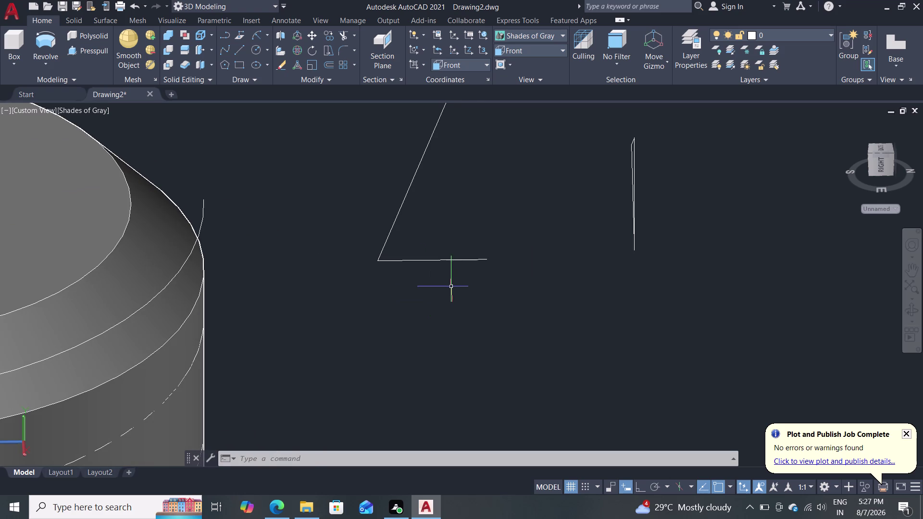
middle_drag(455, 297, 462, 302)
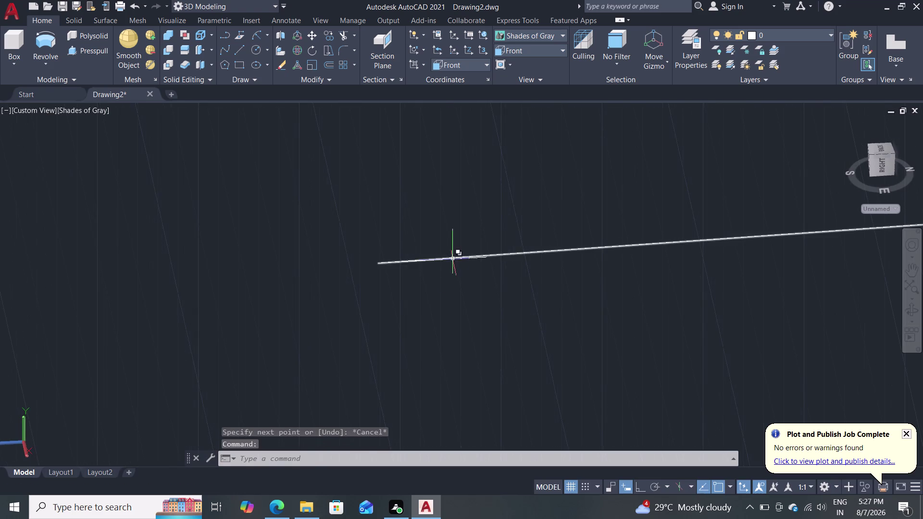
Zoom to the stray long line, select it and delete it.
scroll(down, 3)
scroll(down, 3)
scroll(down, 3)
scroll(up, 3)
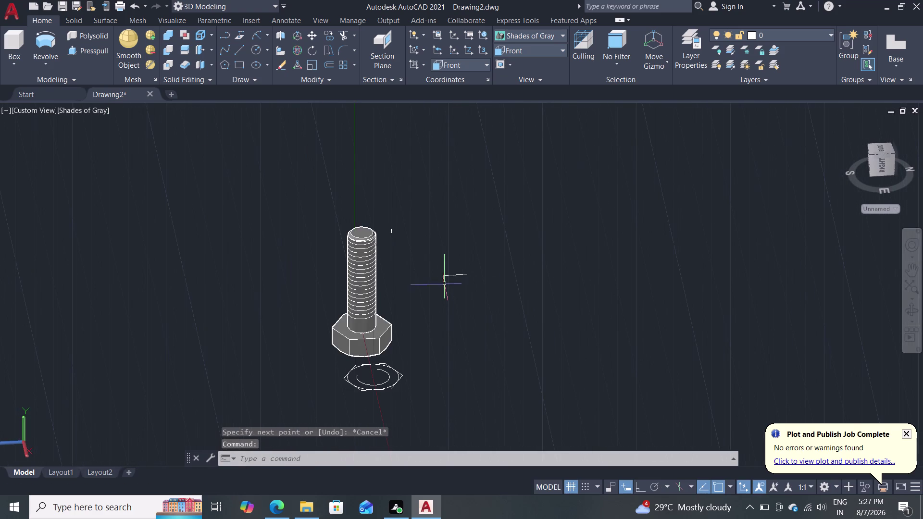
scroll(up, 3)
scroll(up, 3)
scroll(up, 3)
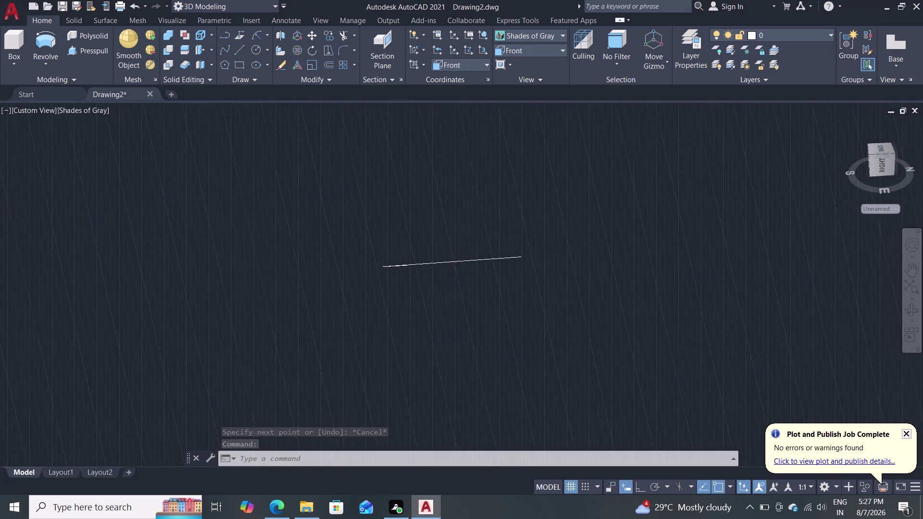
scroll(up, 3)
scroll(up, 3)
scroll(down, 3)
middle_drag(301, 254, 337, 315)
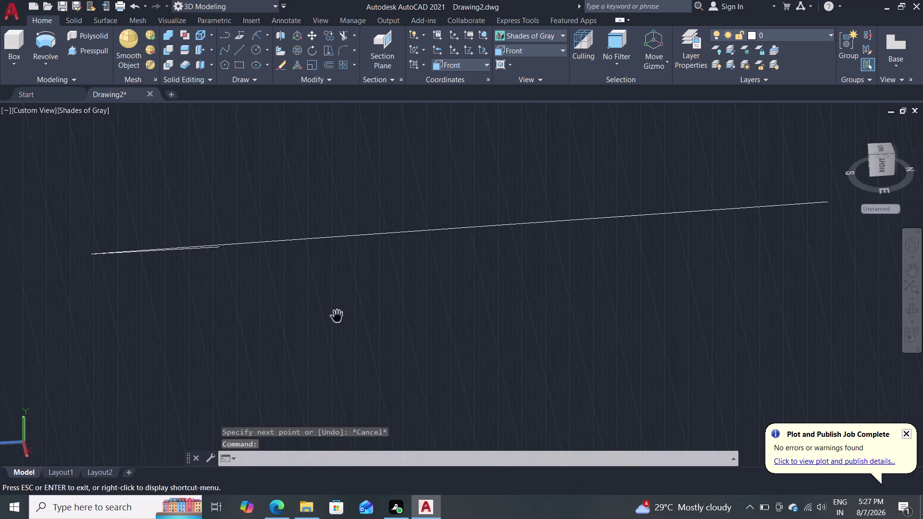
click(239, 242)
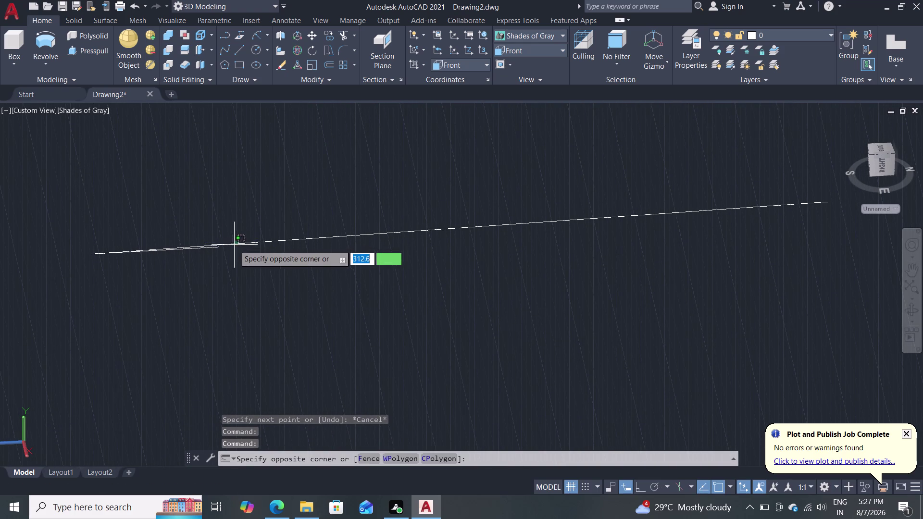
click(232, 246)
key(Delete)
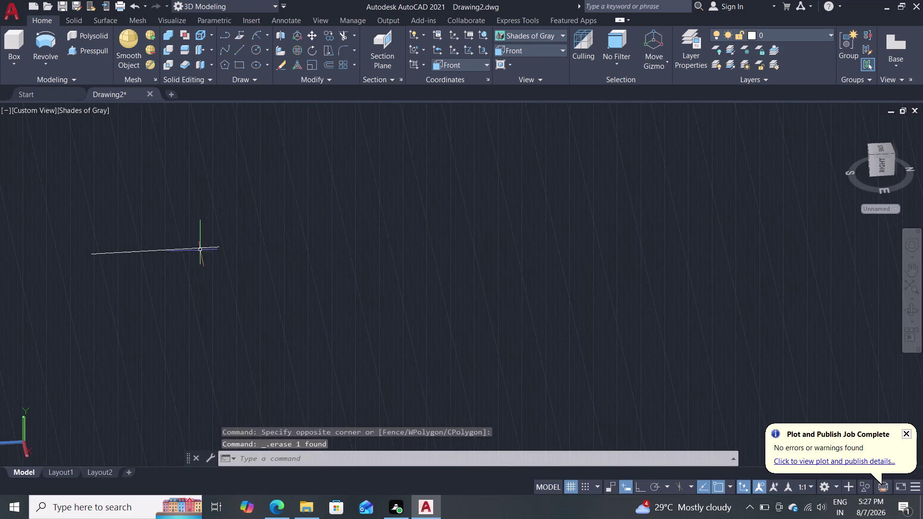
click(199, 248)
key(Delete)
Switch to the Left preset view of the bolt.
scroll(down, 3)
scroll(down, 3)
scroll(down, 3)
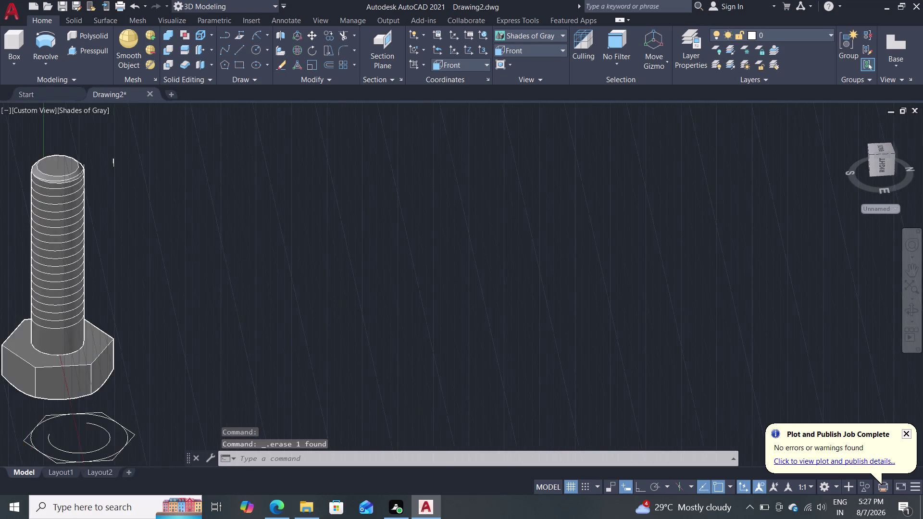
scroll(down, 3)
scroll(up, 3)
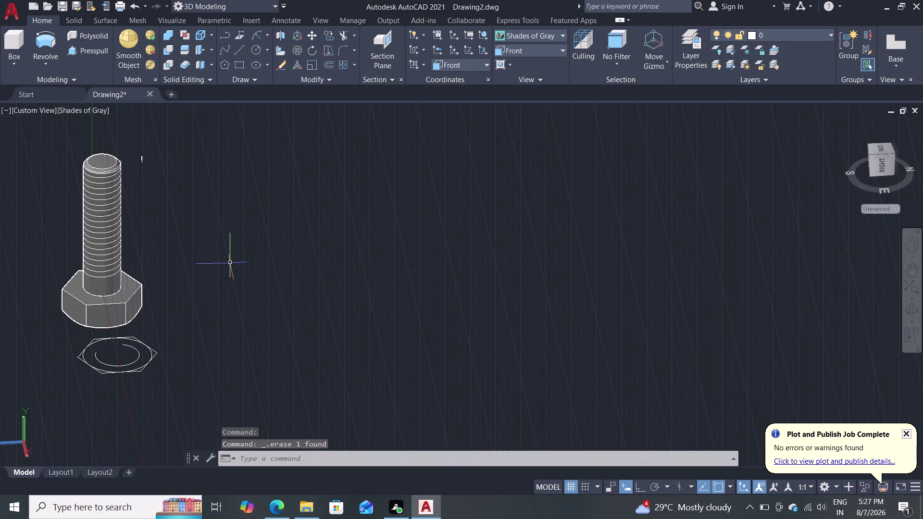
scroll(up, 3)
middle_drag(164, 182, 248, 313)
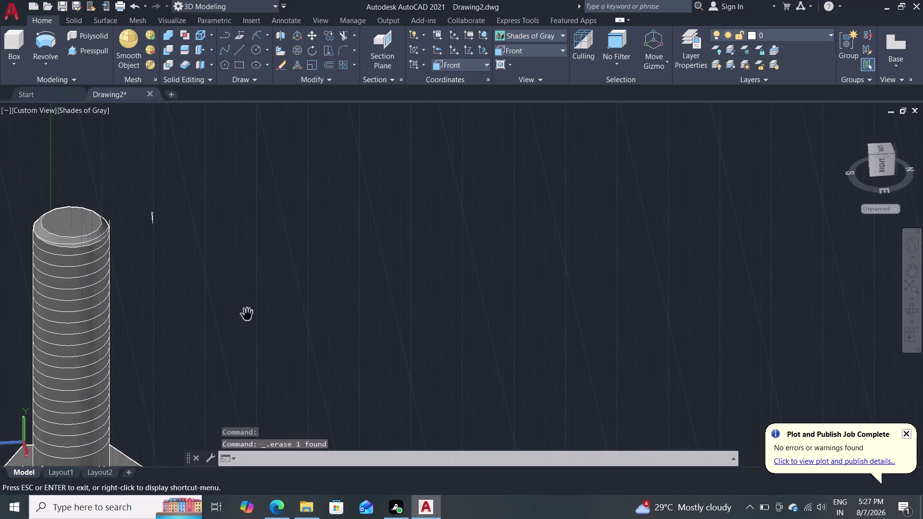
middle_drag(221, 293, 135, 272)
scroll(up, 3)
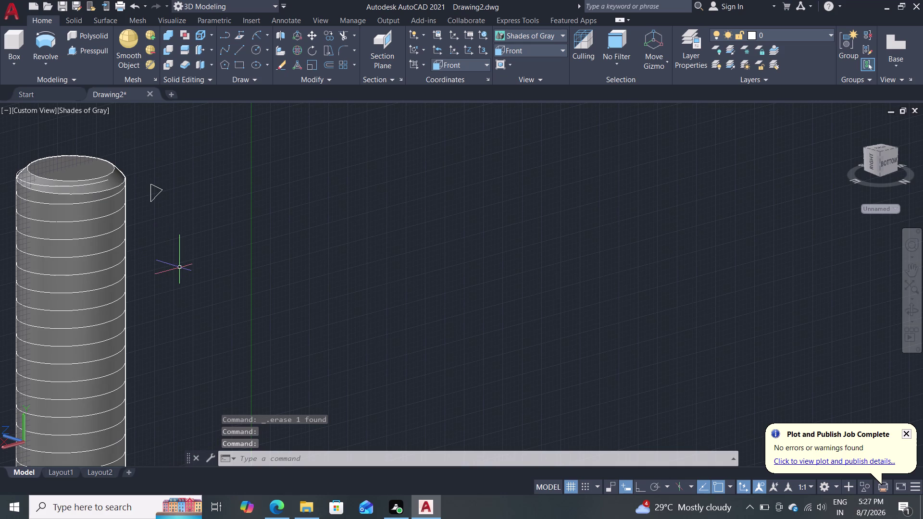
click(523, 54)
click(520, 89)
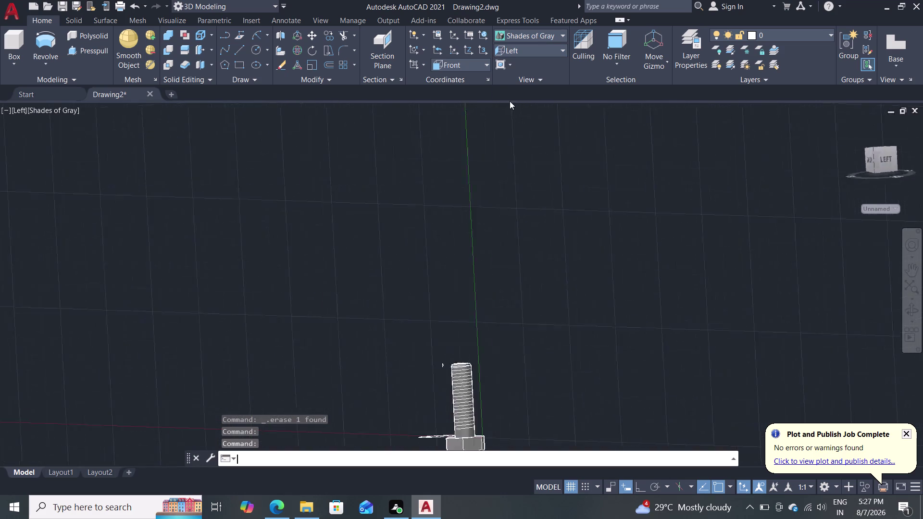
Zoom and pan in on the shank top, then orbit out of the side view.
scroll(up, 3)
middle_drag(482, 361, 475, 197)
scroll(up, 3)
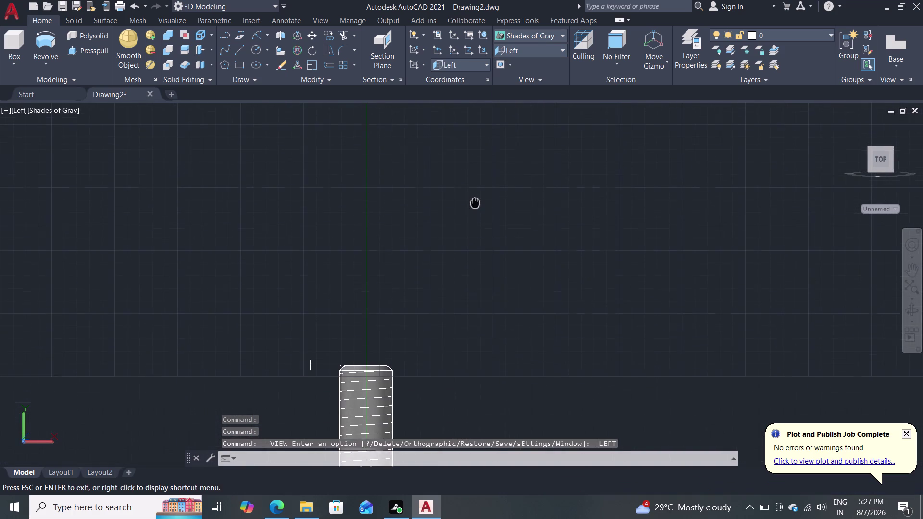
middle_drag(475, 197, 475, 193)
scroll(up, 3)
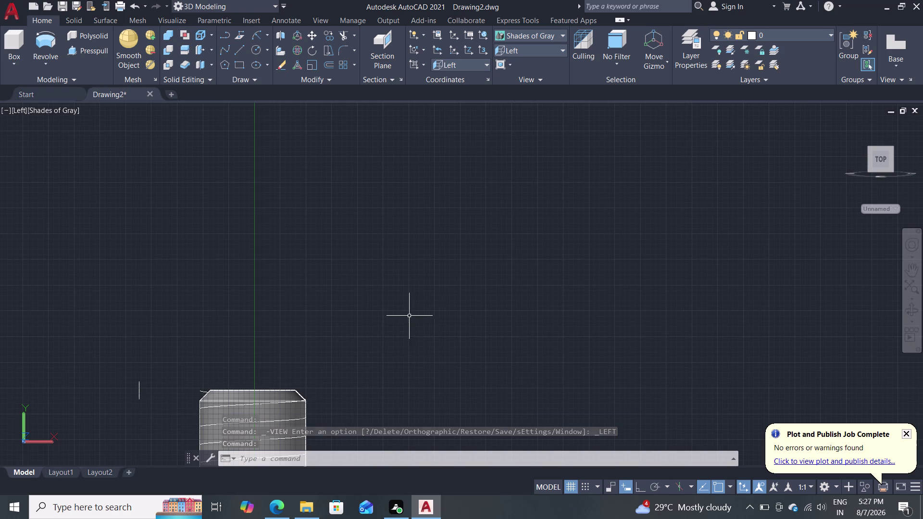
middle_drag(352, 363, 419, 360)
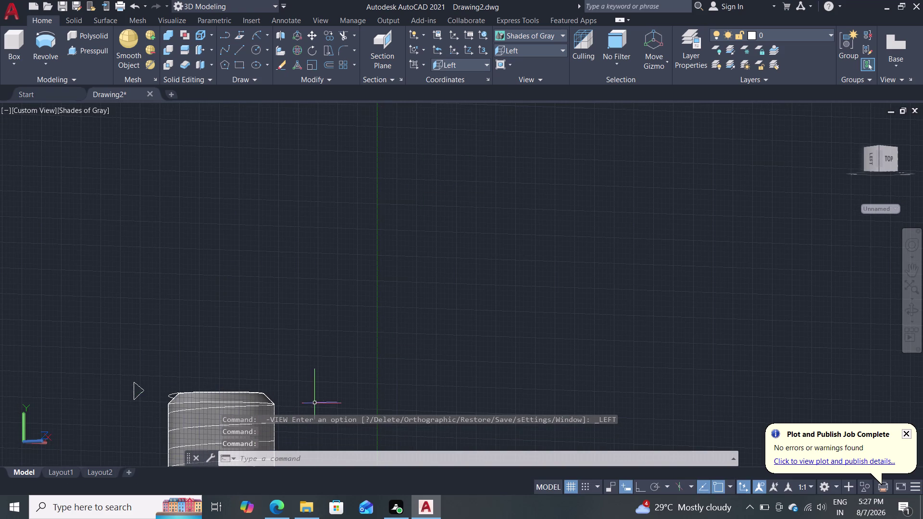
middle_drag(315, 402, 393, 369)
scroll(up, 3)
middle_drag(265, 386, 310, 351)
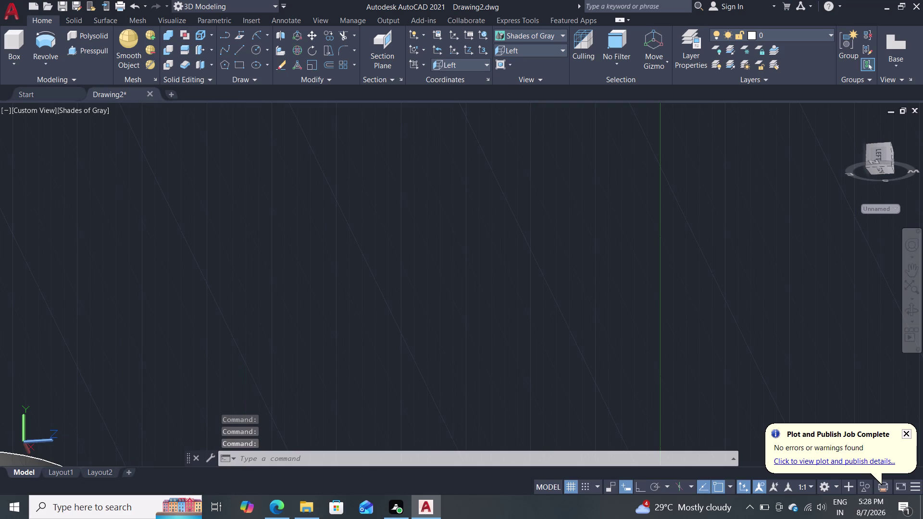
Orbit to a raised three-quarter view looking down on the shank's top end.
middle_drag(311, 352, 567, 179)
scroll(down, 3)
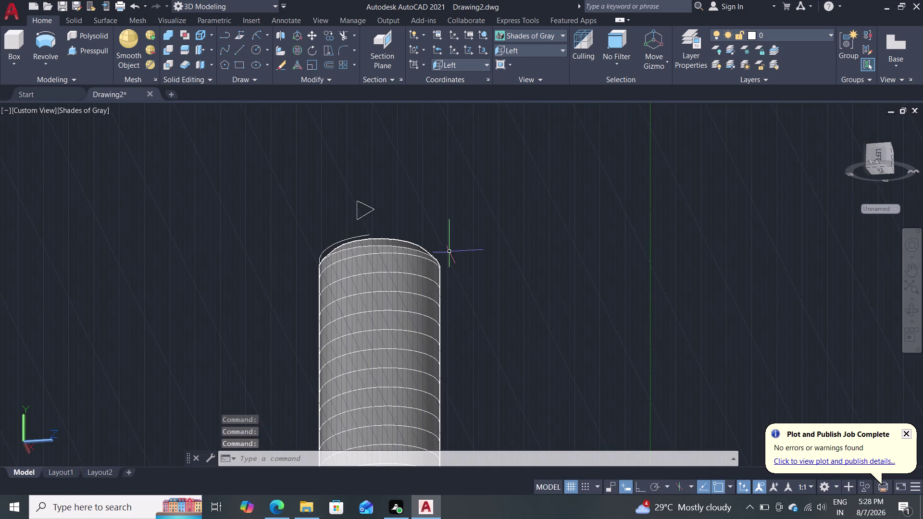
scroll(up, 3)
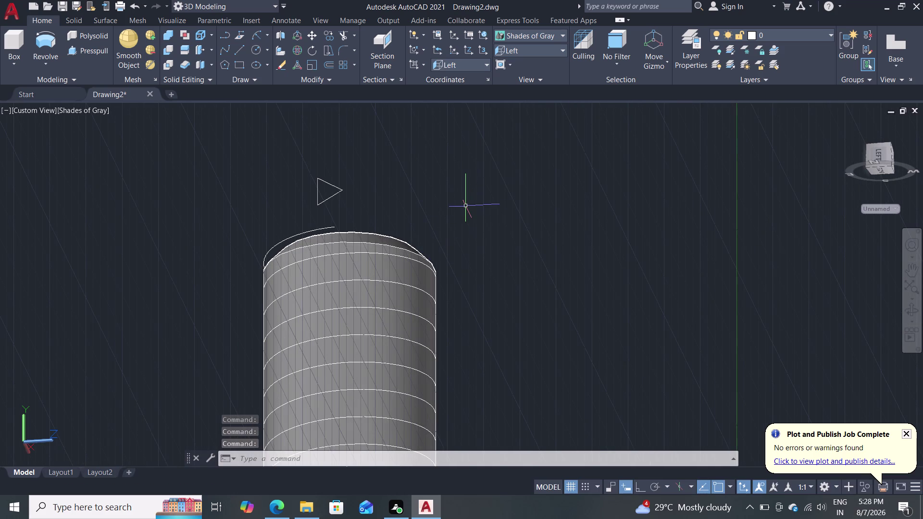
scroll(down, 3)
scroll(down, 3)
middle_drag(488, 200, 493, 234)
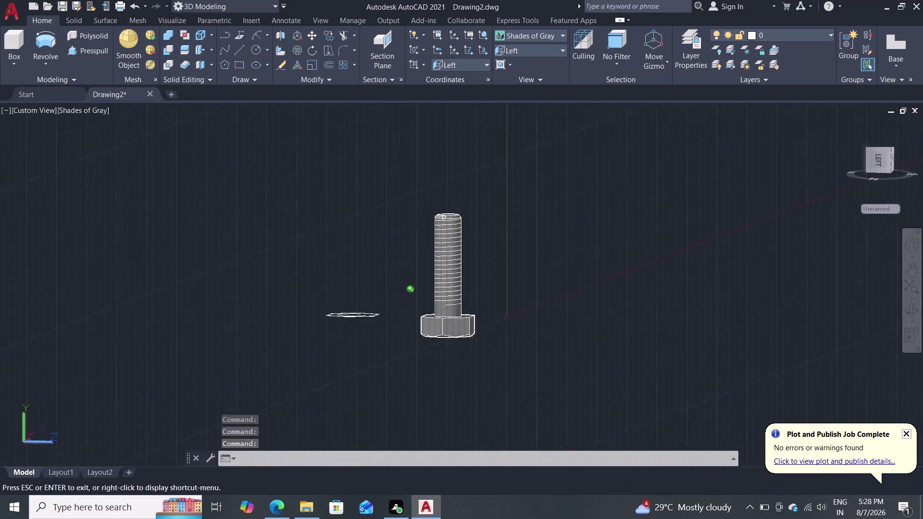
middle_drag(493, 234, 545, 292)
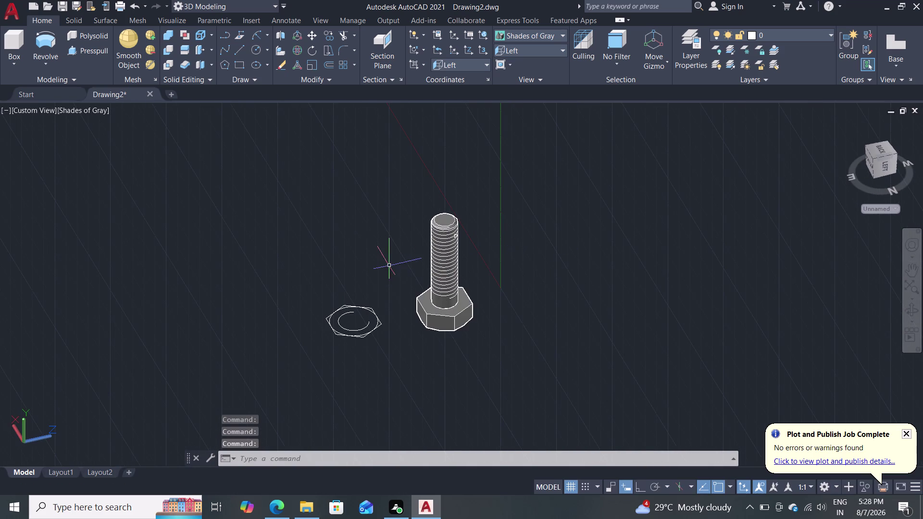
scroll(up, 3)
middle_drag(389, 266, 476, 278)
scroll(up, 3)
scroll(up, 3)
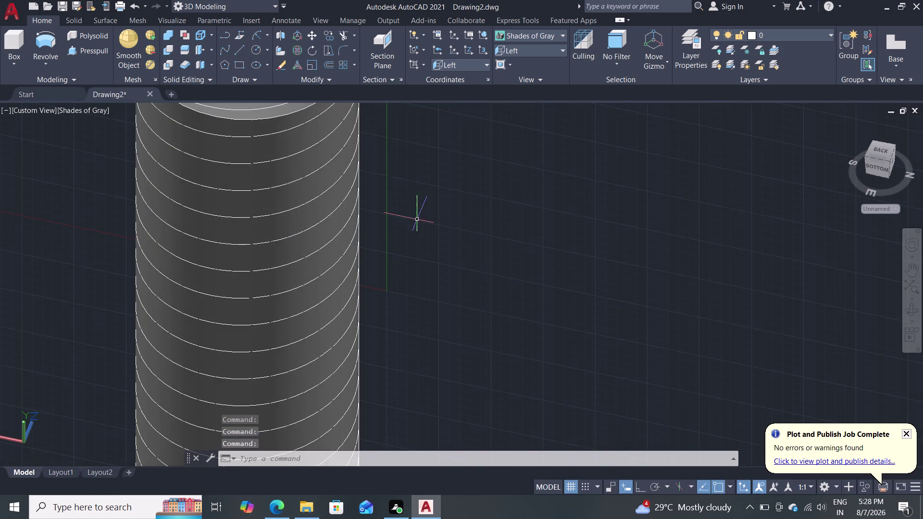
middle_drag(412, 215, 450, 381)
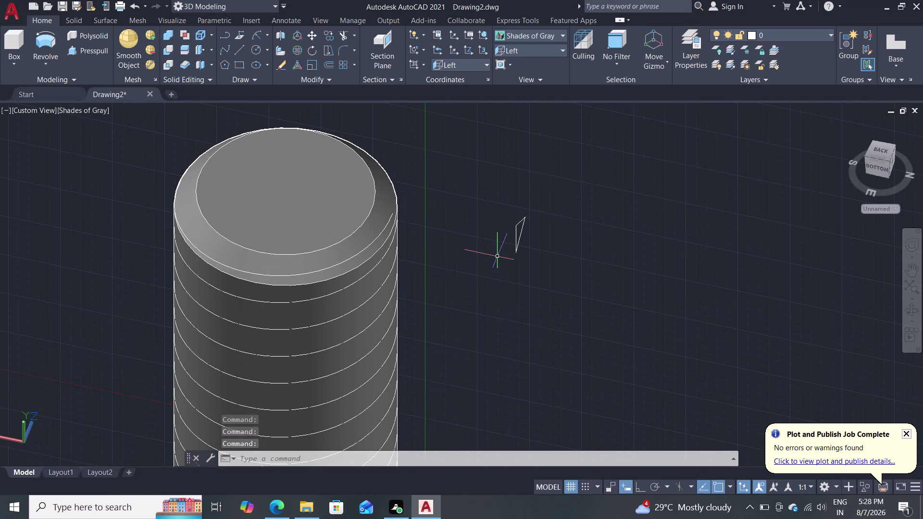
Begin moving the small slanted shape, then cancel the move.
key(m)
key(Return)
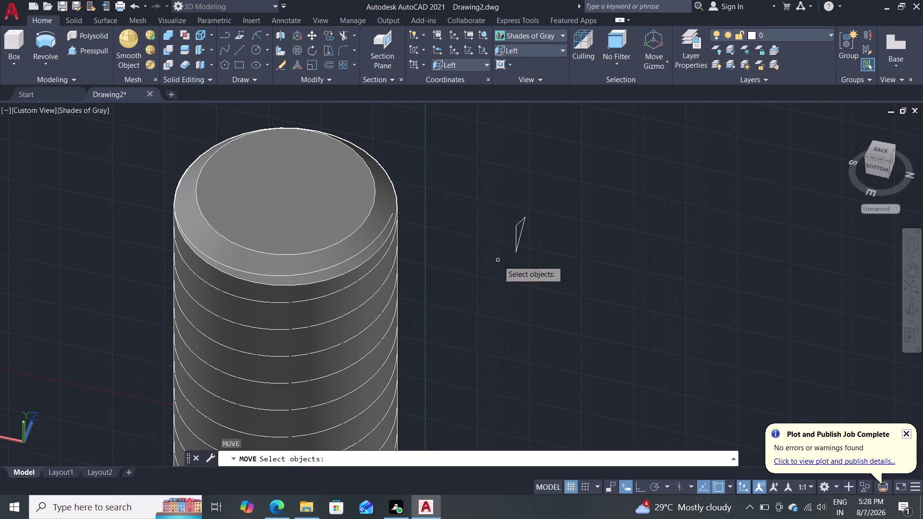
click(520, 232)
key(Return)
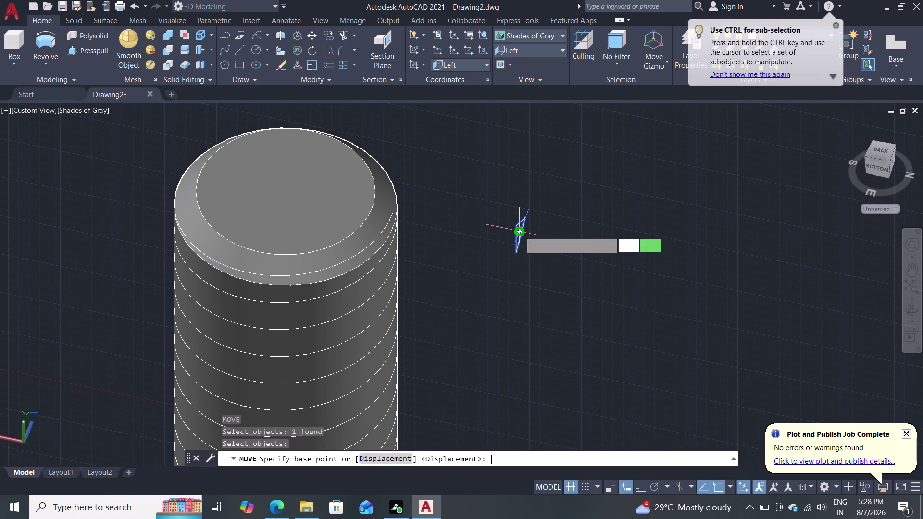
click(517, 233)
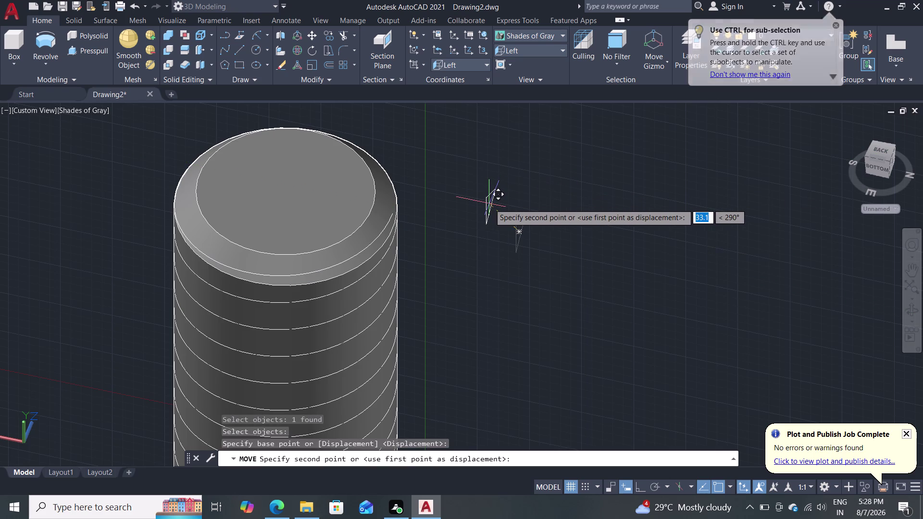
key(Escape)
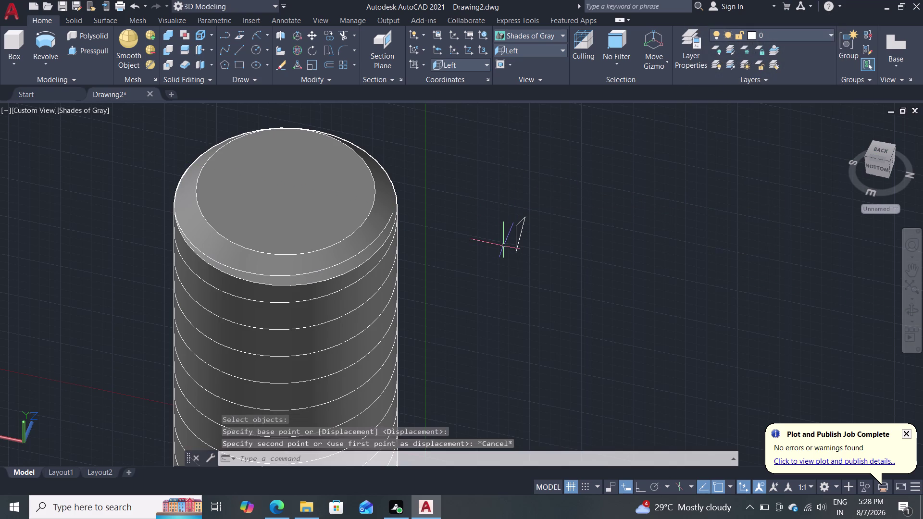
Select the stray sketch beside the bolt and erase it.
scroll(up, 3)
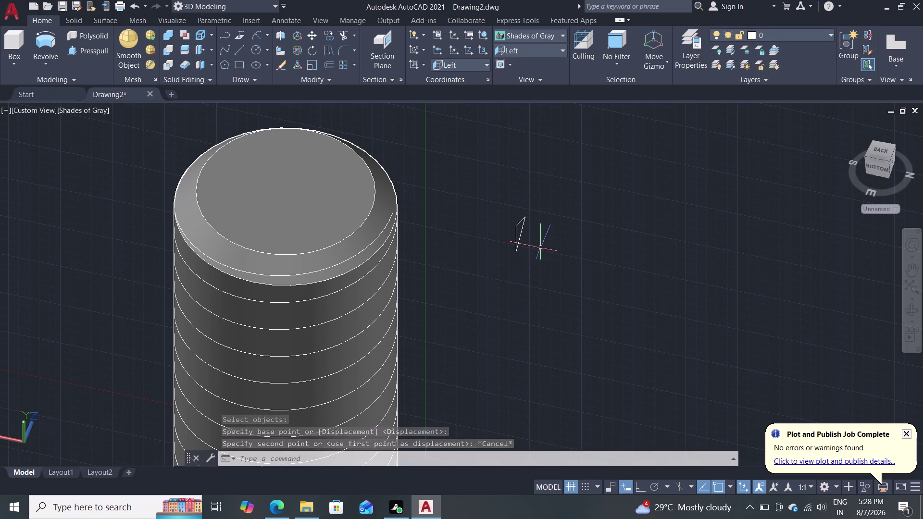
scroll(up, 3)
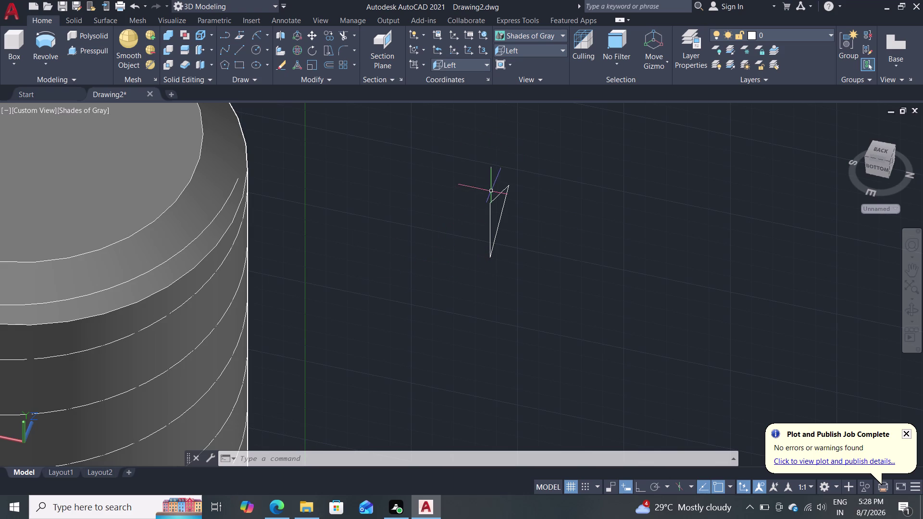
click(505, 208)
click(500, 210)
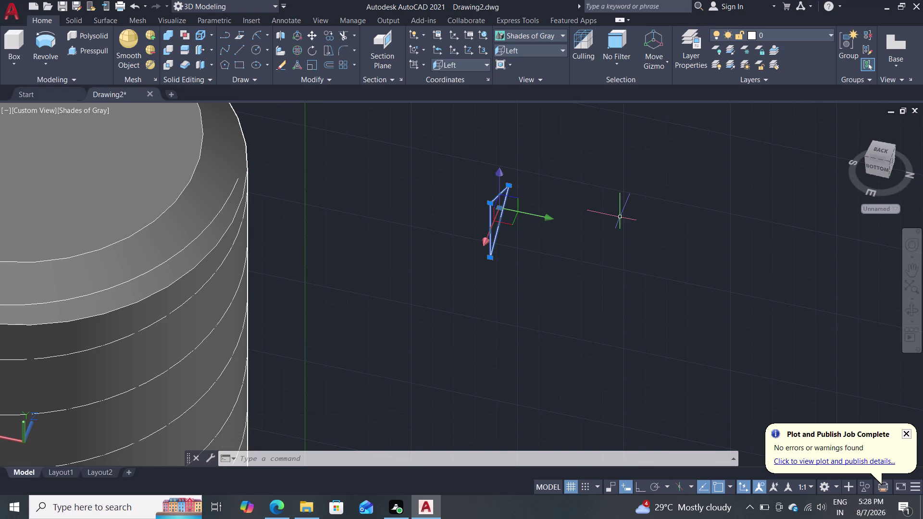
key(Escape)
scroll(down, 3)
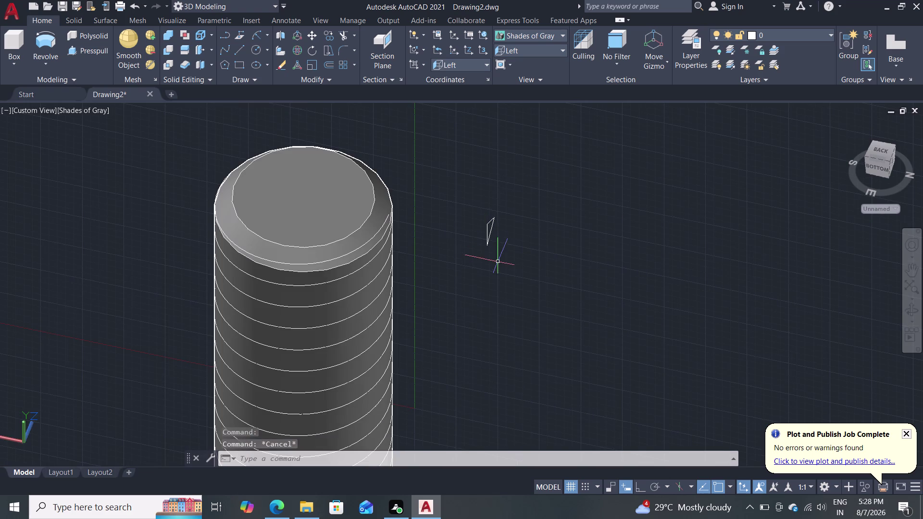
scroll(up, 3)
click(489, 212)
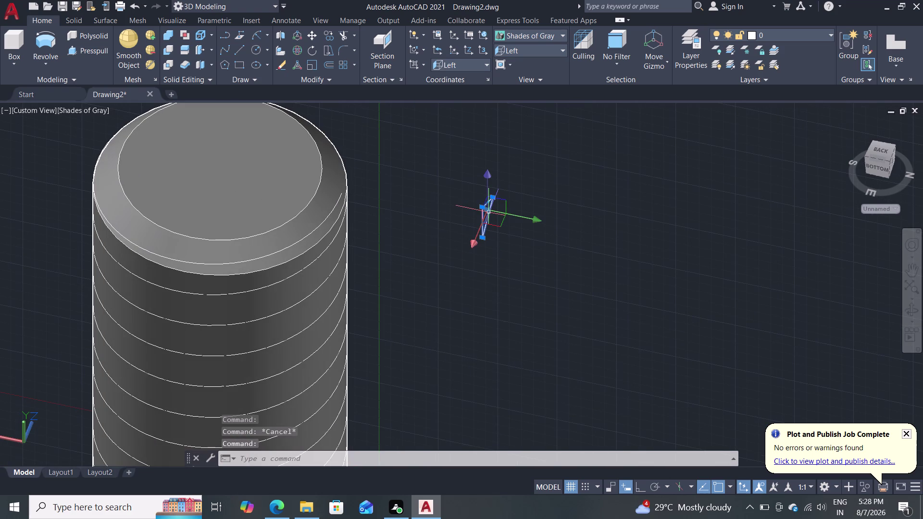
key(Delete)
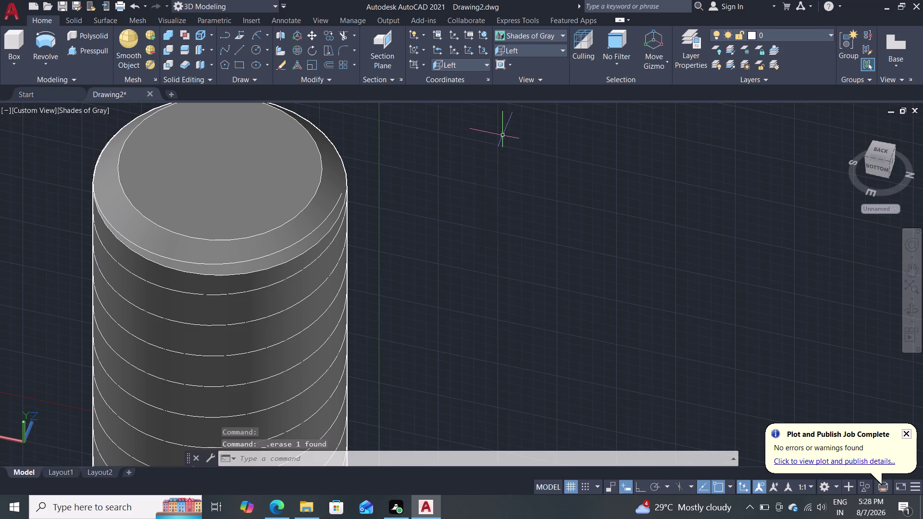
Switch the preset view to Top, then to Right.
double_click(546, 50)
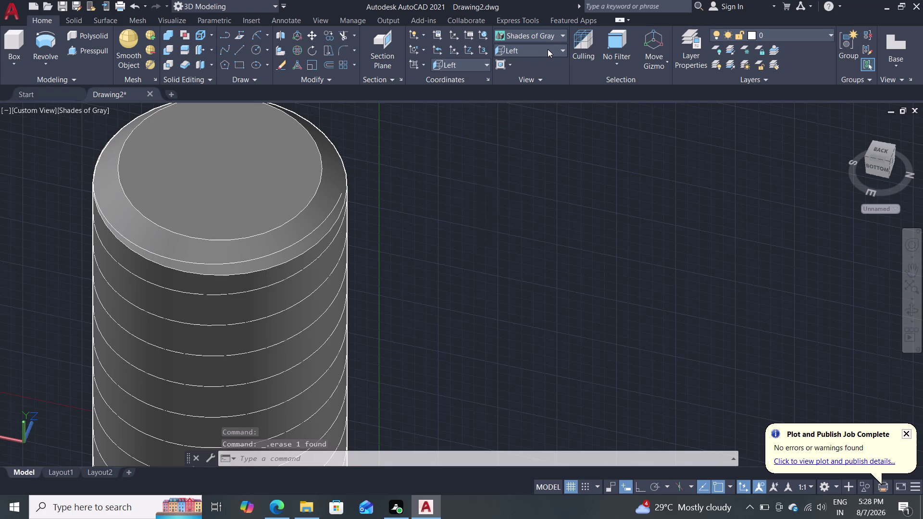
click(548, 49)
click(532, 61)
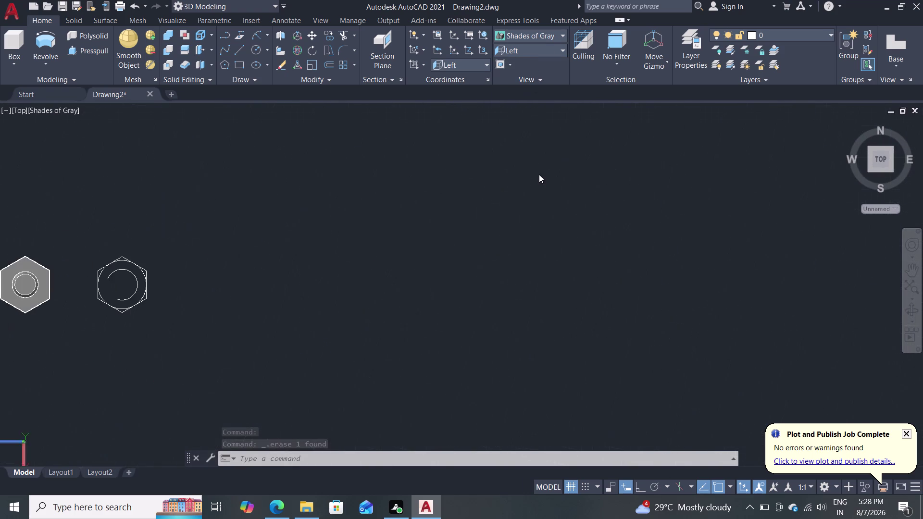
click(530, 48)
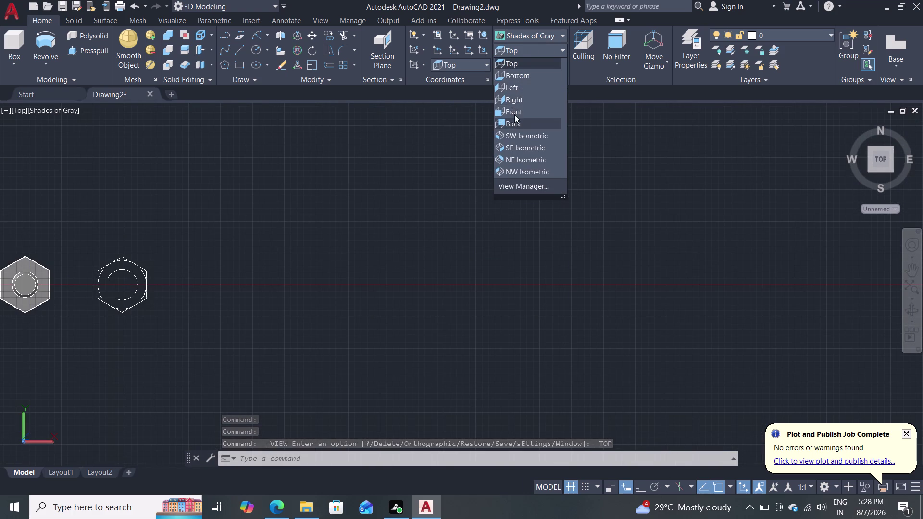
click(519, 101)
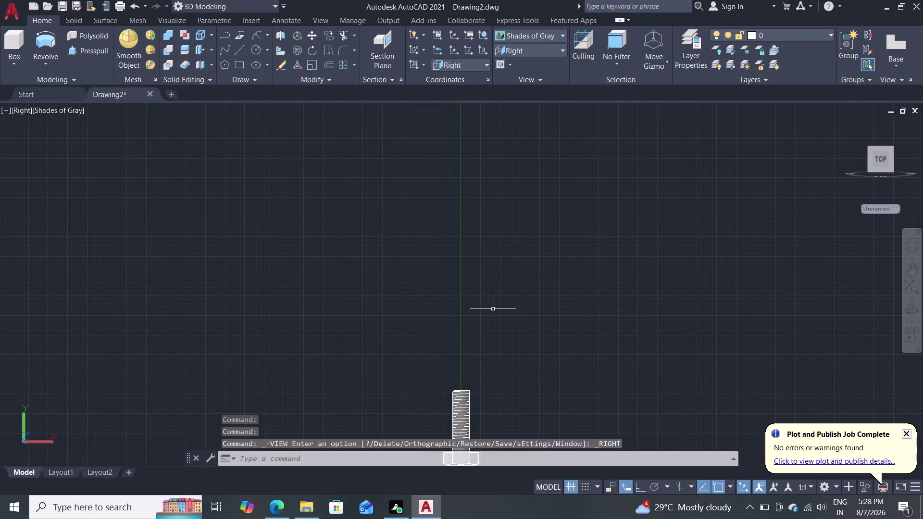
Orbit and zoom in close on the top end of the threaded shank.
scroll(up, 3)
middle_drag(464, 368, 436, 114)
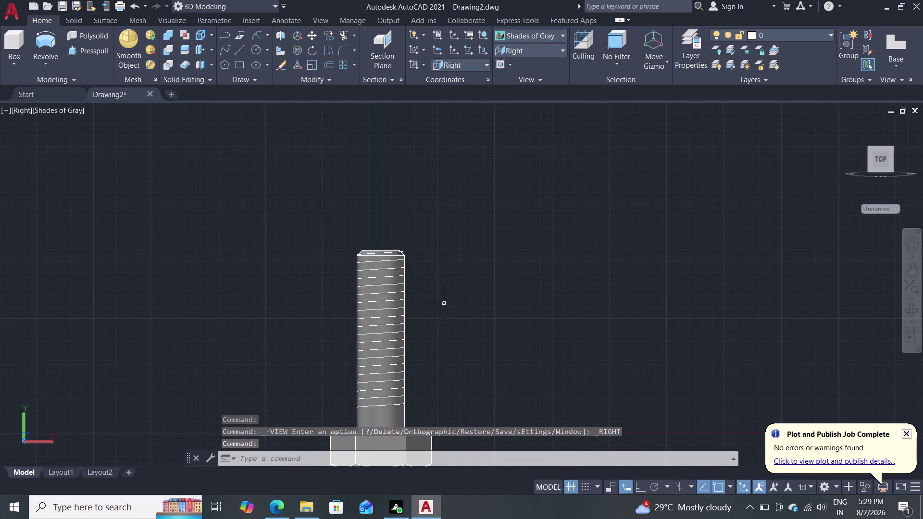
middle_drag(471, 326, 447, 336)
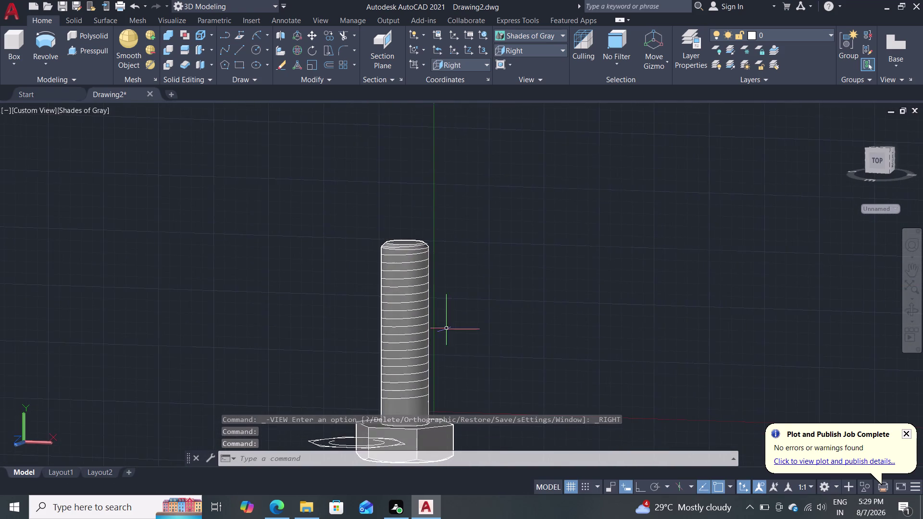
scroll(up, 3)
middle_drag(444, 283, 479, 403)
scroll(down, 3)
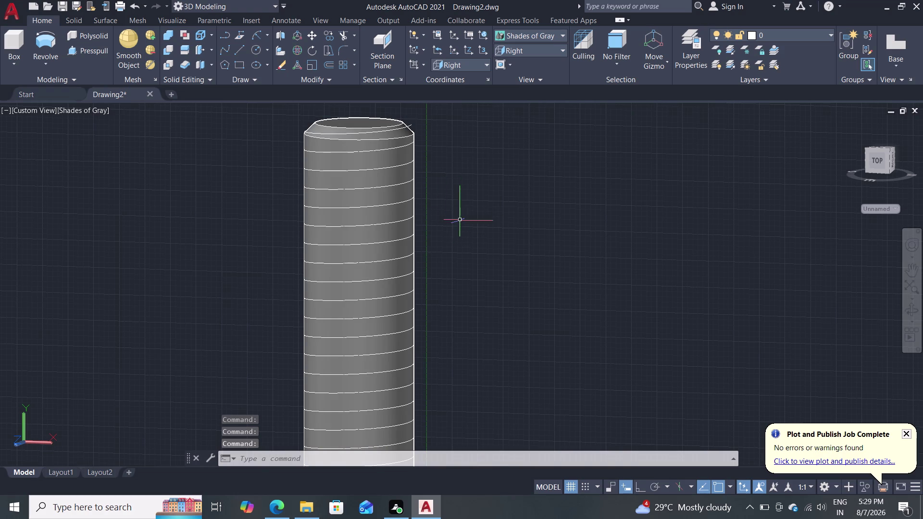
middle_drag(462, 230, 546, 255)
scroll(up, 3)
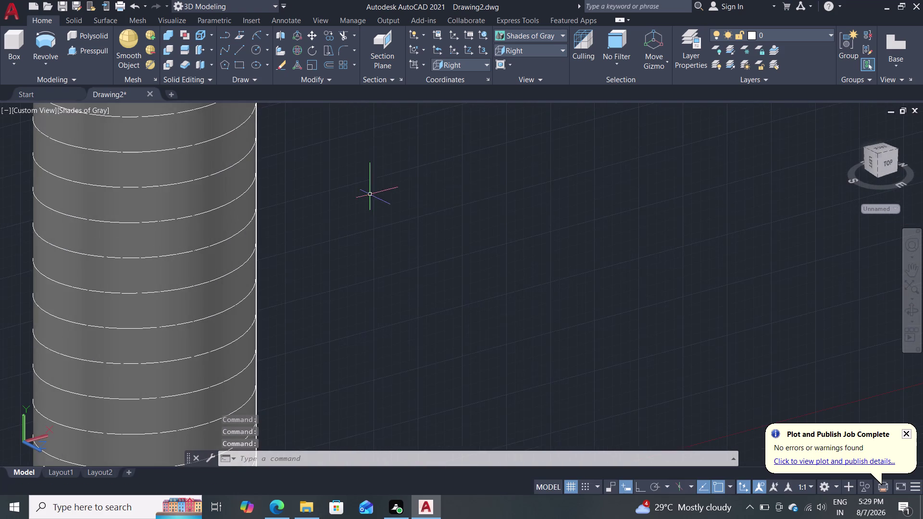
middle_drag(366, 191, 498, 352)
scroll(up, 3)
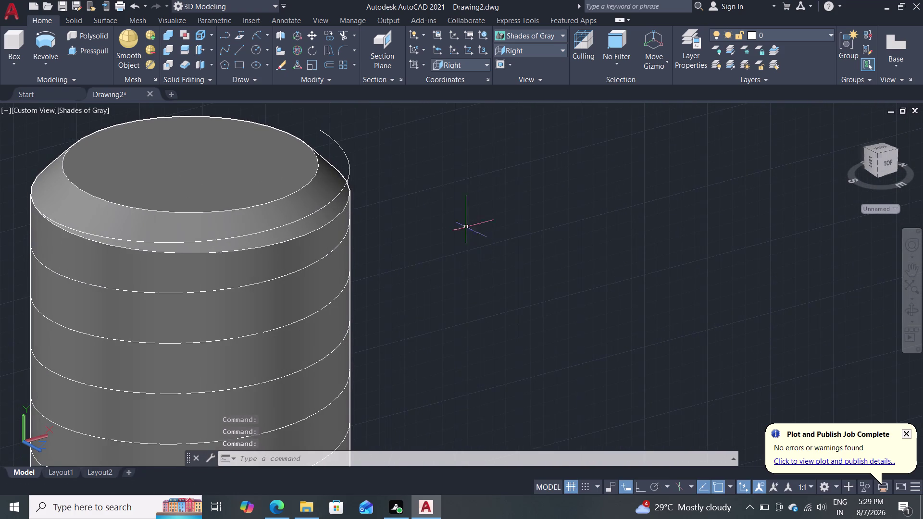
middle_drag(447, 204, 442, 315)
scroll(up, 3)
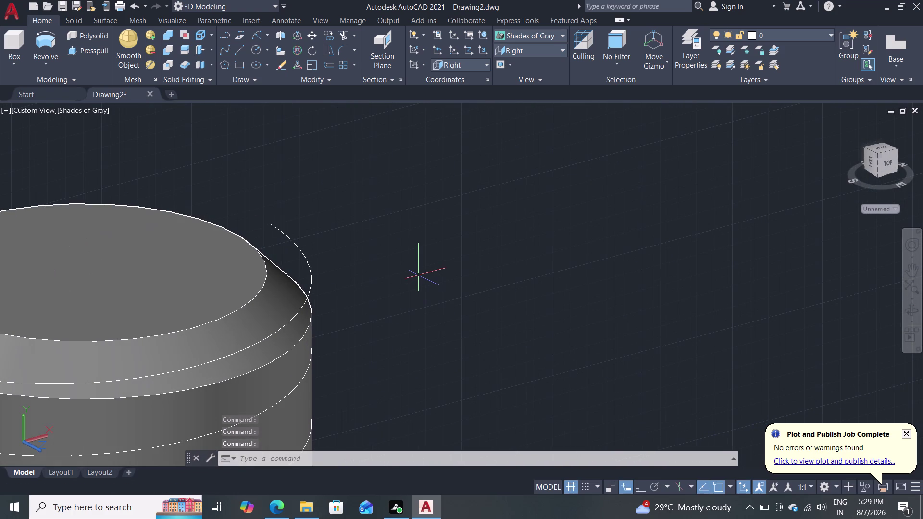
Draw a 1.5-long horizontal line with Ortho on.
key(l)
key(Return)
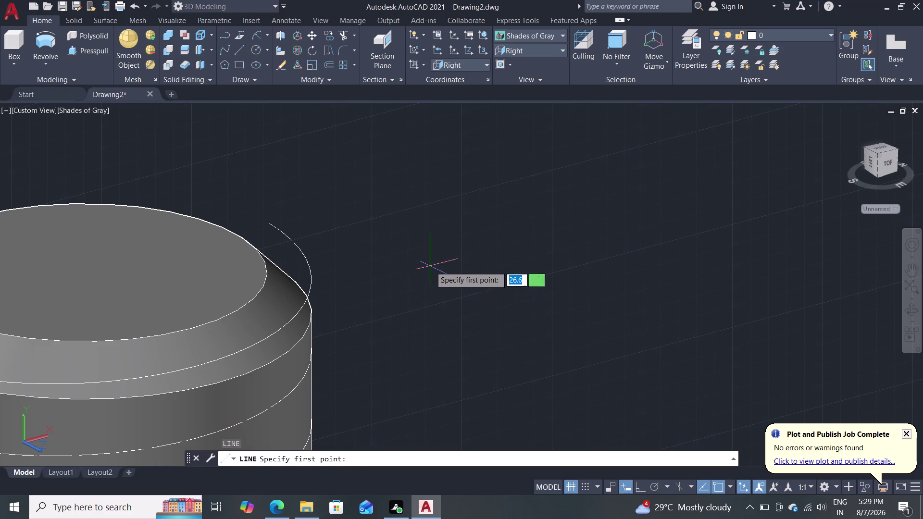
click(430, 266)
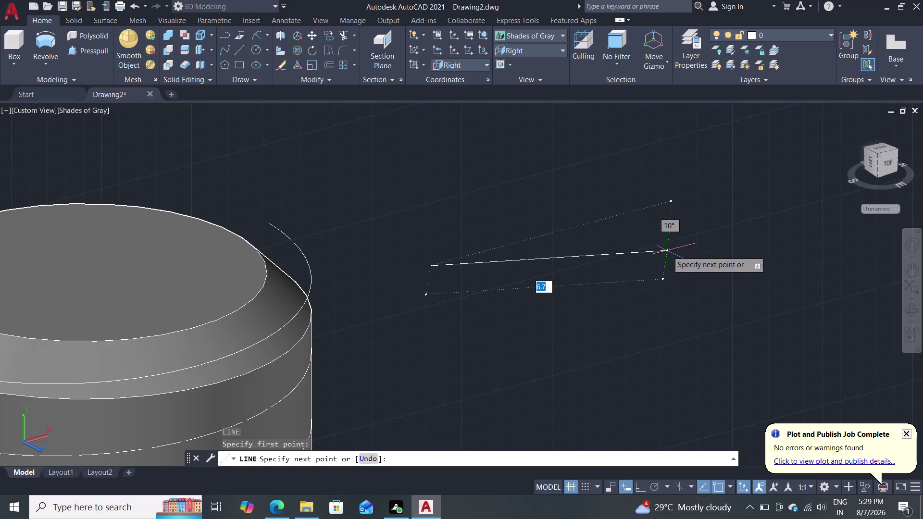
key(F8)
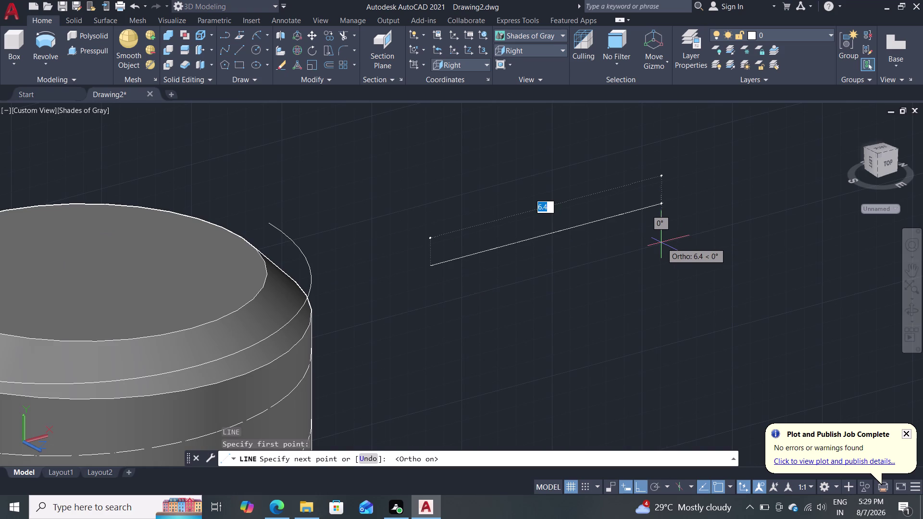
text(1.5)
key(Return)
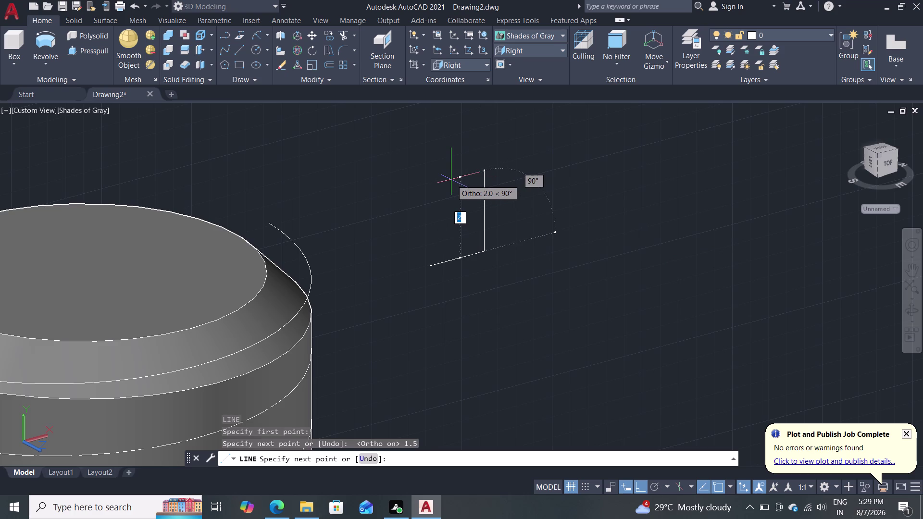
key(Escape)
Draw a 30-degree line rising from the horizontal line's left end.
key(l)
key(Return)
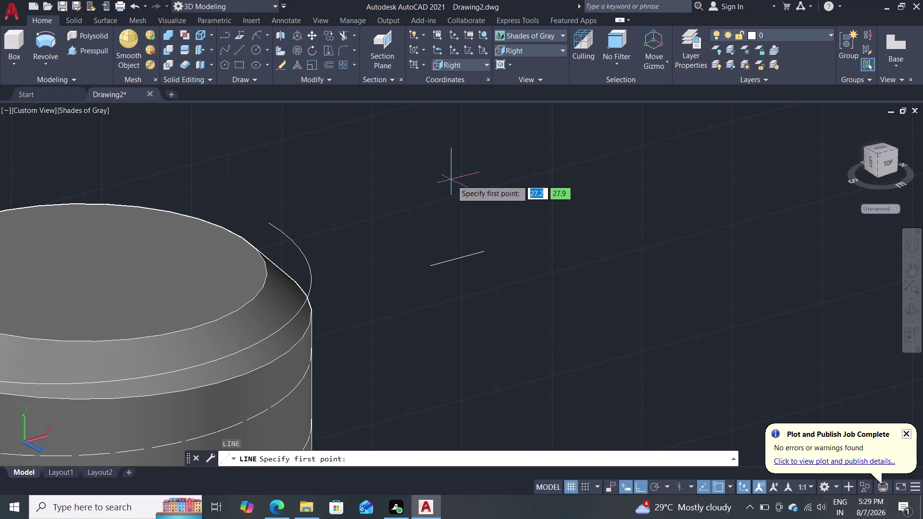
click(429, 268)
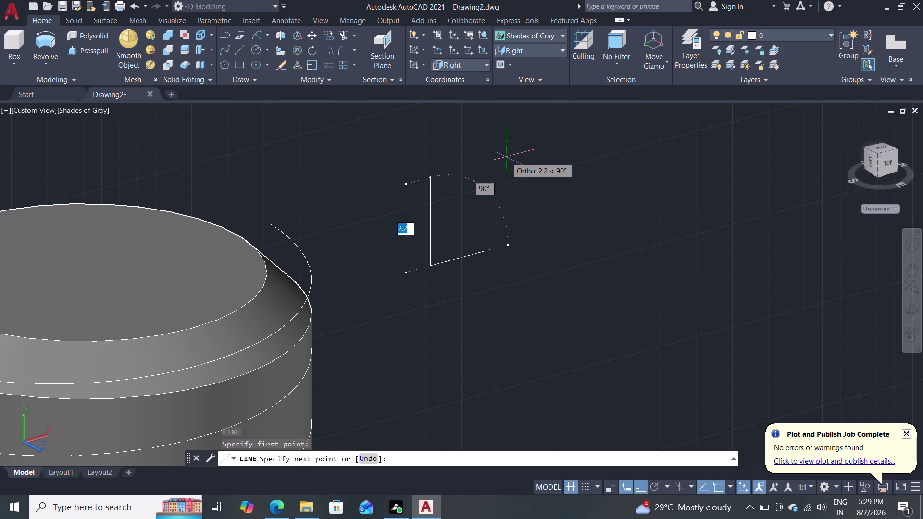
key(Tab)
text(30)
key(Return)
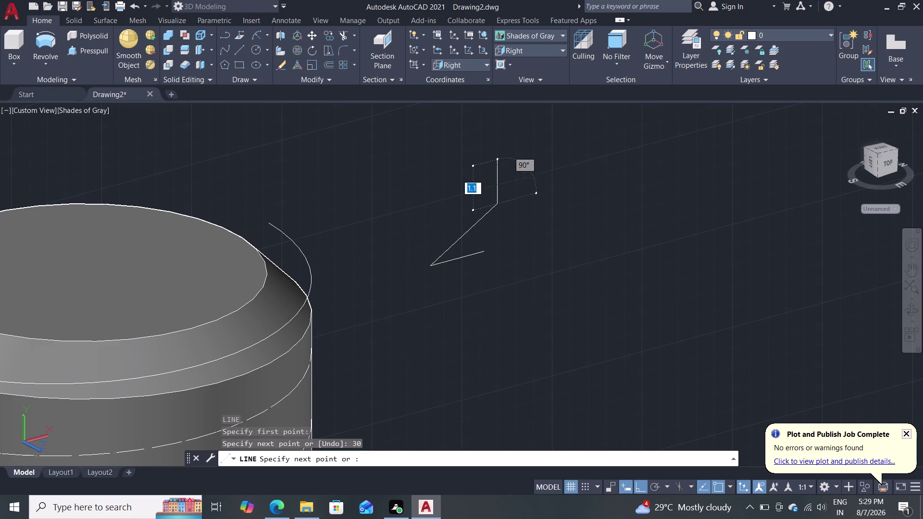
key(Escape)
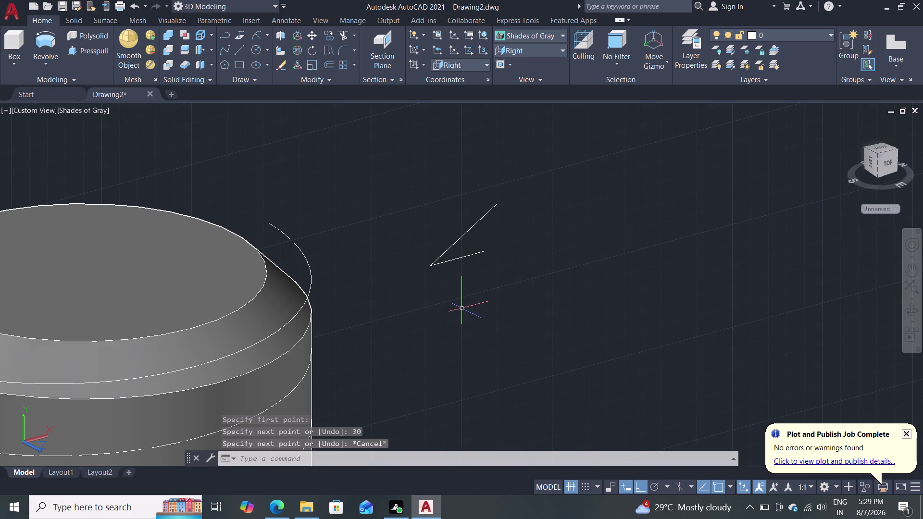
Centre the two lines in view and begin a move.
middle_drag(462, 308, 414, 311)
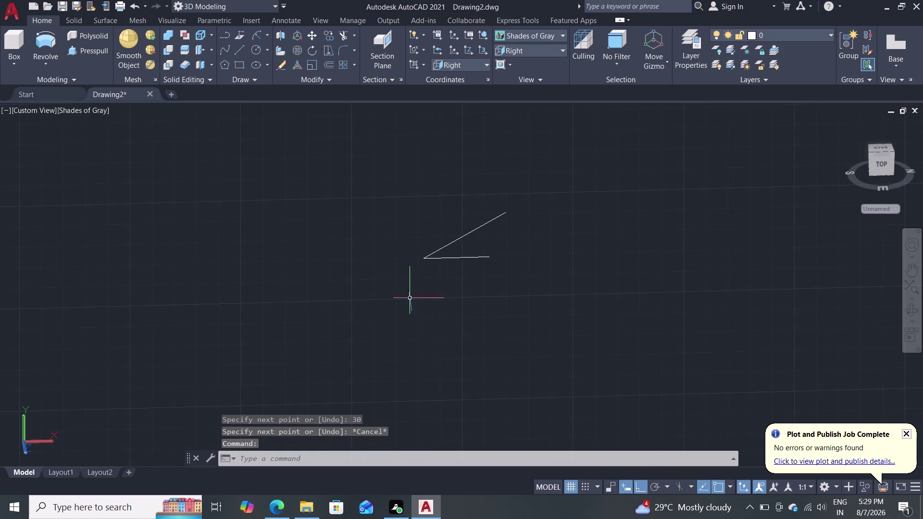
scroll(down, 3)
scroll(up, 3)
scroll(up, 3)
key(m)
key(Return)
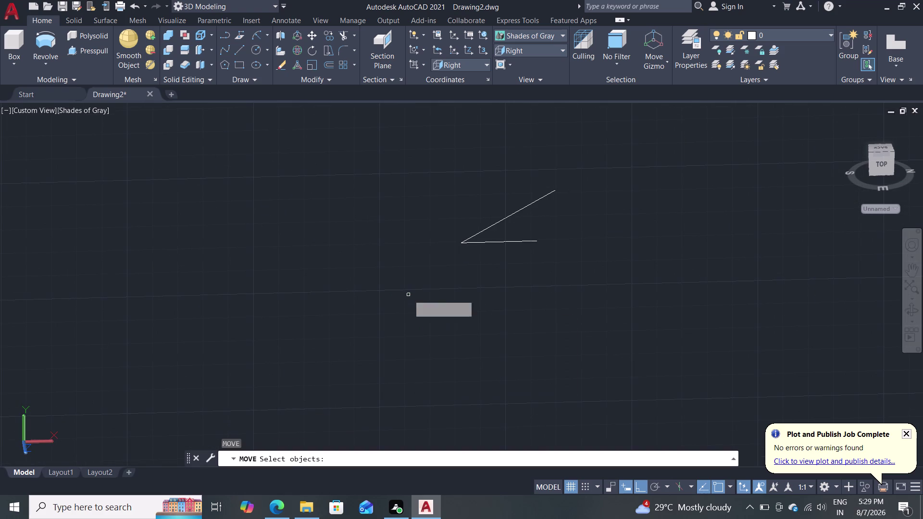
Start moving the 30-degree line, then cancel the move.
click(491, 226)
key(Return)
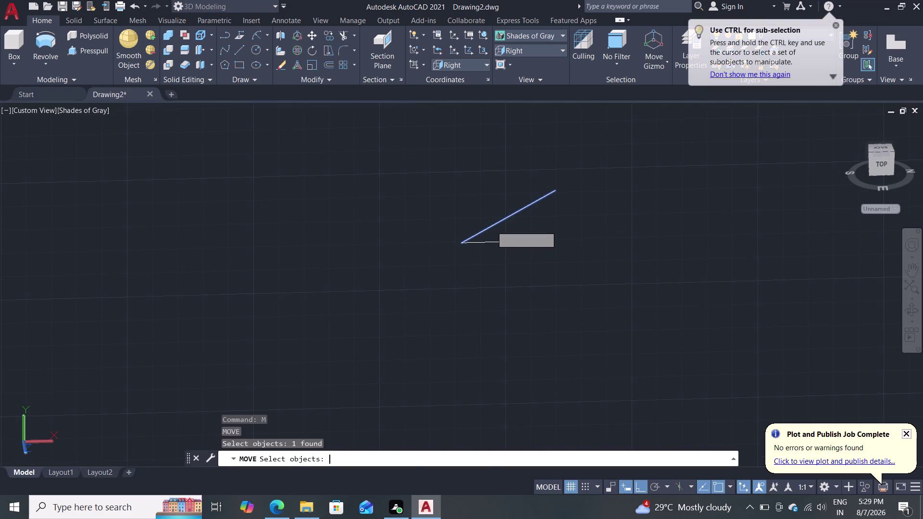
click(463, 242)
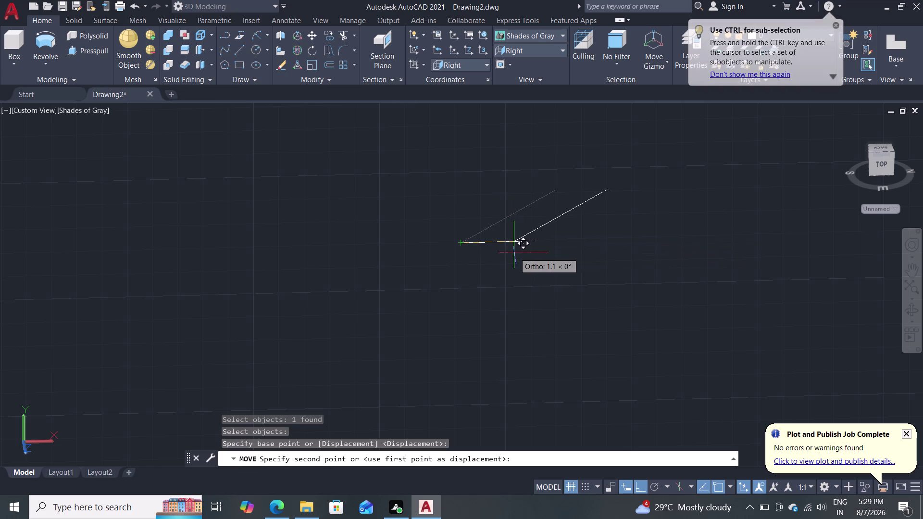
key(Escape)
key(Escape)
Mirror the 30-degree line about the horizontal line, keeping the original.
text(mi)
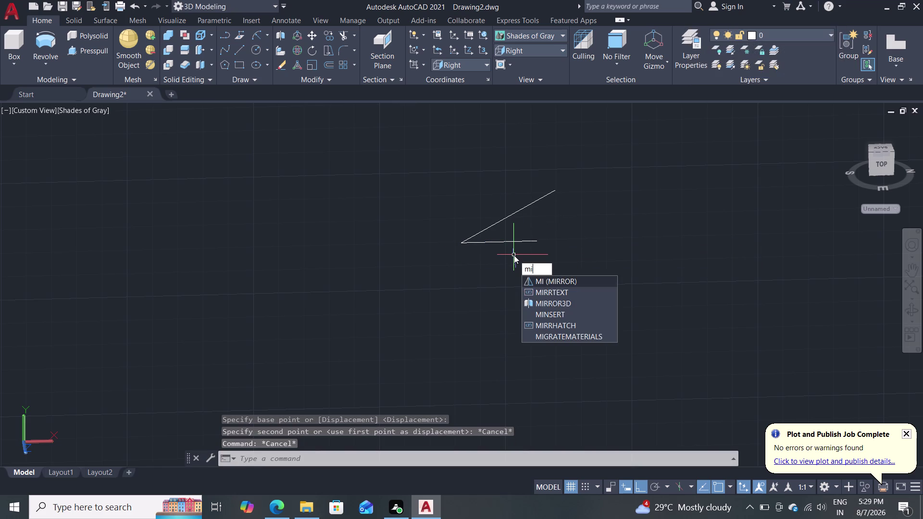
key(Return)
click(492, 225)
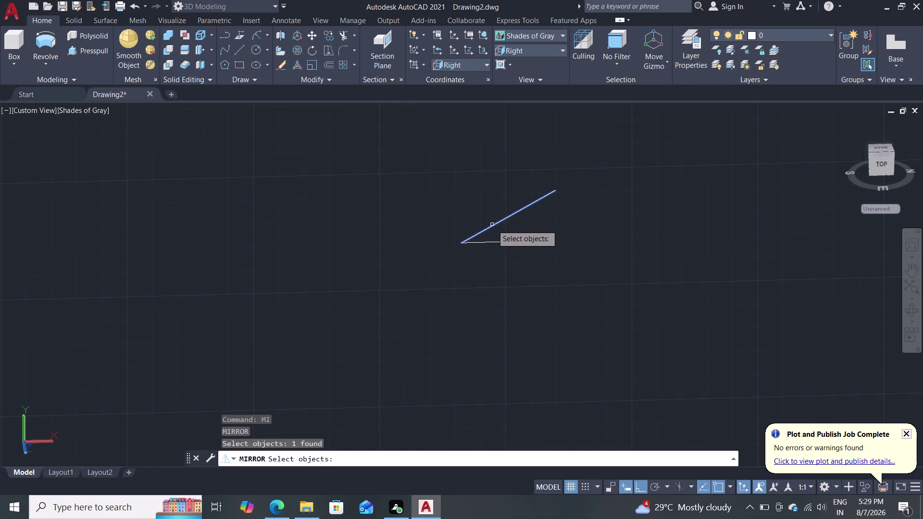
key(Return)
click(463, 243)
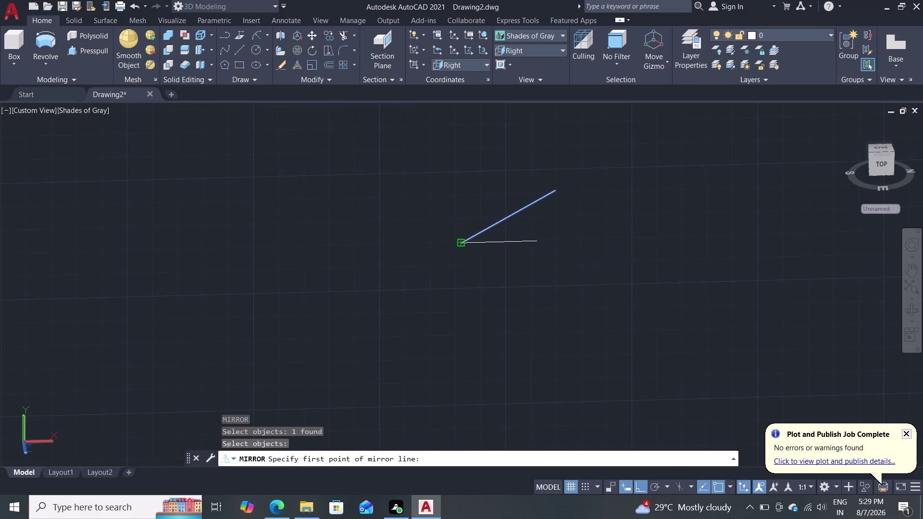
click(537, 241)
click(561, 279)
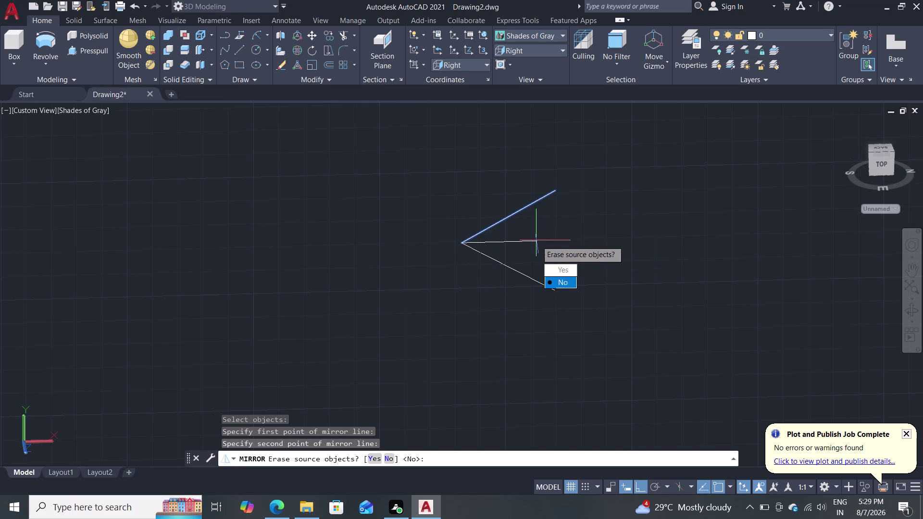
key(Escape)
Draw a vertical line through the V's ends, extending past both edges.
key(l)
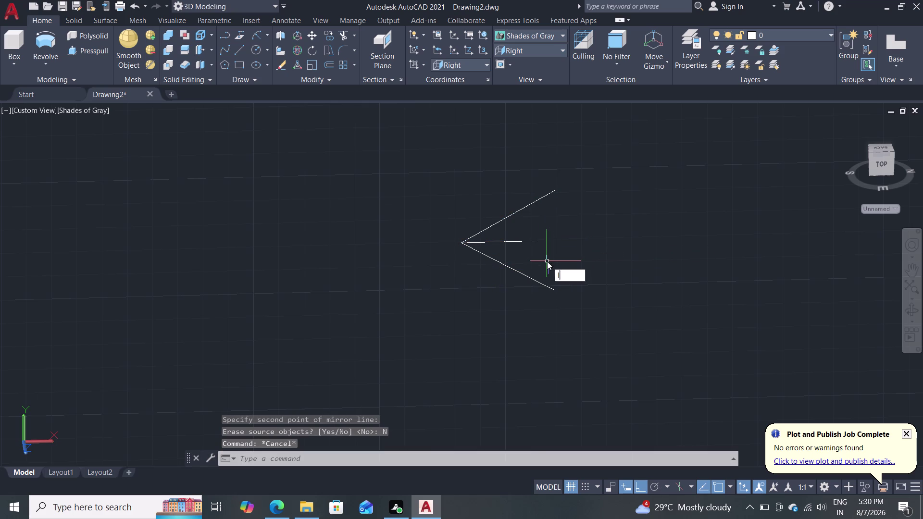
key(Return)
click(538, 238)
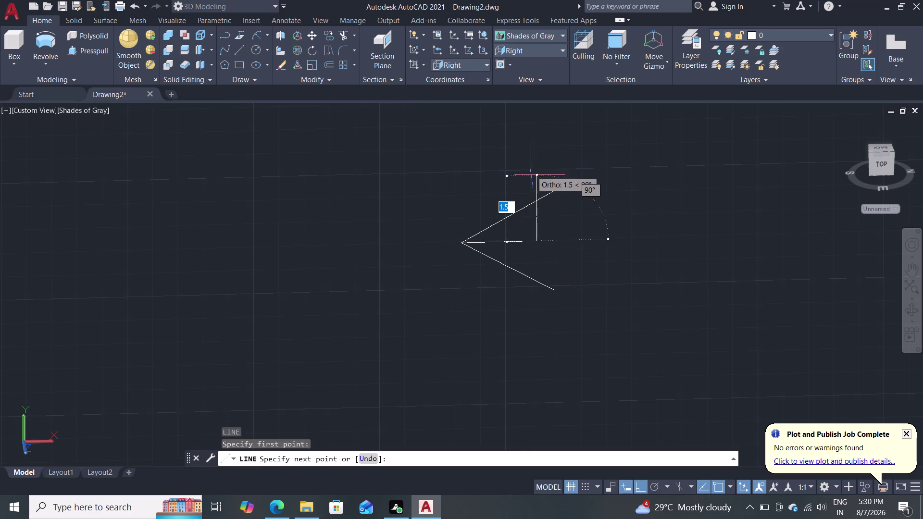
click(538, 167)
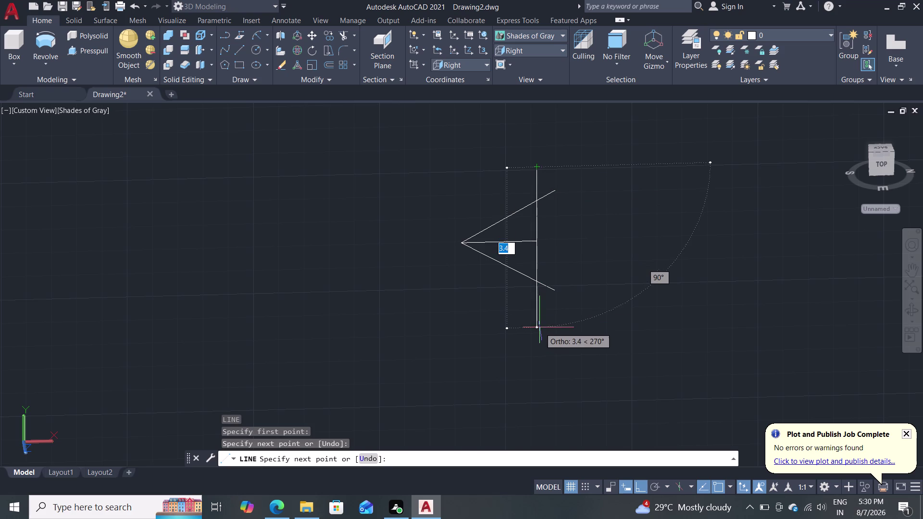
click(540, 328)
key(Escape)
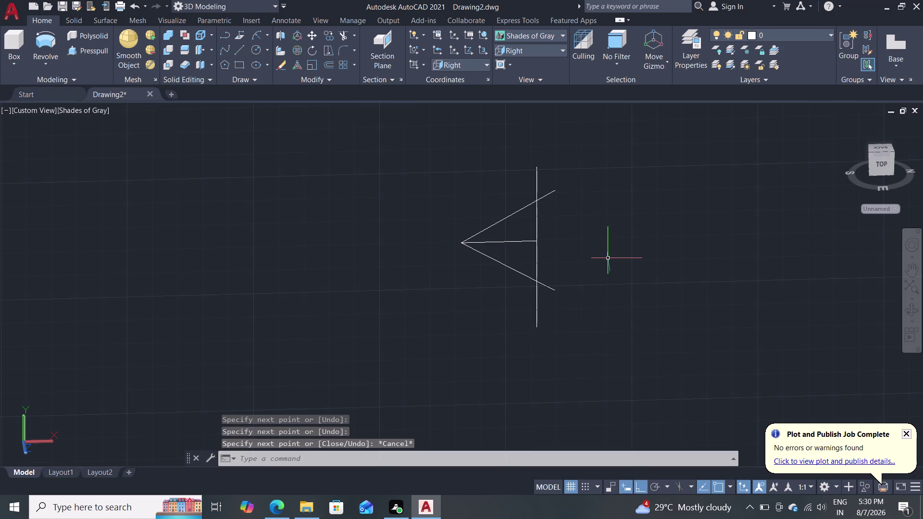
Trim the vertical line's overhangs and the inner horizontal line.
text(tr)
key(Return)
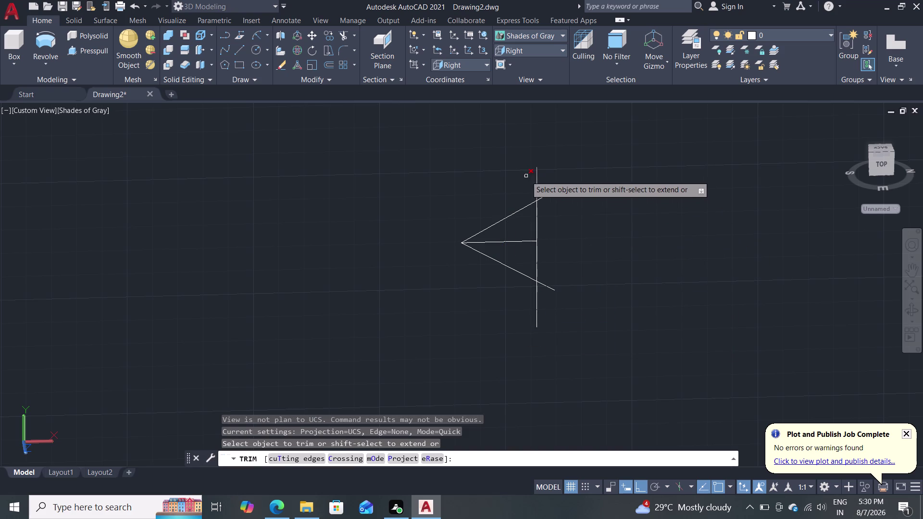
click(522, 173)
click(559, 206)
drag(563, 261, 541, 288)
click(508, 294)
drag(511, 295, 521, 296)
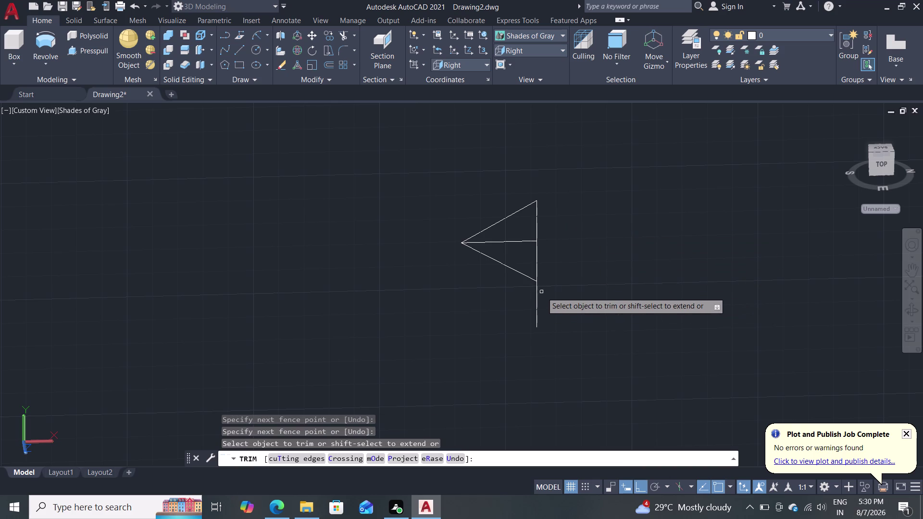
double_click(537, 298)
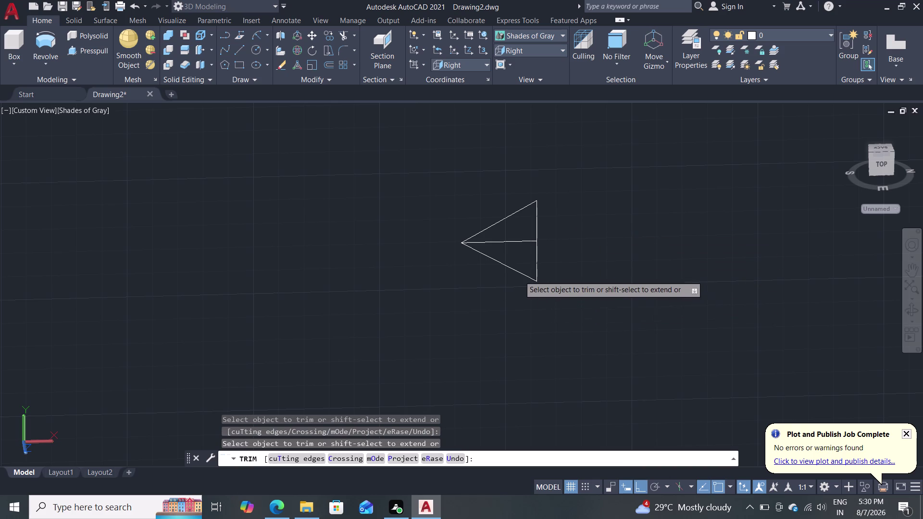
click(520, 241)
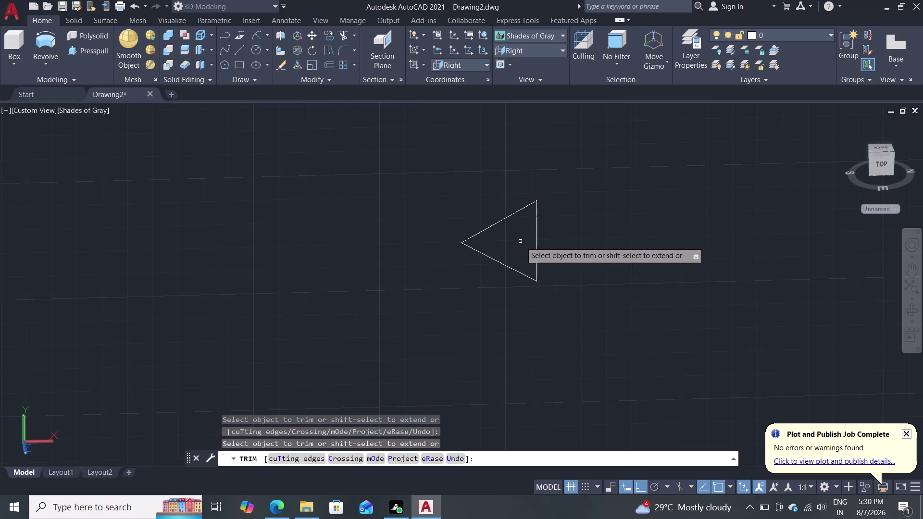
Start JOIN and pick the triangle's vertical and two slanted edges.
key(Escape)
key(j)
key(Return)
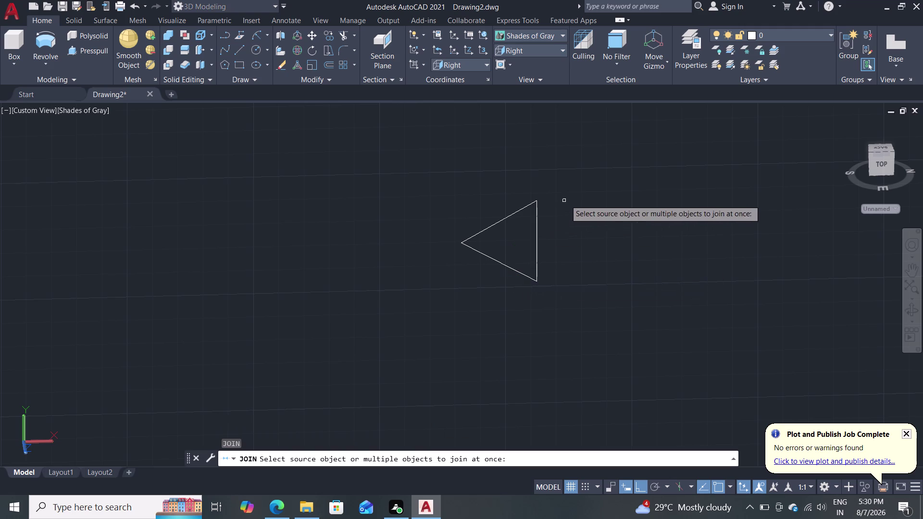
click(536, 215)
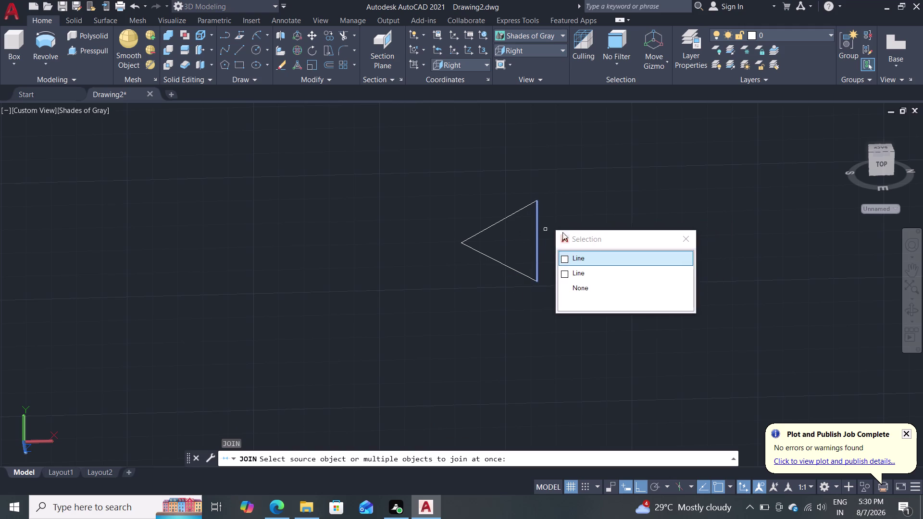
click(576, 256)
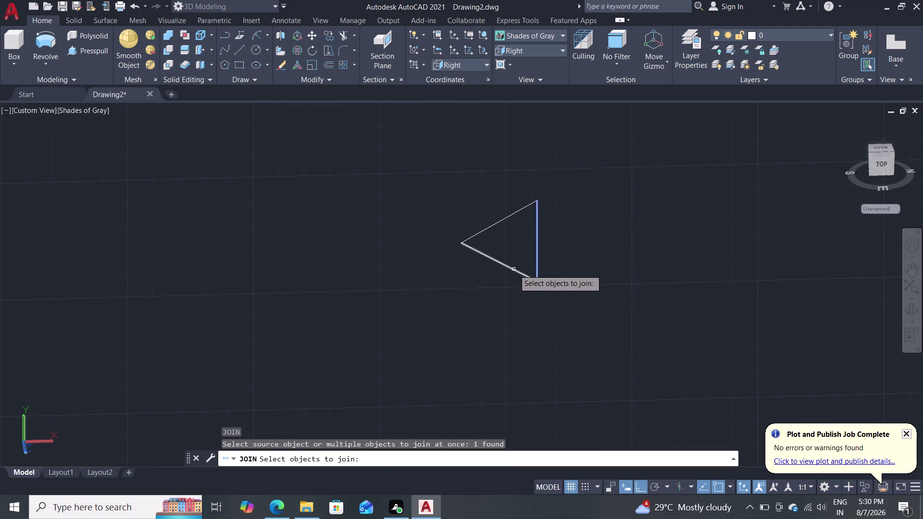
click(513, 270)
click(506, 220)
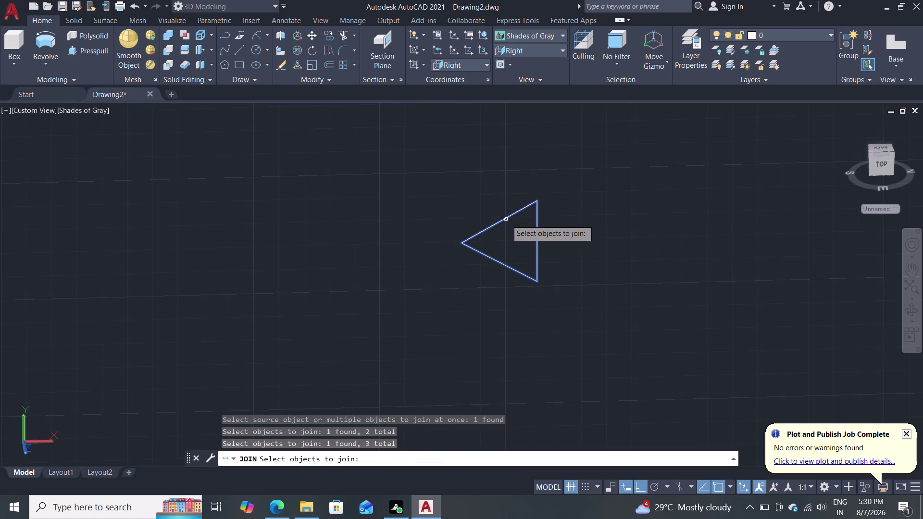
Window-select the whole triangle and complete the join into one polyline.
click(579, 184)
click(450, 303)
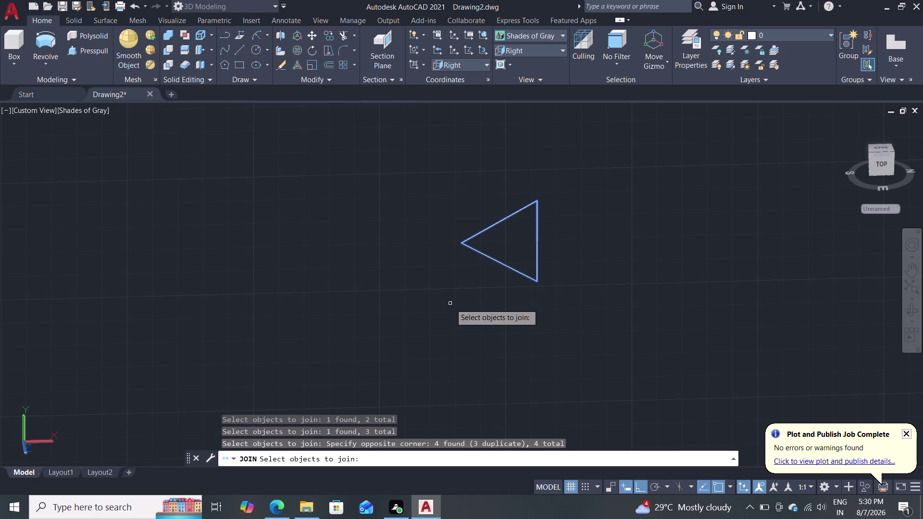
key(j)
key(Return)
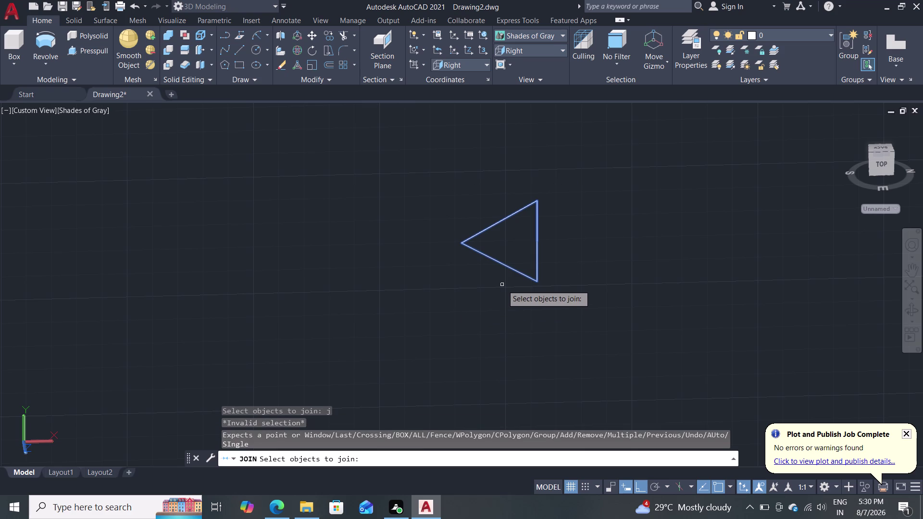
key(Return)
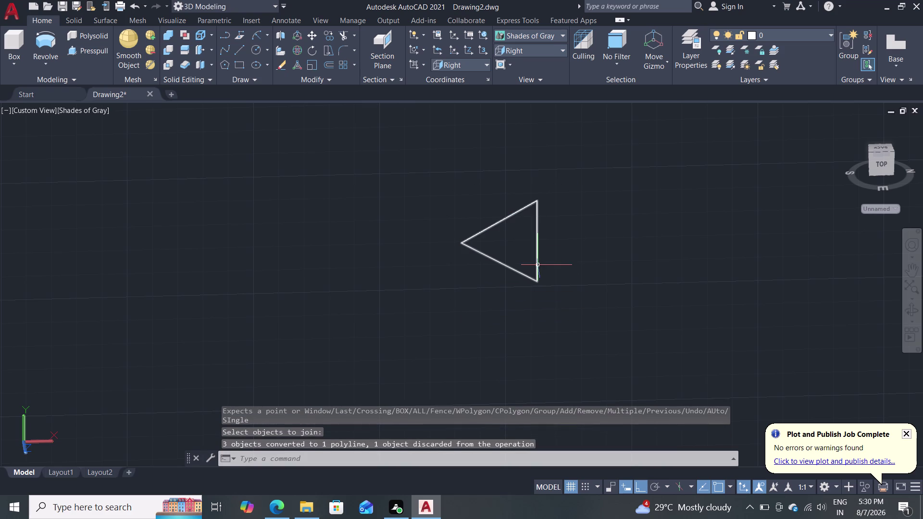
key(m)
key(Return)
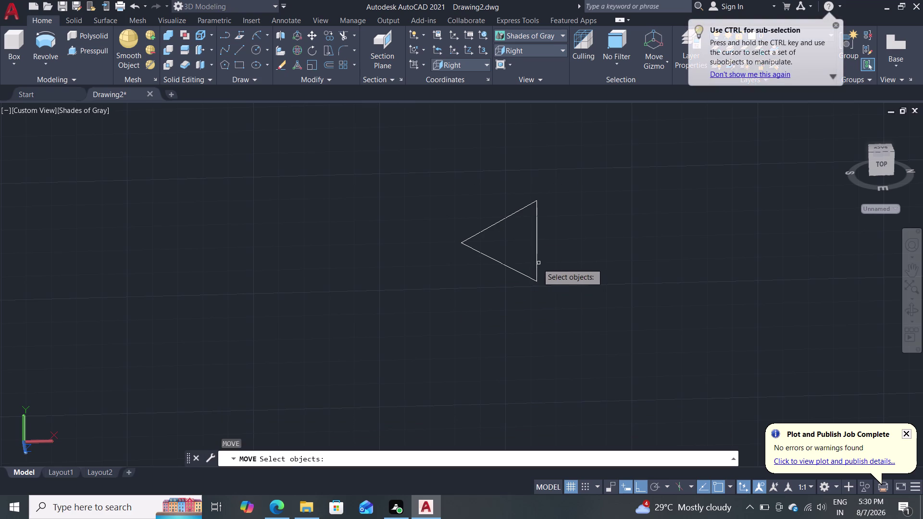
Make two attempts at moving the triangle, cancelling both.
click(538, 264)
key(Return)
click(537, 278)
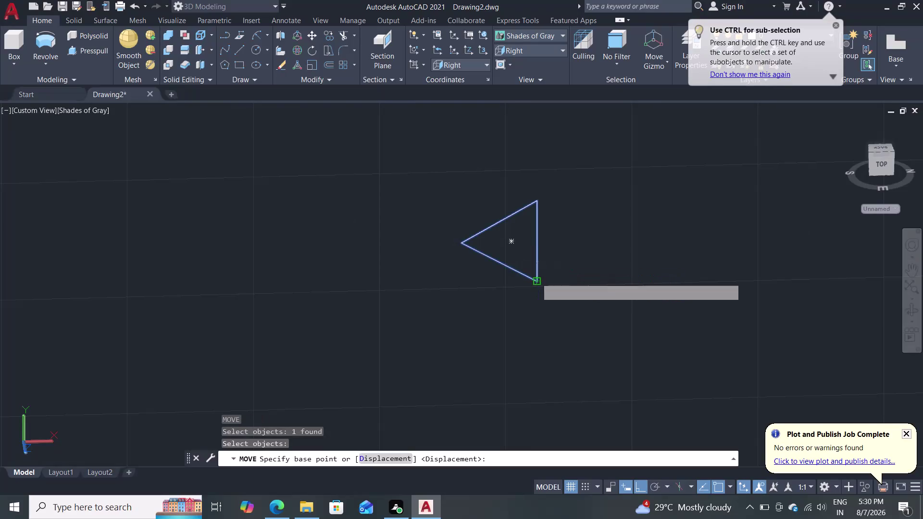
key(Escape)
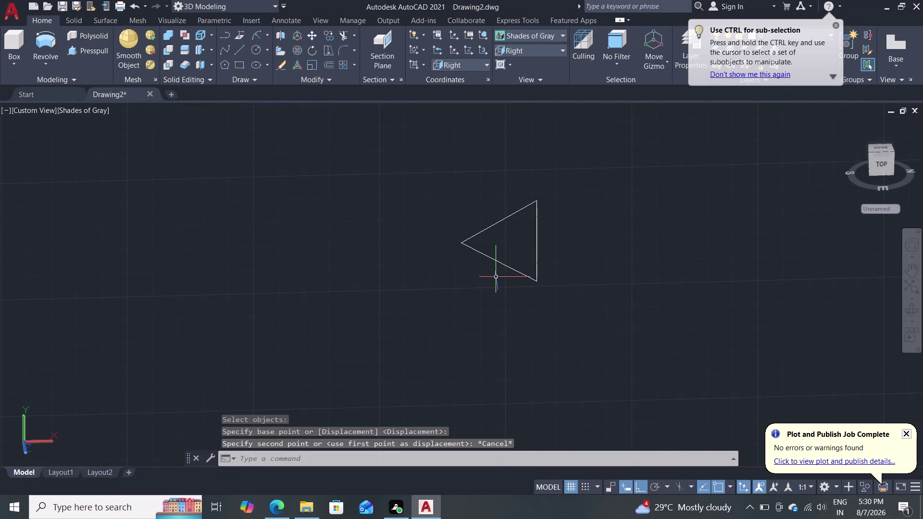
key(m)
key(Return)
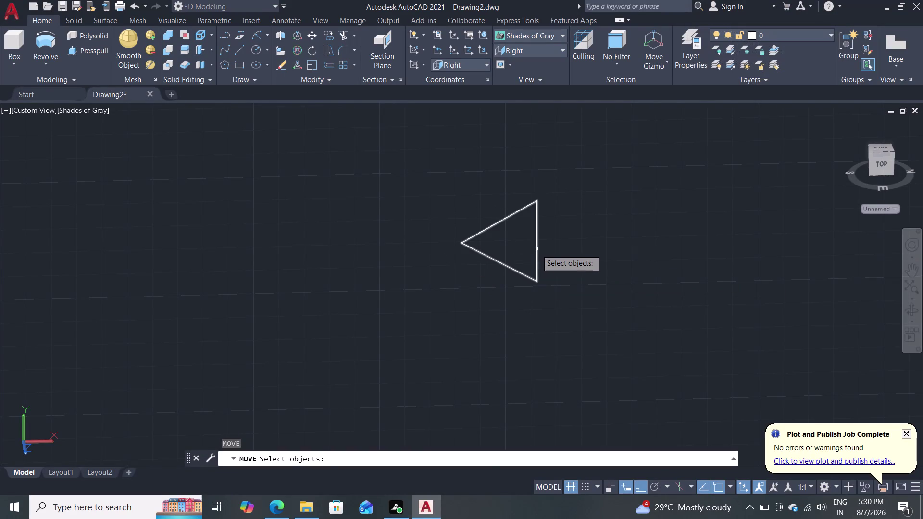
click(536, 250)
key(Return)
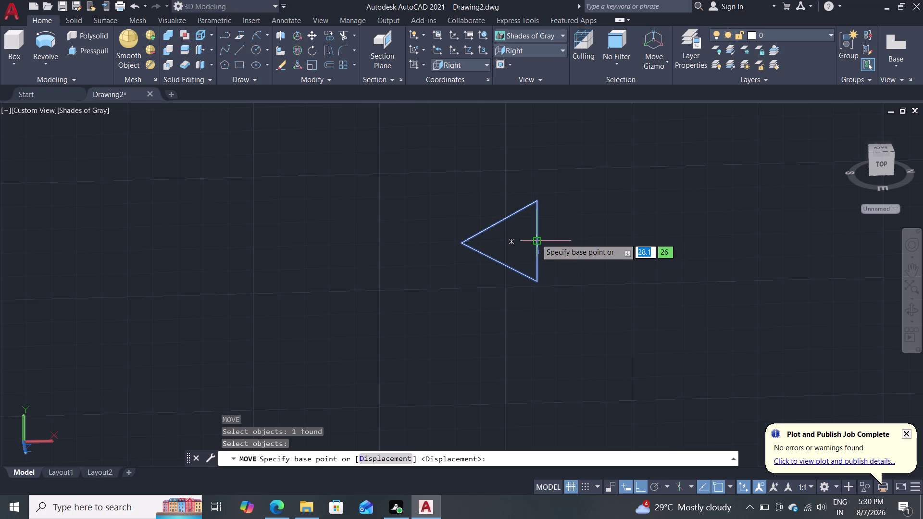
scroll(up, 3)
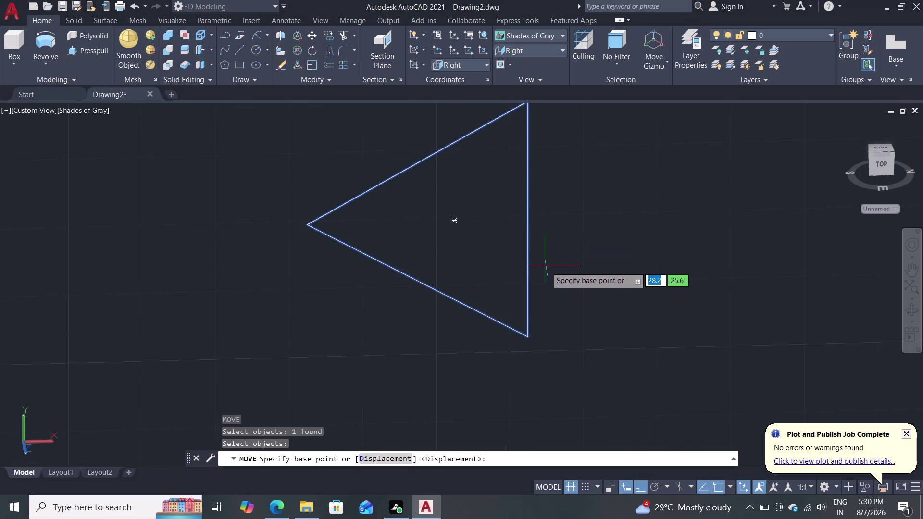
key(Escape)
Move the triangle from its bottom corner to a new position on the left.
key(m)
key(Return)
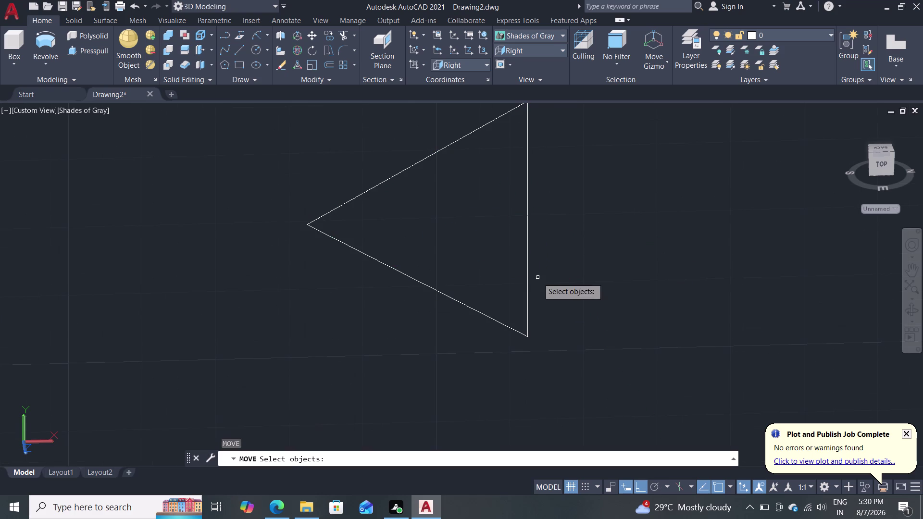
click(529, 283)
key(Return)
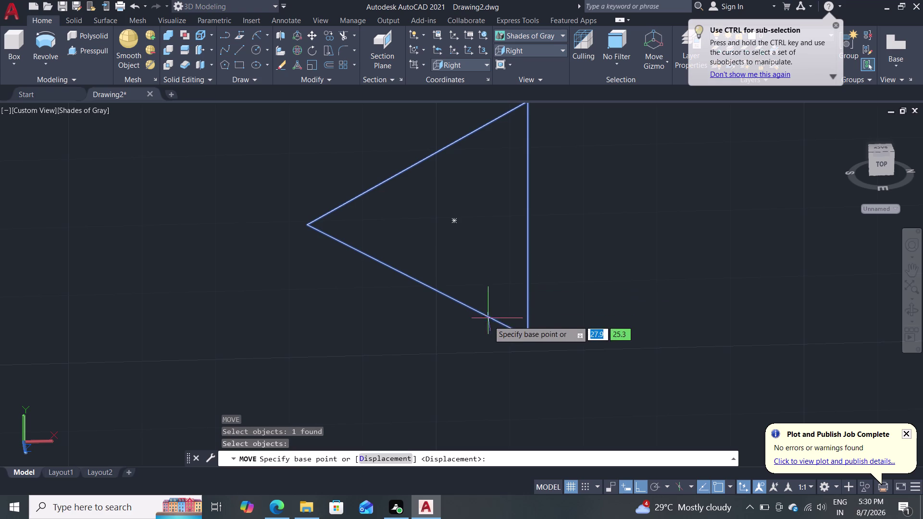
click(529, 338)
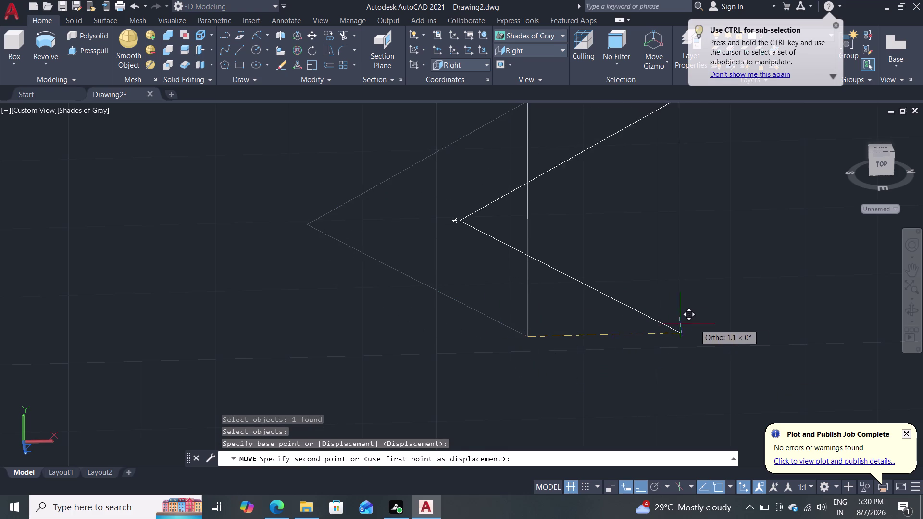
click(336, 341)
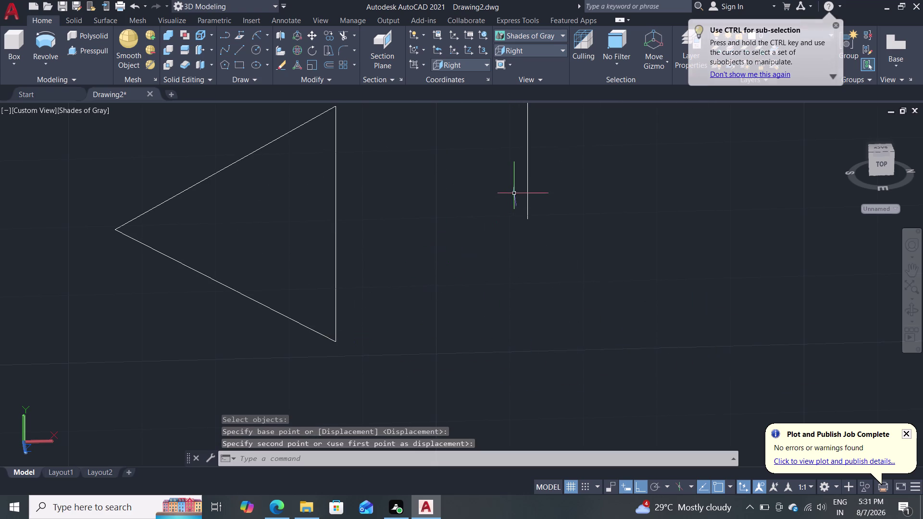
Delete the stray short vertical line left beside the triangle.
double_click(527, 191)
key(Return)
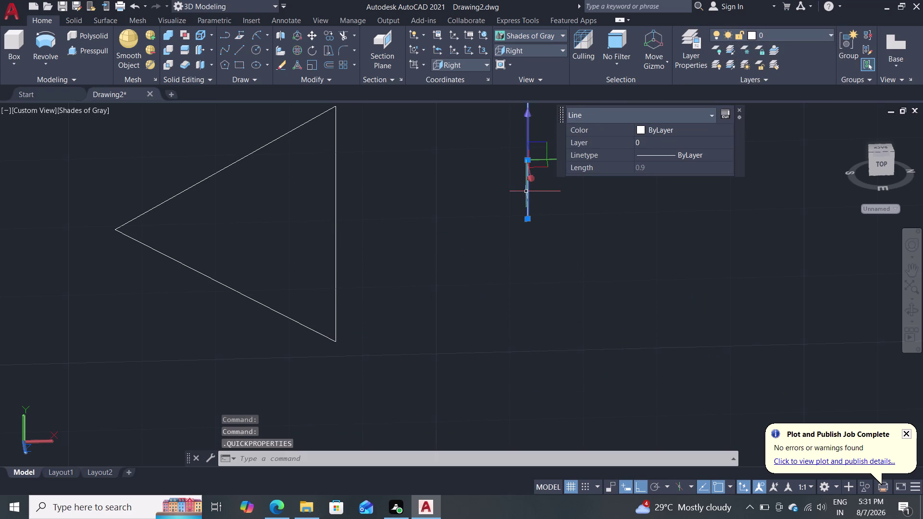
key(Delete)
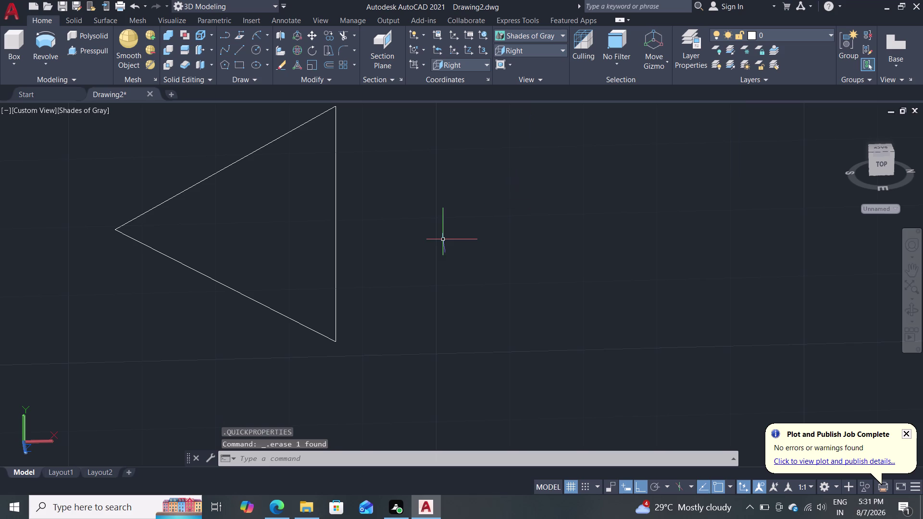
key(m)
key(Return)
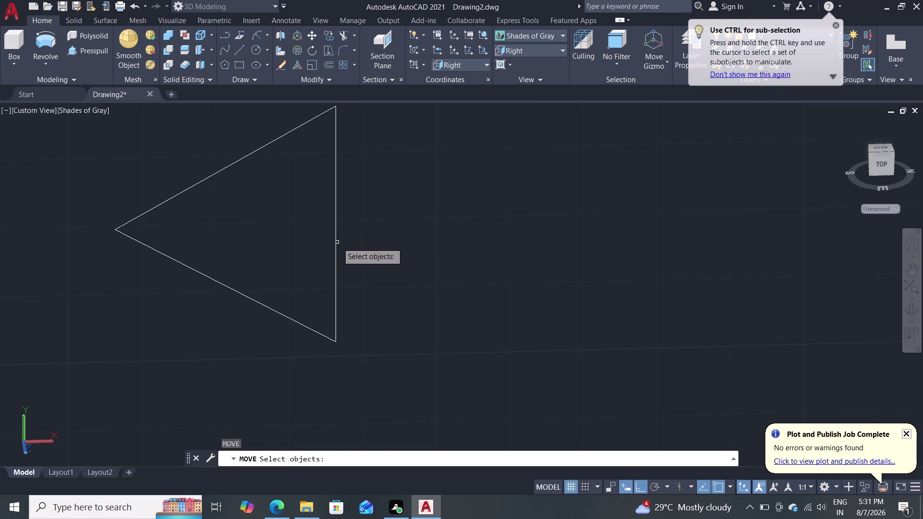
Move the triangular thread profile from its right edge onto the shank's top outer edge.
click(338, 243)
key(Return)
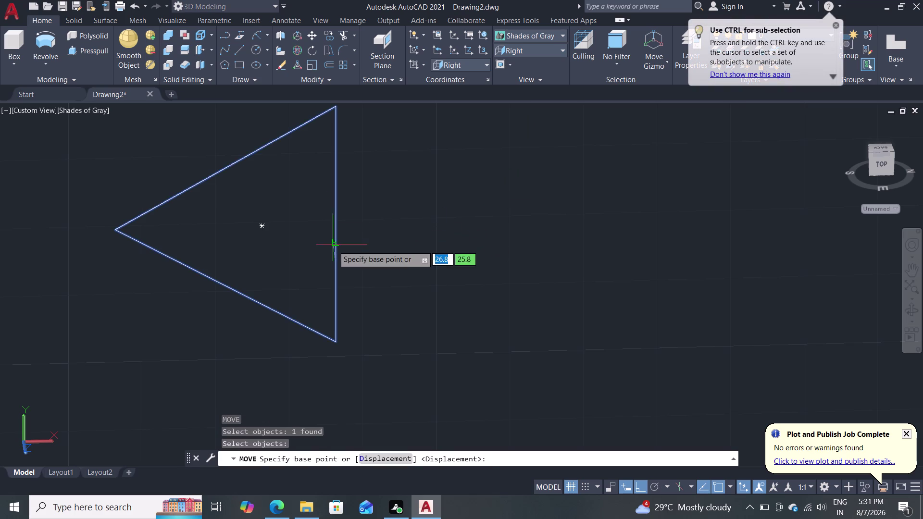
click(337, 219)
scroll(down, 3)
scroll(down, 3)
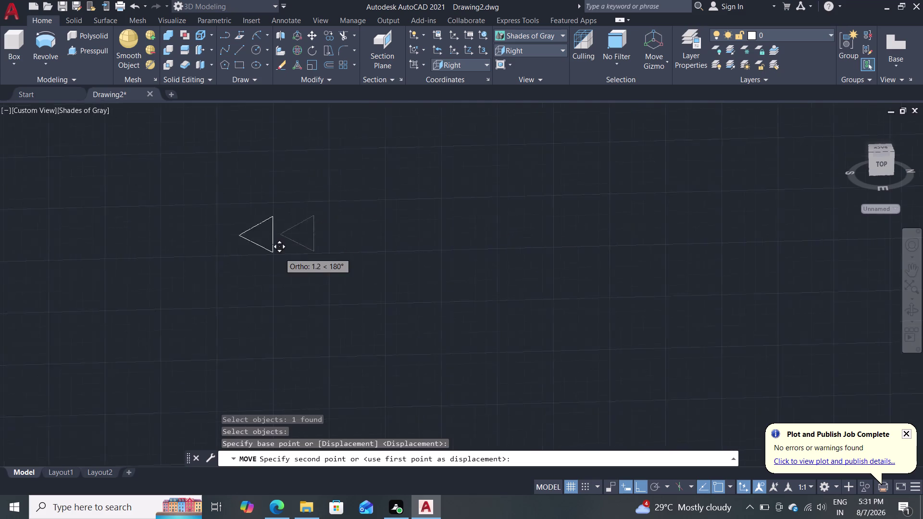
scroll(down, 3)
middle_drag(157, 257, 329, 320)
scroll(down, 3)
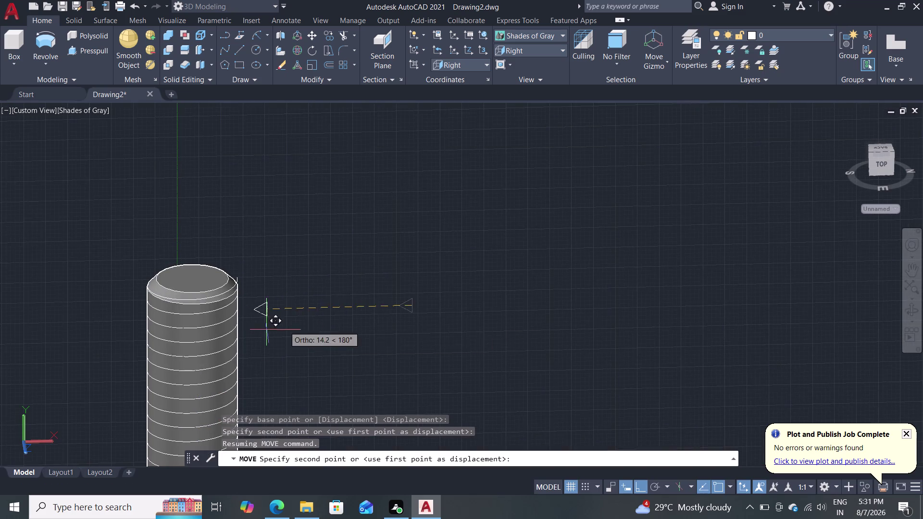
scroll(up, 3)
scroll(up, 3)
middle_drag(274, 256, 392, 323)
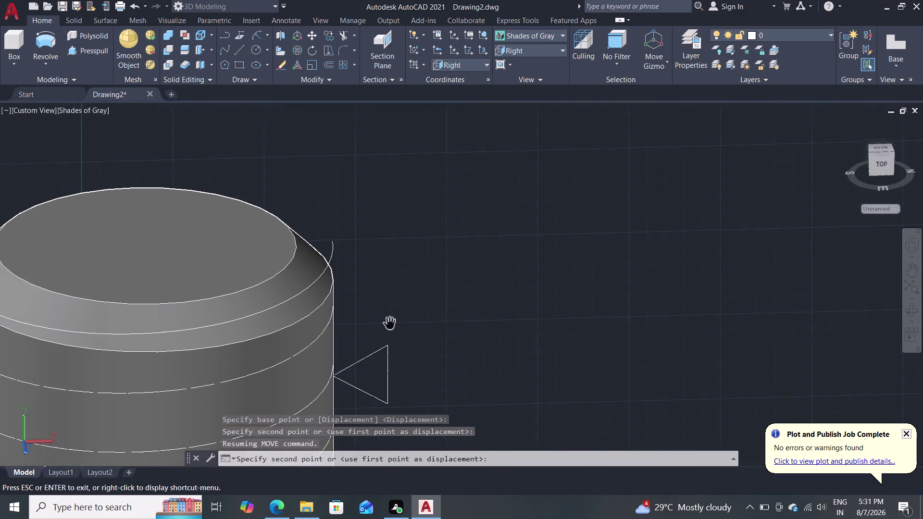
scroll(up, 3)
middle_drag(308, 220, 439, 377)
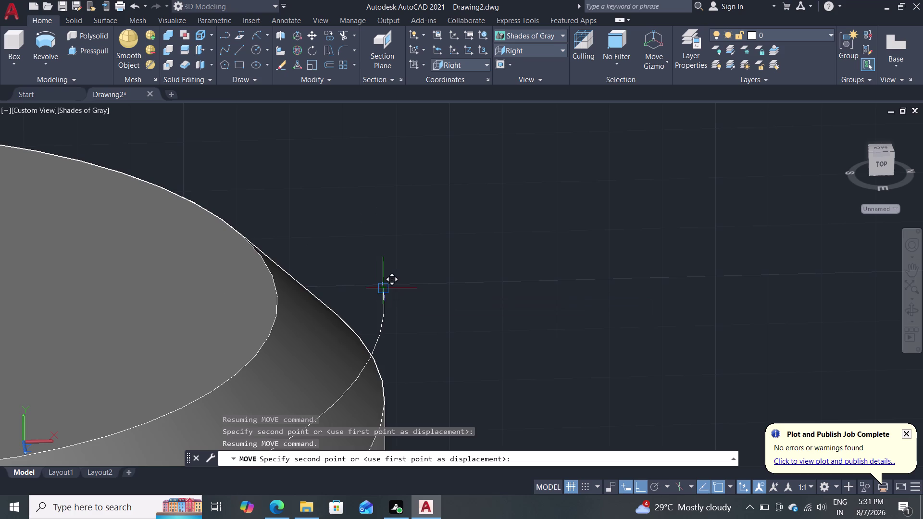
click(386, 289)
key(Escape)
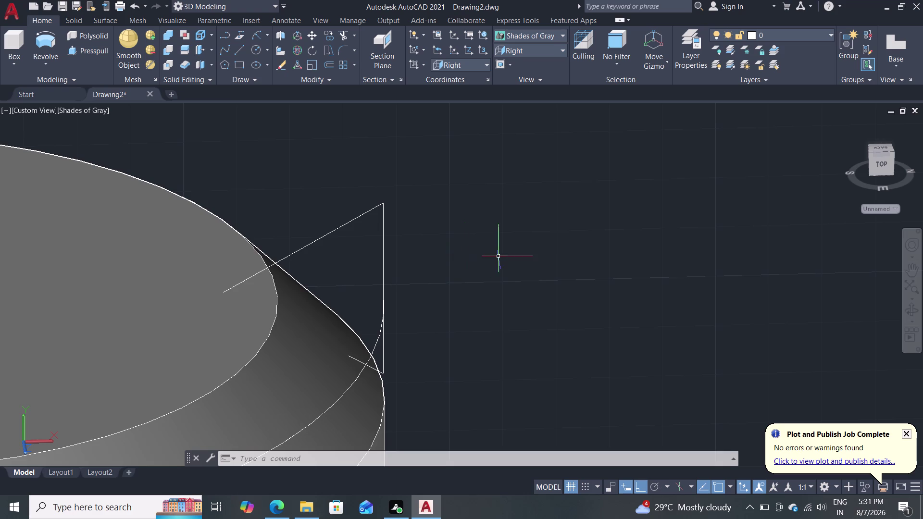
Zoom out and pan so the whole bolt shank is centred in view.
scroll(down, 3)
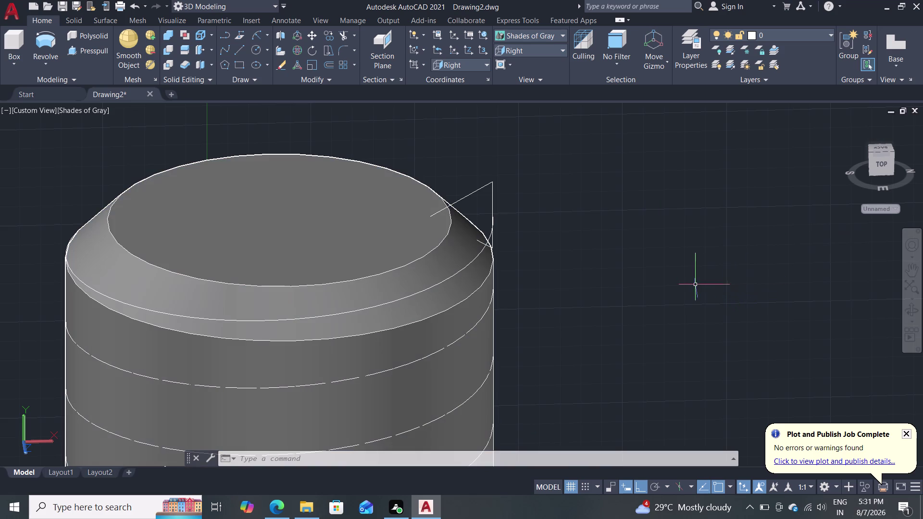
scroll(down, 3)
middle_drag(641, 277, 618, 130)
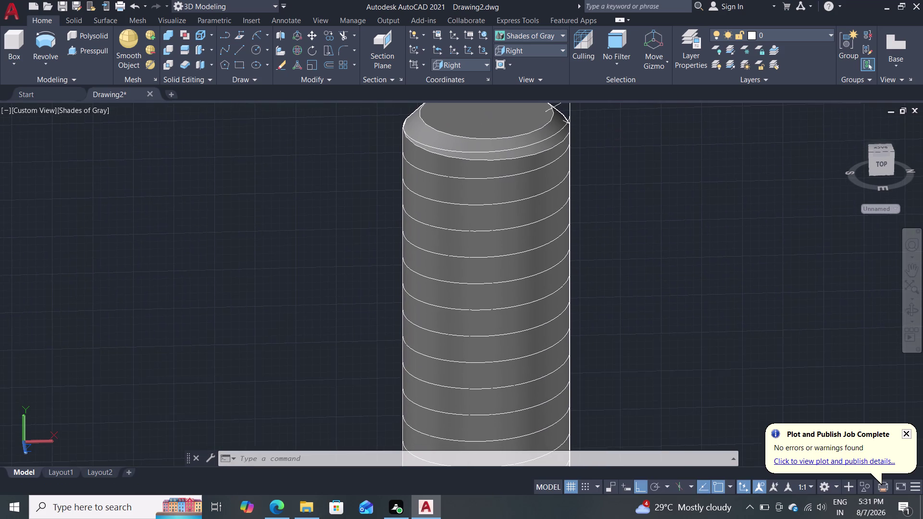
scroll(down, 3)
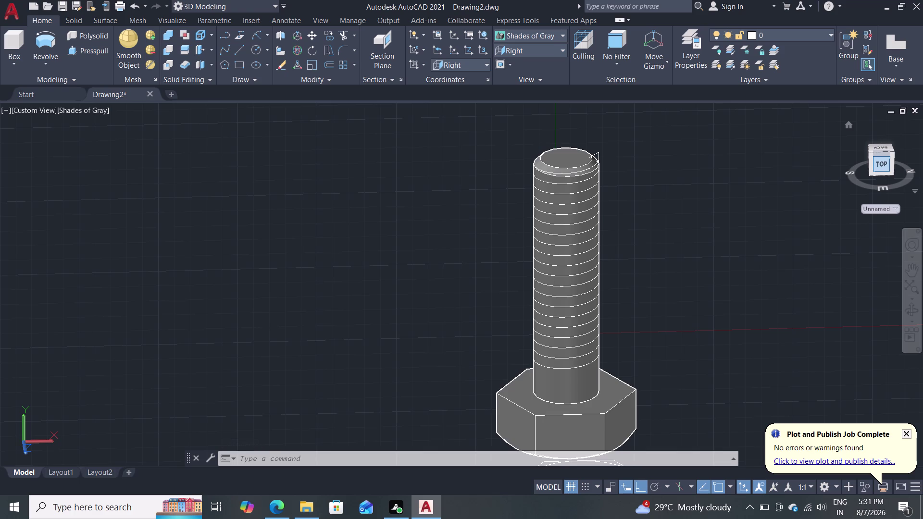
click(37, 57)
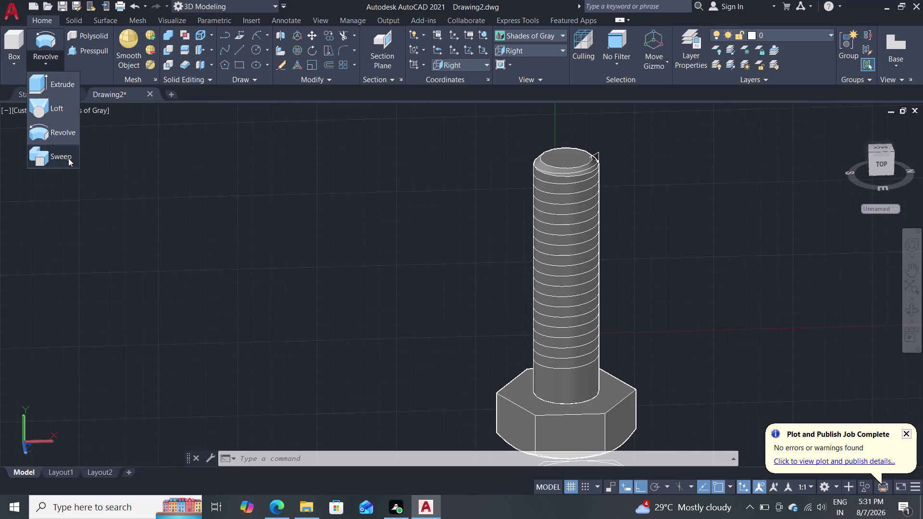
click(71, 157)
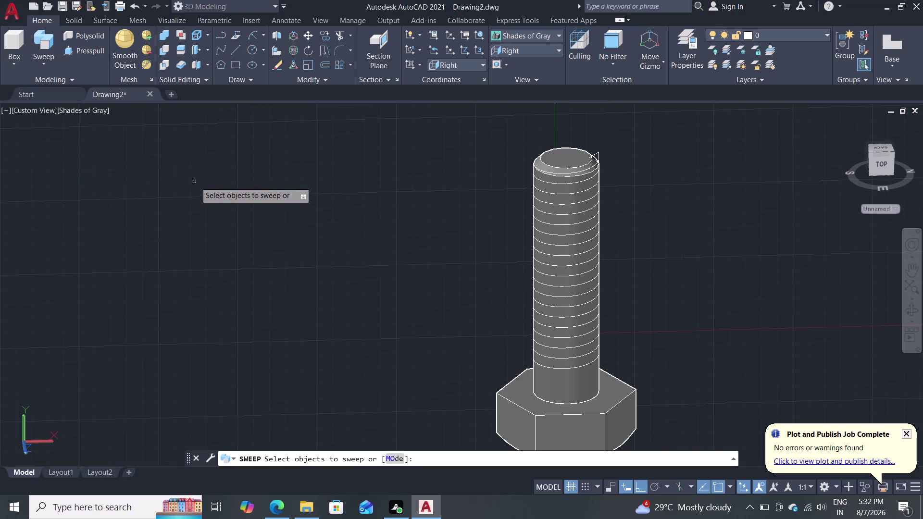
scroll(up, 3)
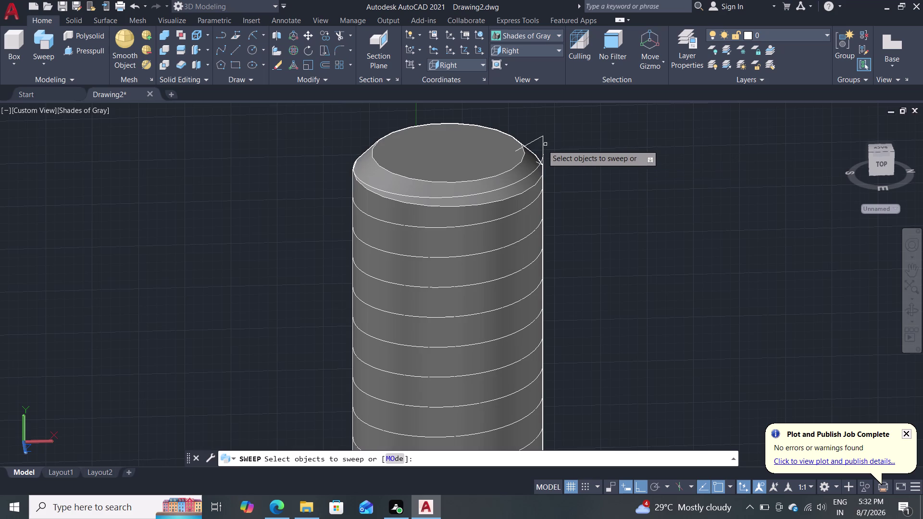
click(544, 141)
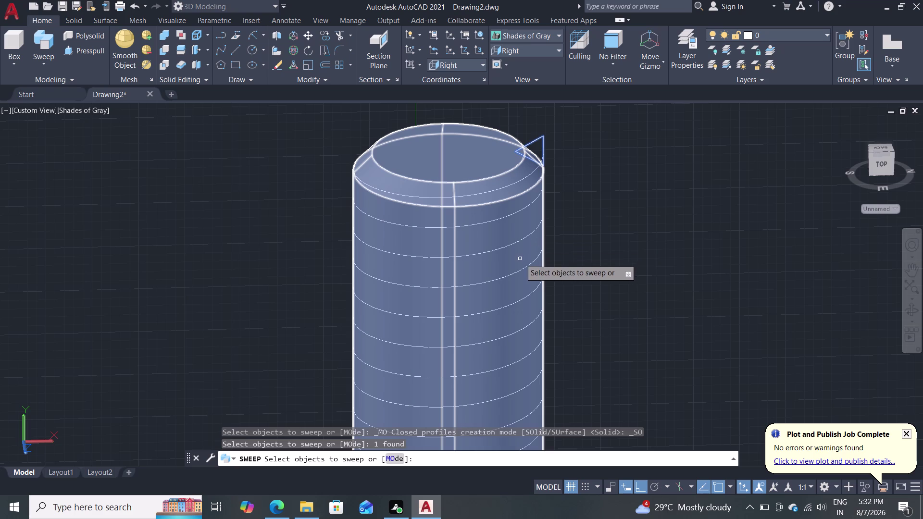
key(Escape)
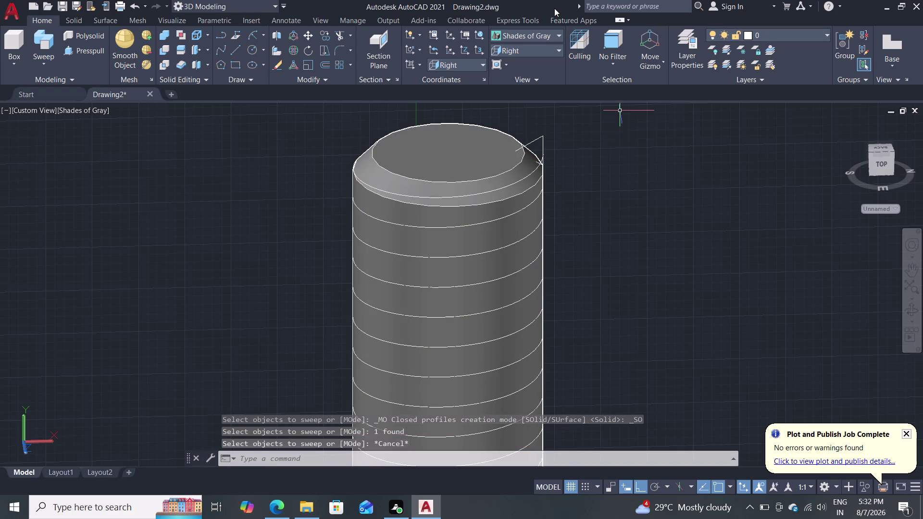
click(520, 48)
click(520, 48)
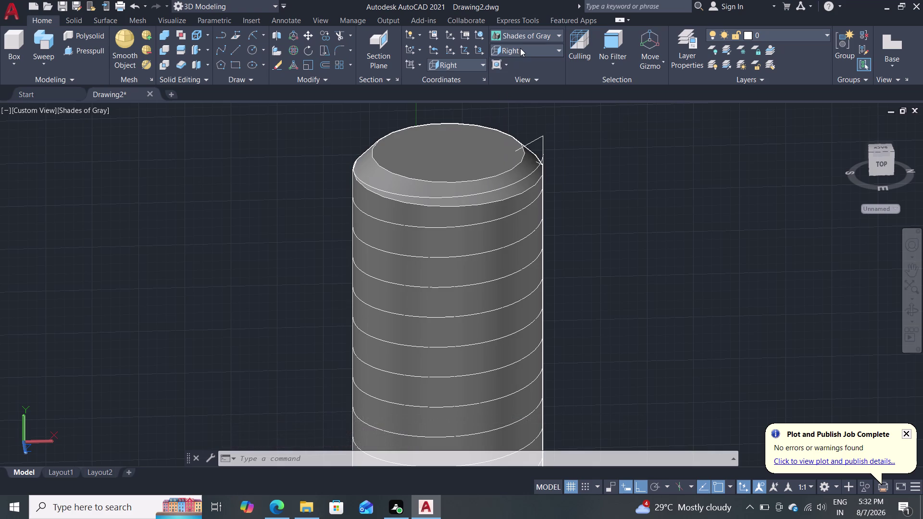
click(551, 33)
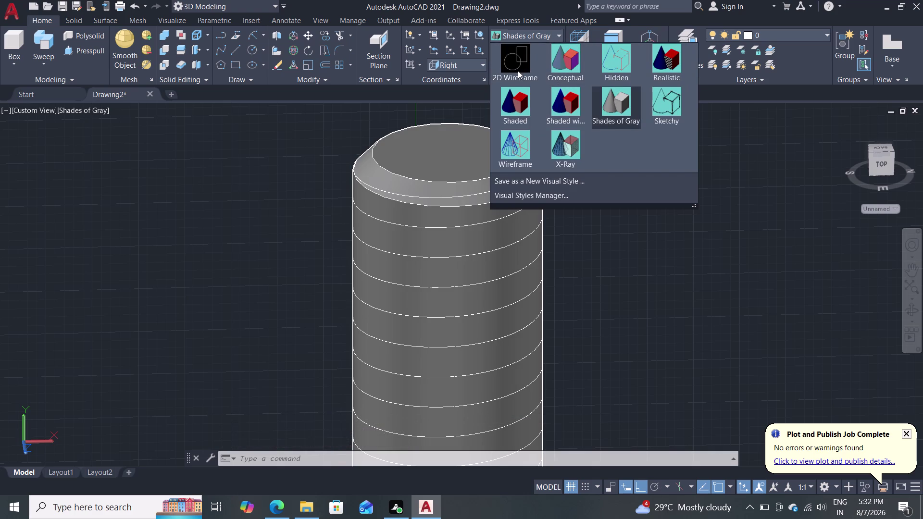
Switch the model display to the 2D Wireframe visual style.
click(516, 69)
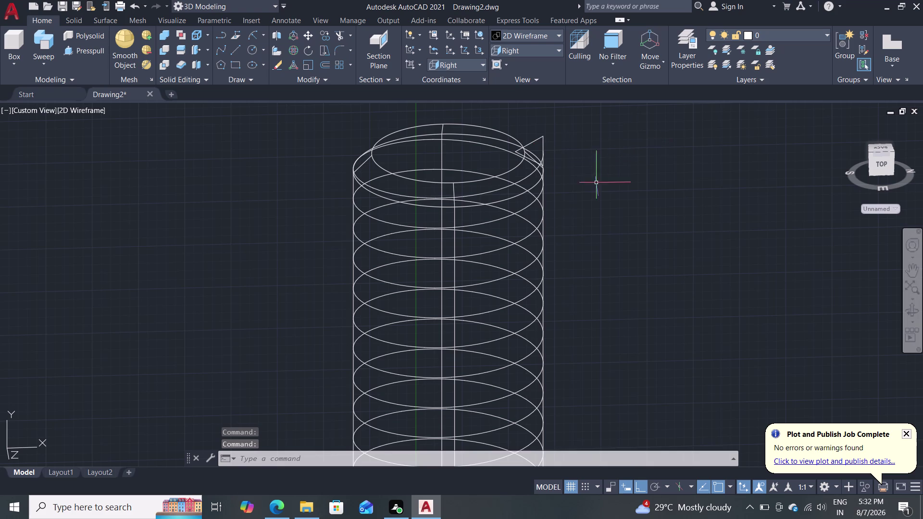
click(37, 42)
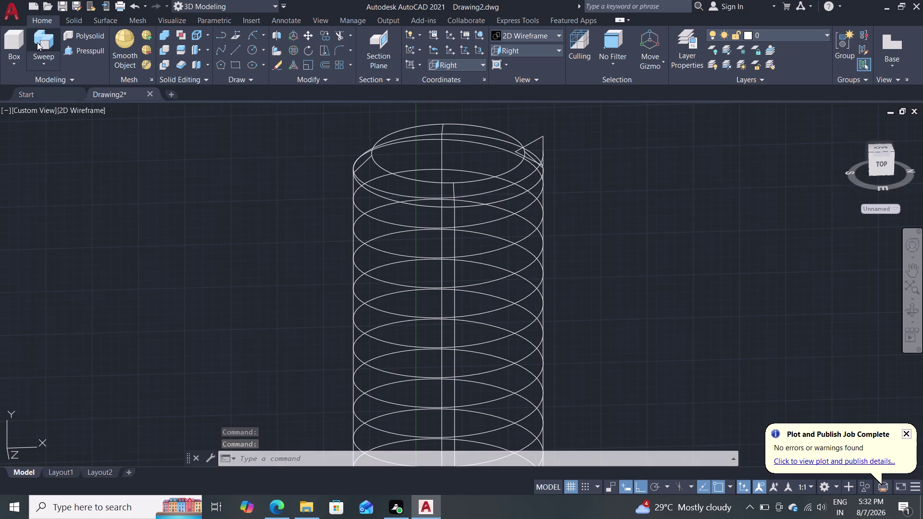
key(Escape)
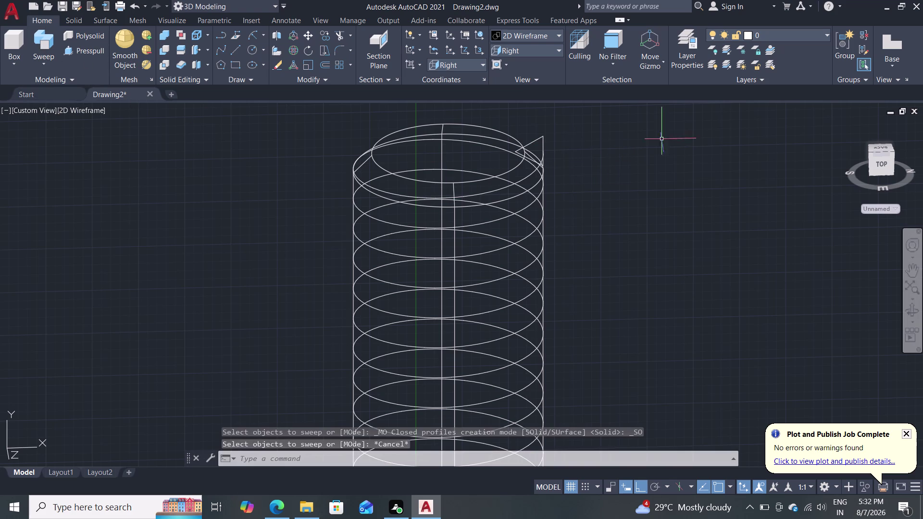
Try sweeping the triangle profile along the helix, then cancel when the path is rejected.
click(543, 146)
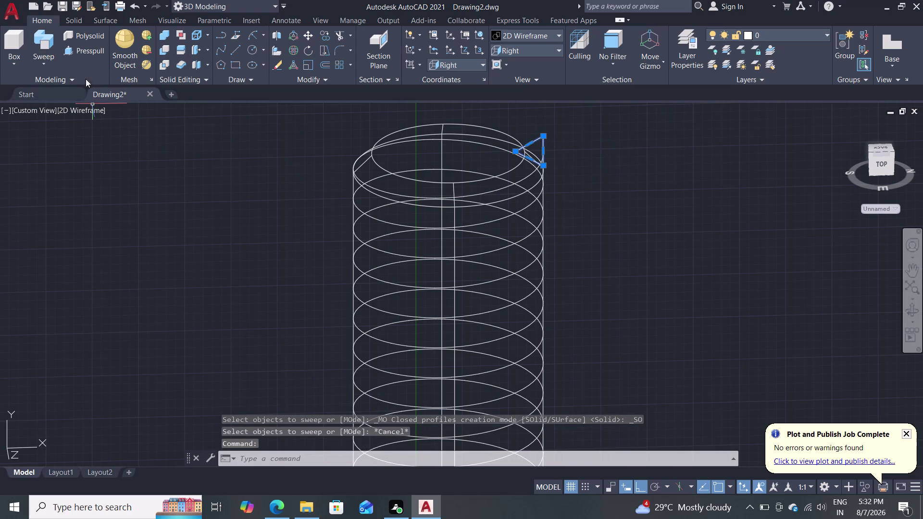
click(41, 42)
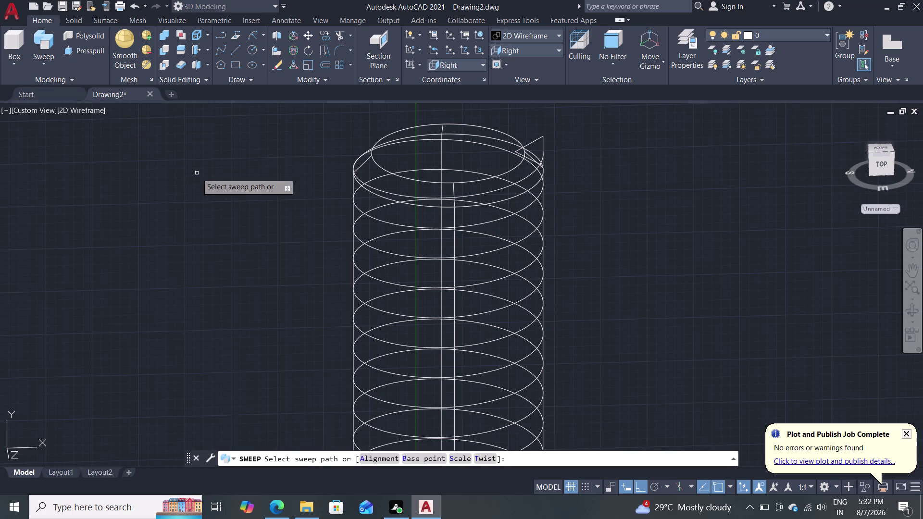
scroll(up, 3)
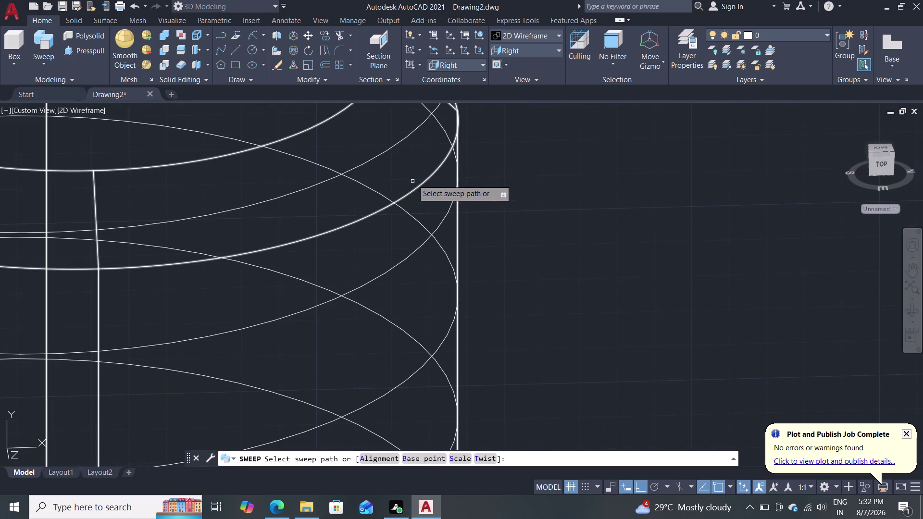
click(418, 185)
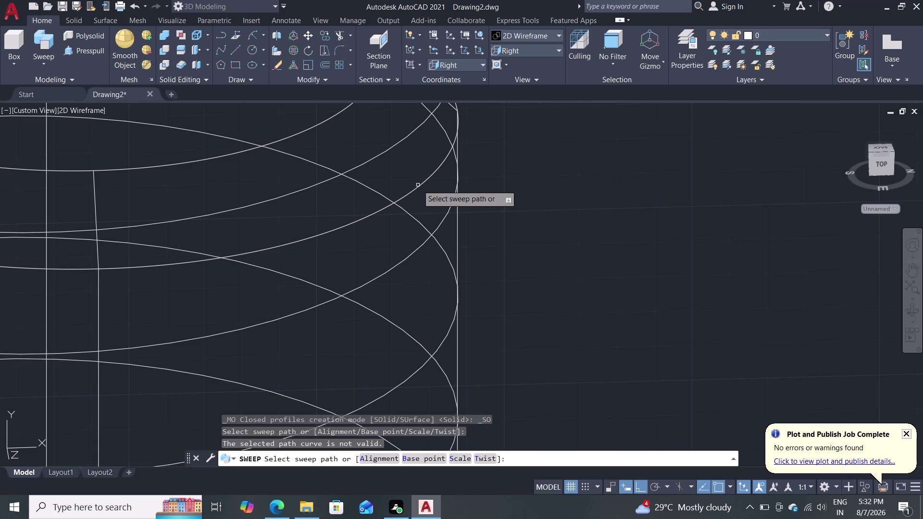
click(421, 187)
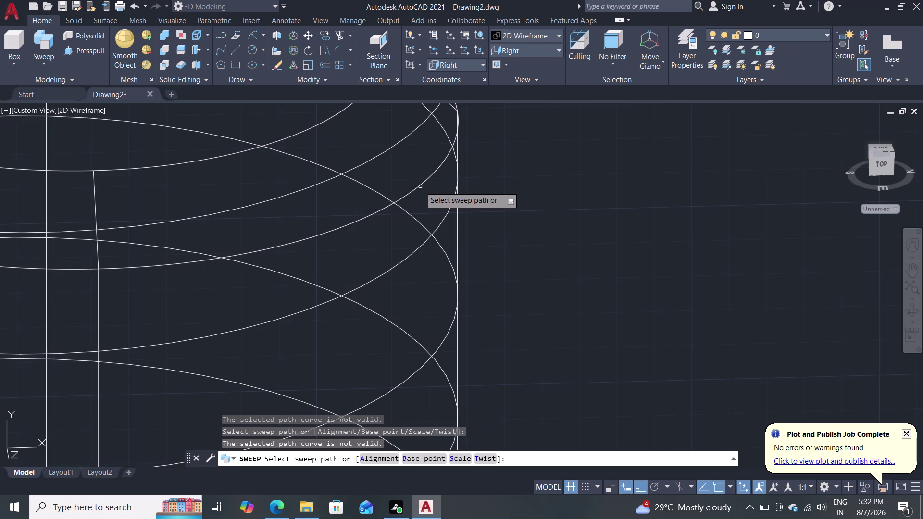
scroll(down, 3)
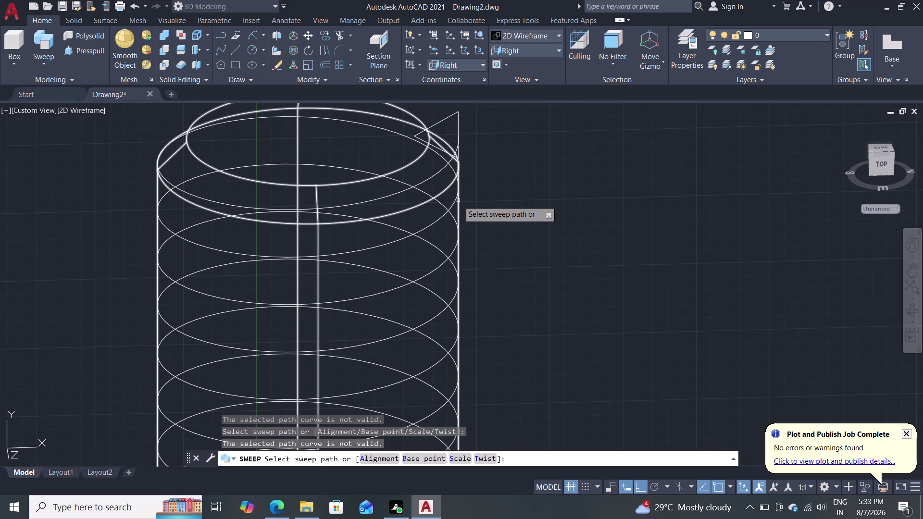
key(Escape)
scroll(down, 3)
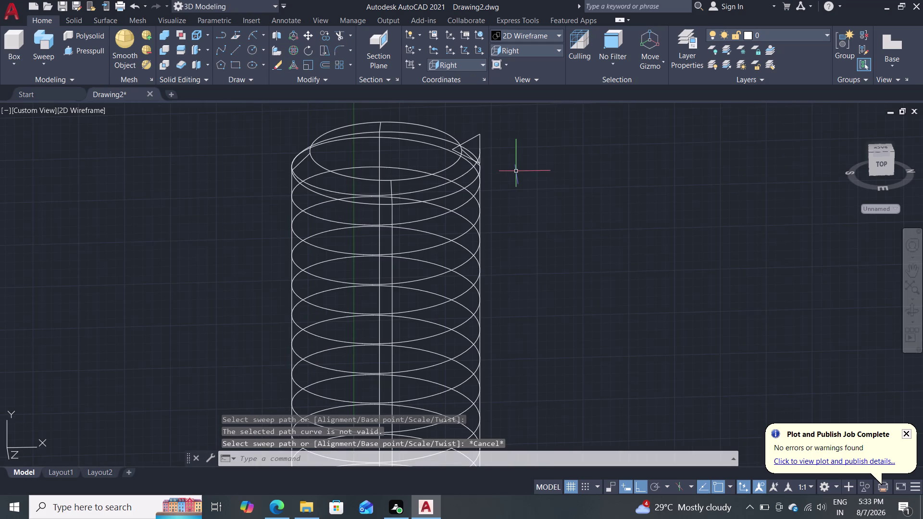
Switch the visual style back to Shades of Gray.
scroll(up, 3)
click(523, 35)
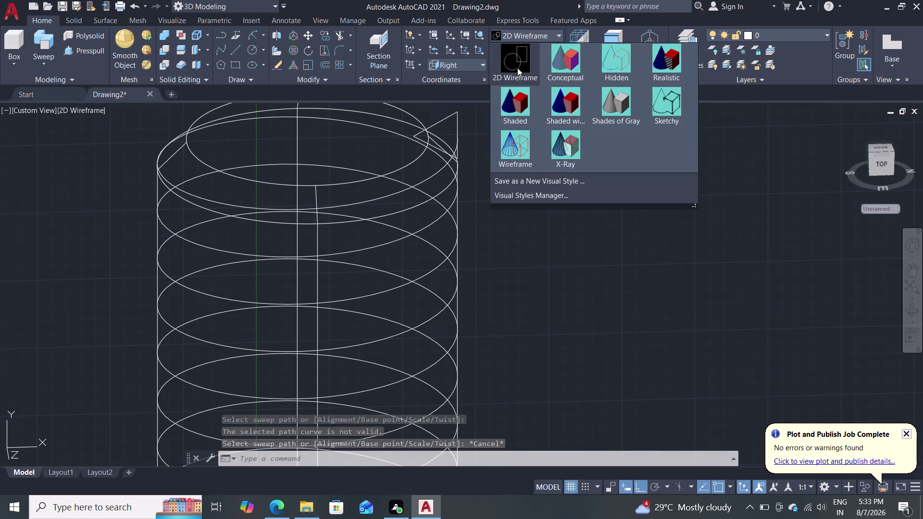
click(610, 100)
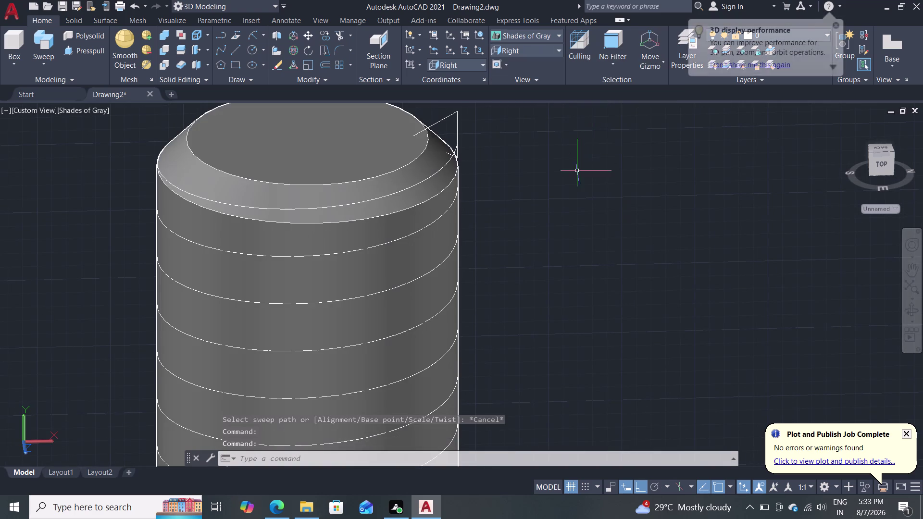
Sweep the triangle profile along the helix chosen from the selection cycling list.
click(457, 128)
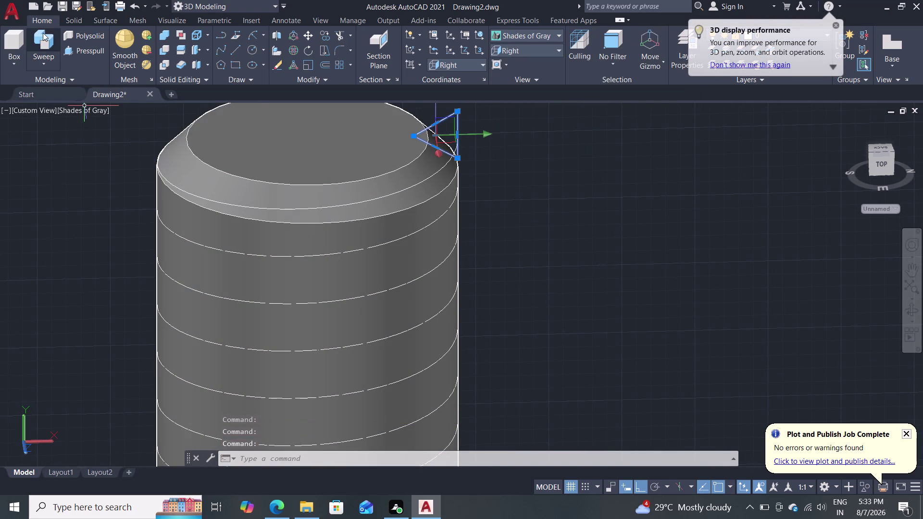
click(38, 43)
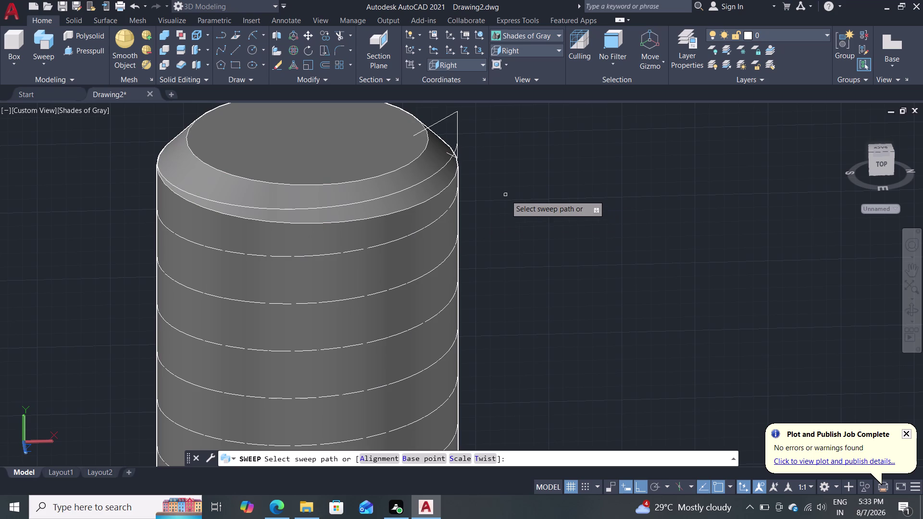
click(442, 216)
click(496, 260)
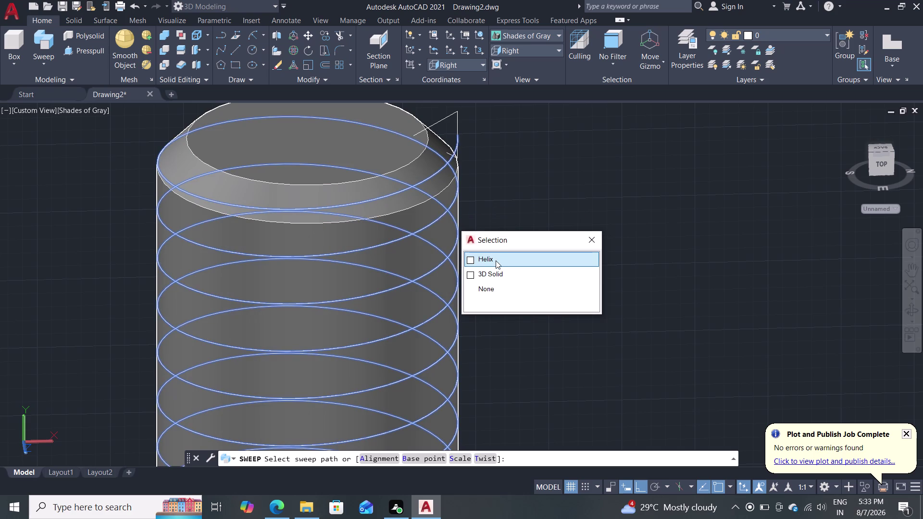
scroll(down, 3)
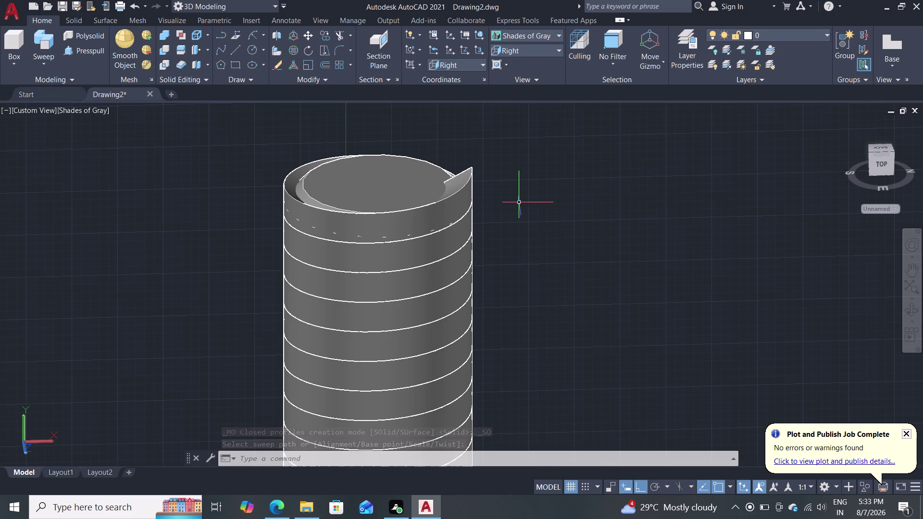
Orbit around the bolt to inspect the new thread, then show the Solid ribbon tools.
middle_drag(519, 200, 473, 220)
middle_drag(462, 198, 391, 182)
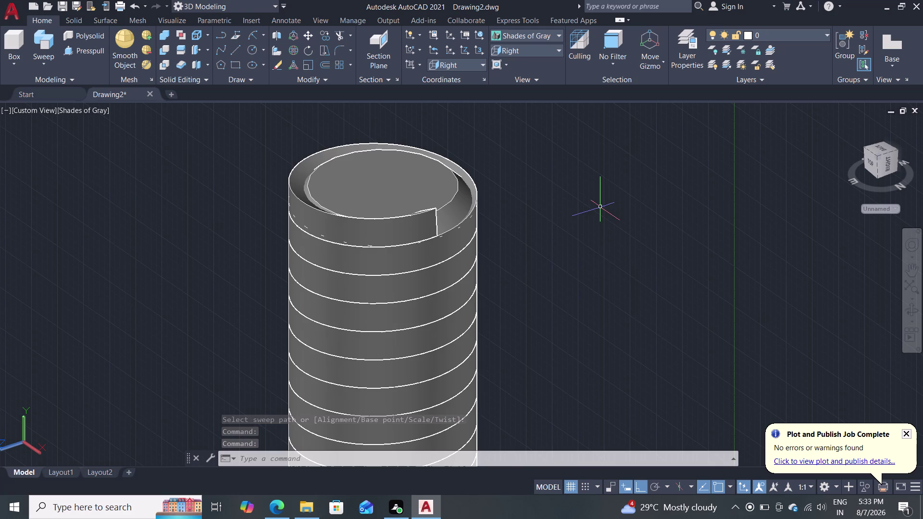
middle_drag(528, 278, 614, 257)
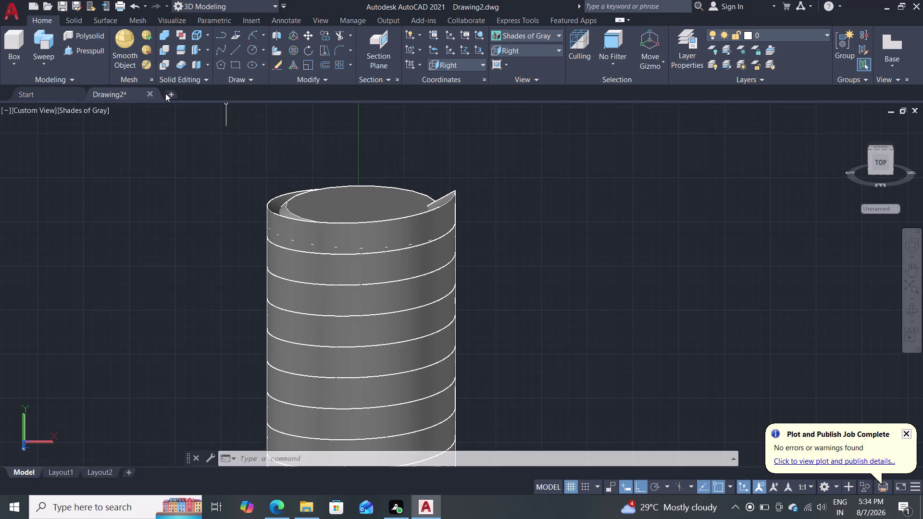
click(74, 22)
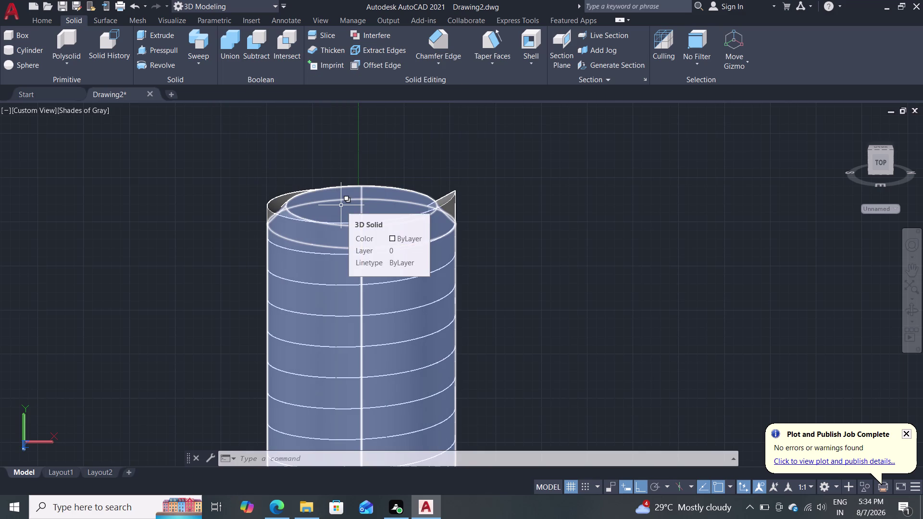
click(255, 46)
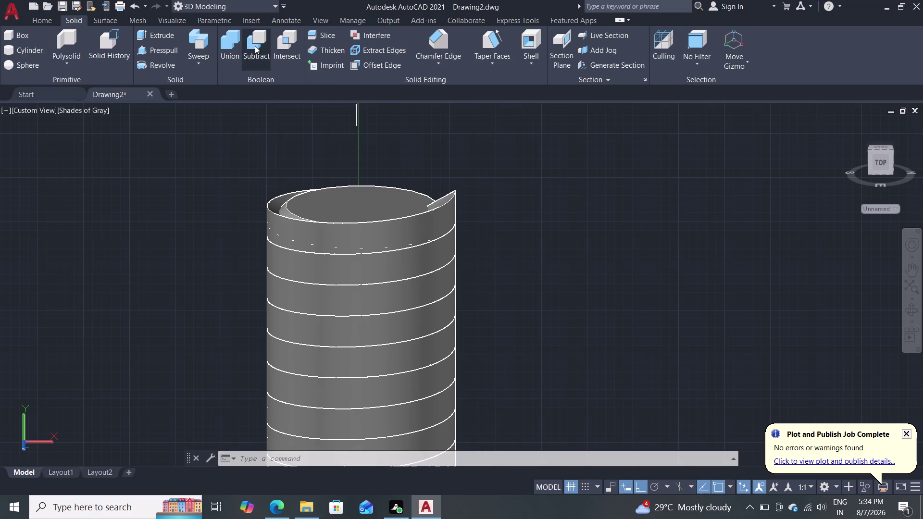
Subtract the helical thread solid from the shank cylinder, picking both via selection cycling.
click(356, 209)
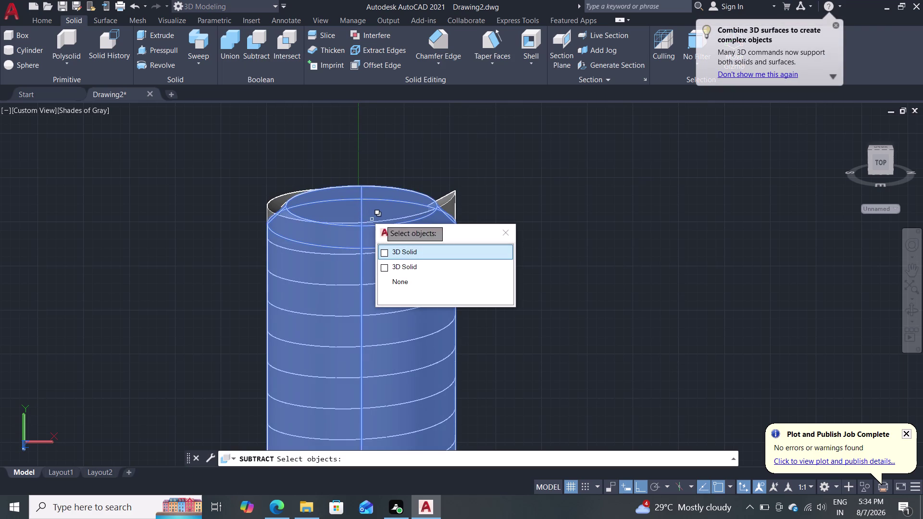
click(446, 256)
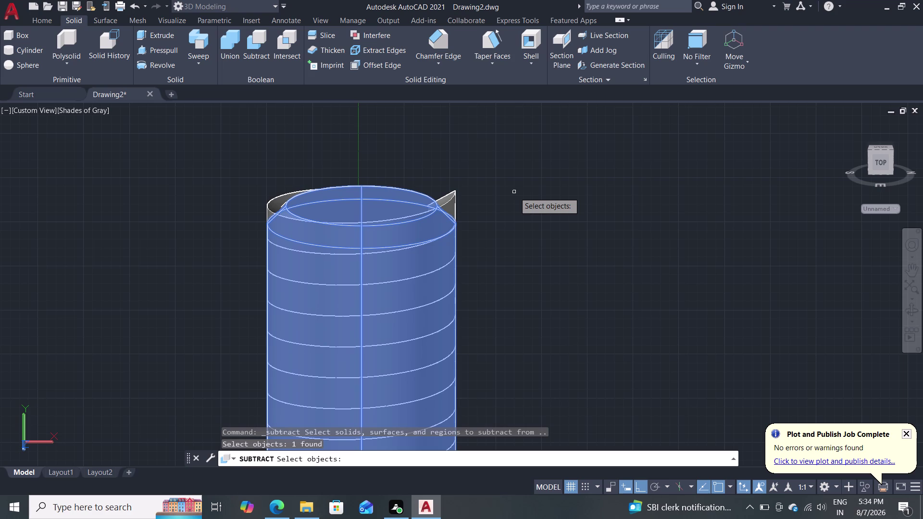
key(Return)
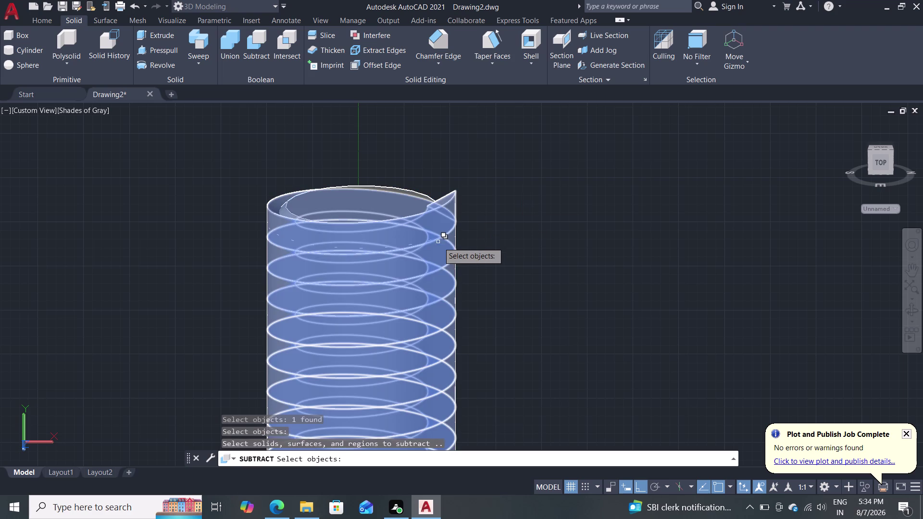
click(437, 240)
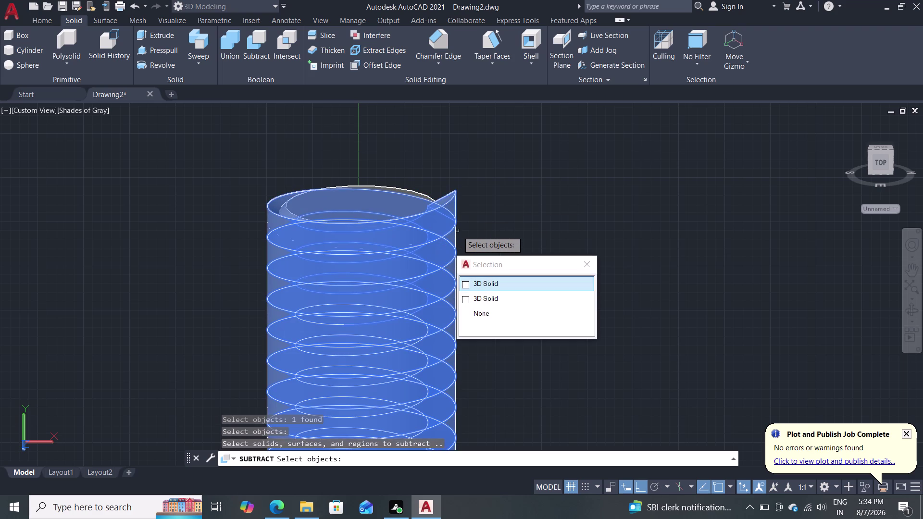
click(494, 283)
key(Return)
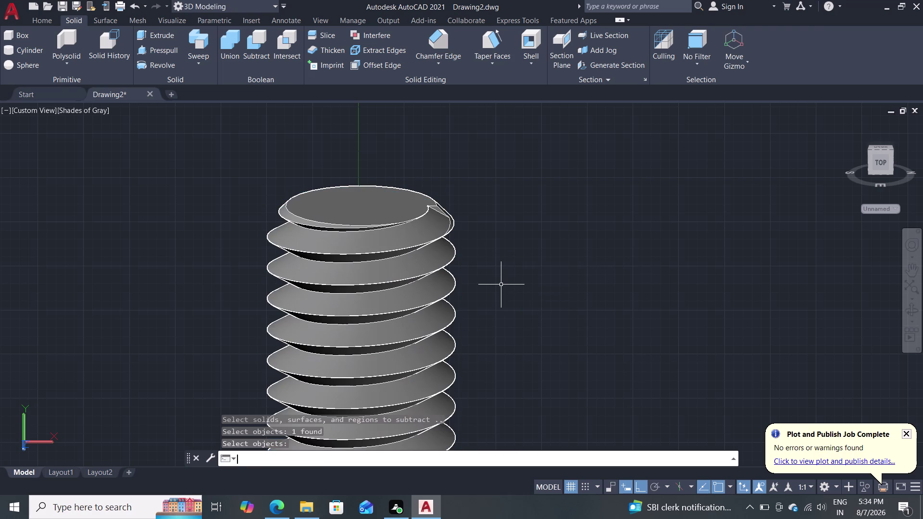
scroll(down, 3)
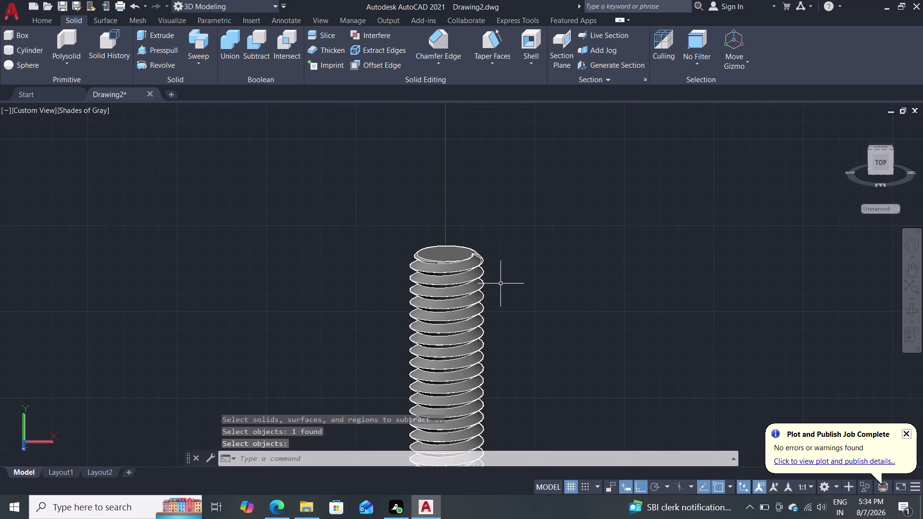
Pan and orbit to view the threaded bolt and its head at an angle.
middle_drag(507, 319, 482, 163)
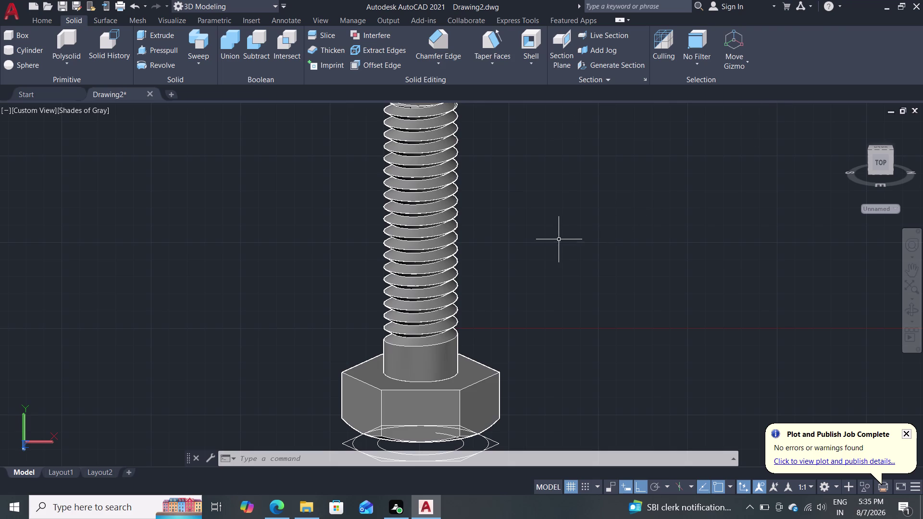
middle_drag(525, 256, 469, 310)
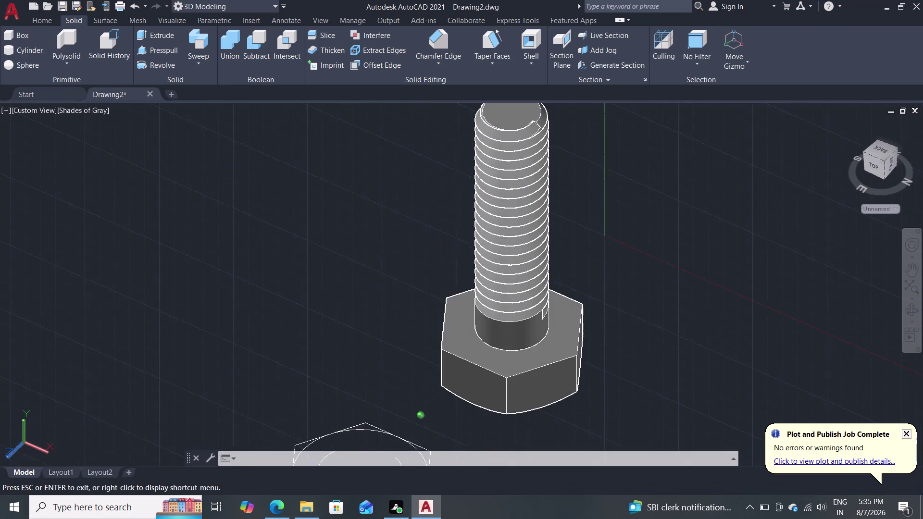
middle_drag(469, 310, 646, 308)
scroll(up, 3)
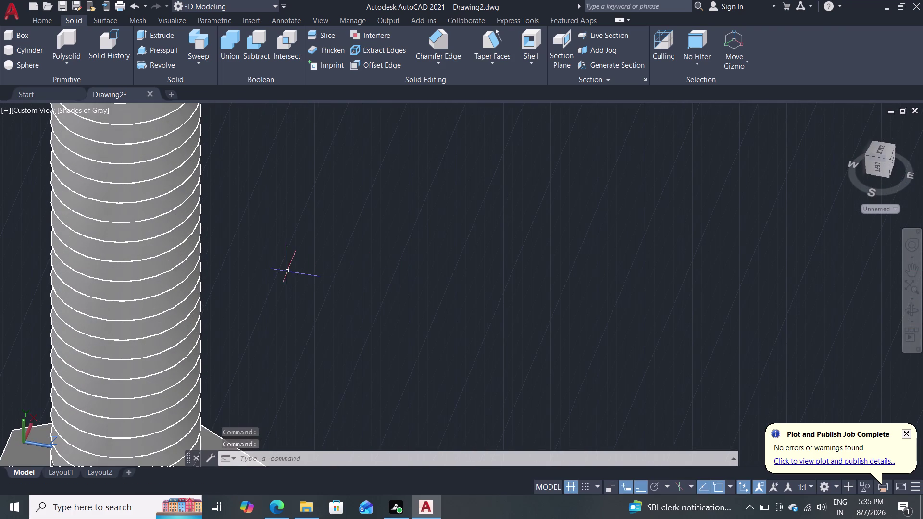
middle_drag(303, 272, 388, 361)
scroll(down, 3)
scroll(up, 3)
scroll(down, 3)
scroll(up, 3)
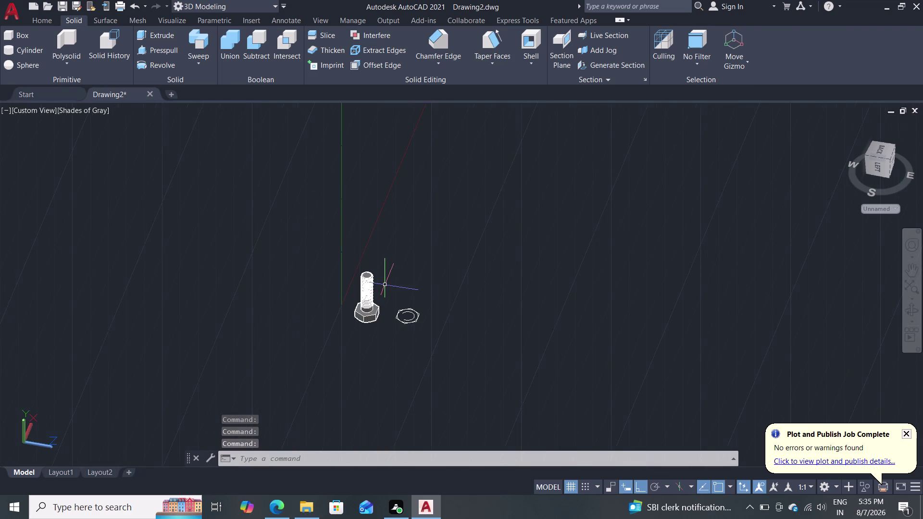
Zoom in for a close look along the threaded shank, then repeat Subtract.
scroll(up, 3)
scroll(up, 3)
scroll(up, 3)
middle_drag(360, 268, 363, 286)
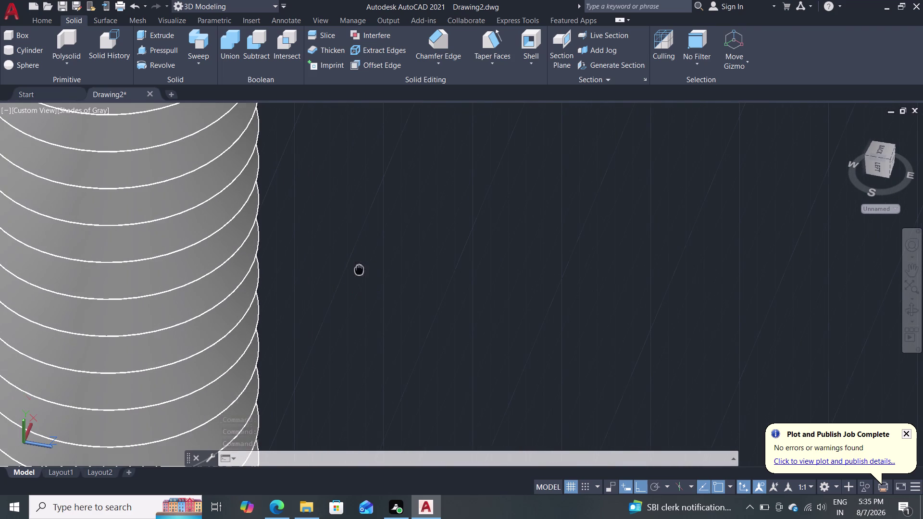
middle_drag(364, 287, 377, 334)
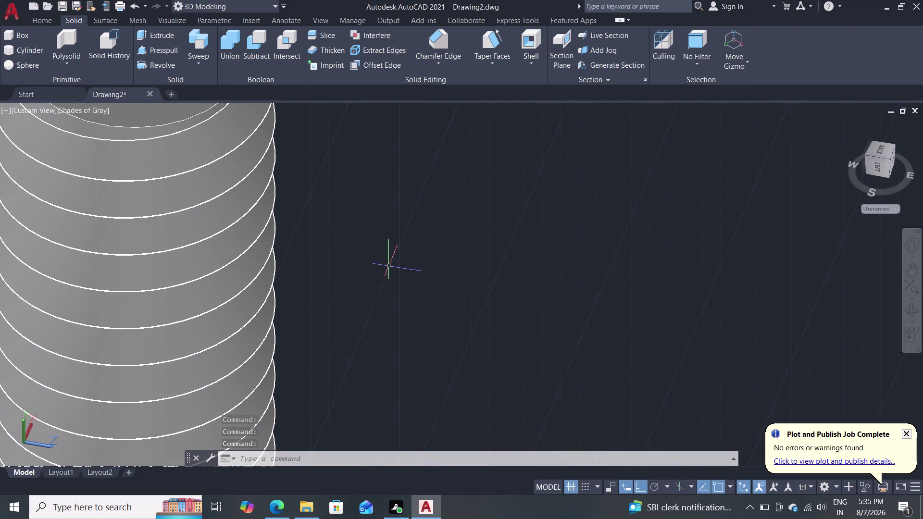
scroll(down, 3)
scroll(down, 3)
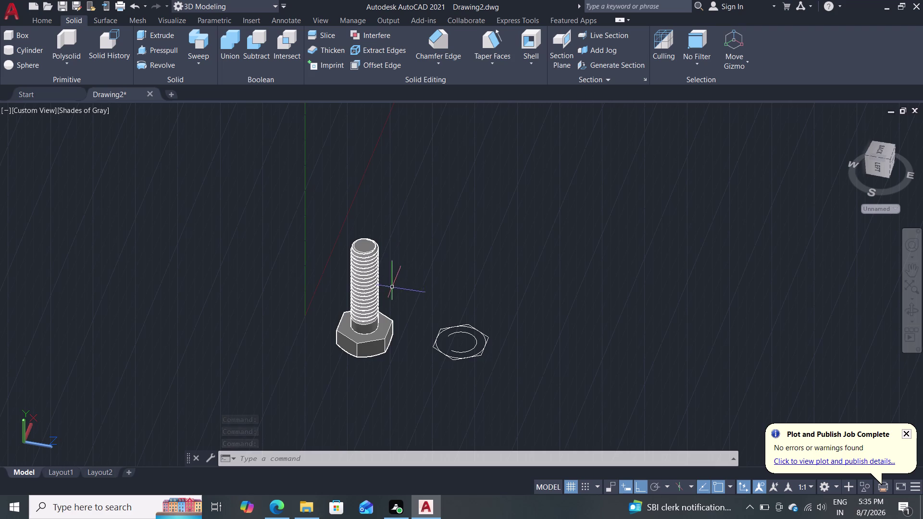
middle_drag(411, 310, 419, 268)
scroll(up, 3)
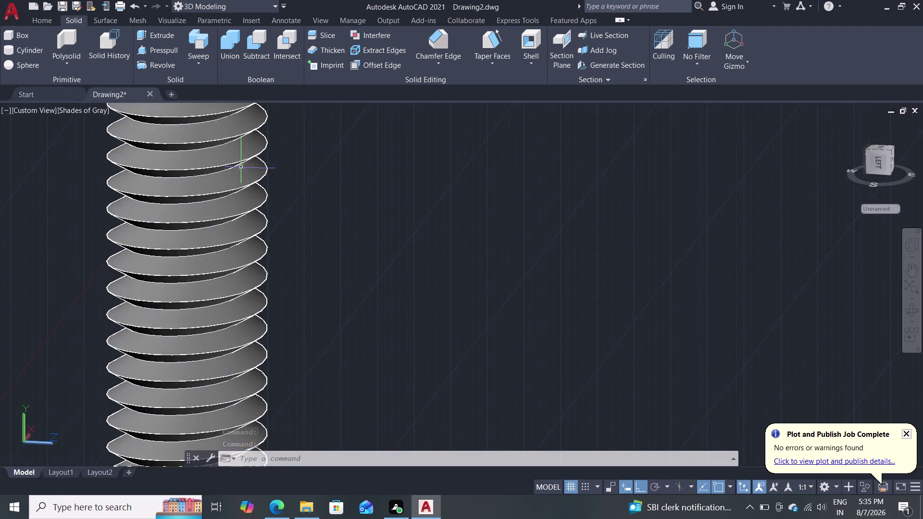
key(space)
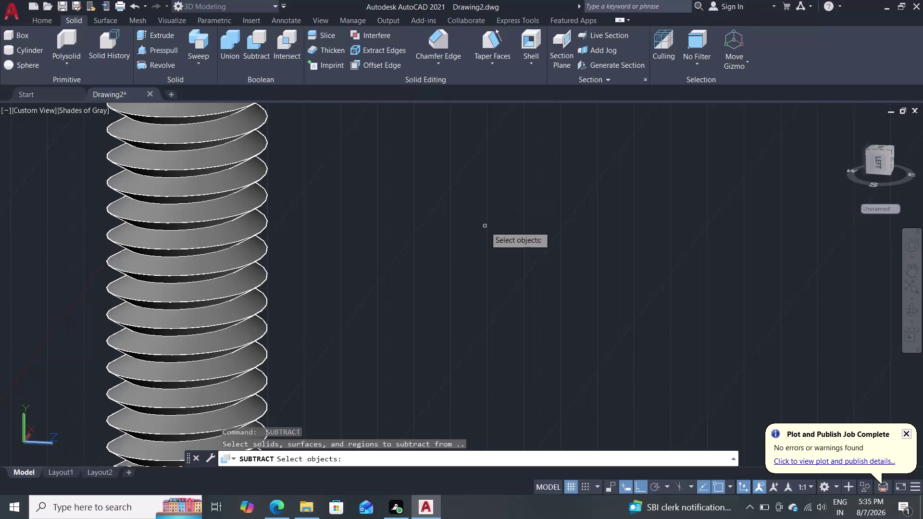
Cancel the repeated subtraction and bring the bolt and nut outline into view.
scroll(down, 3)
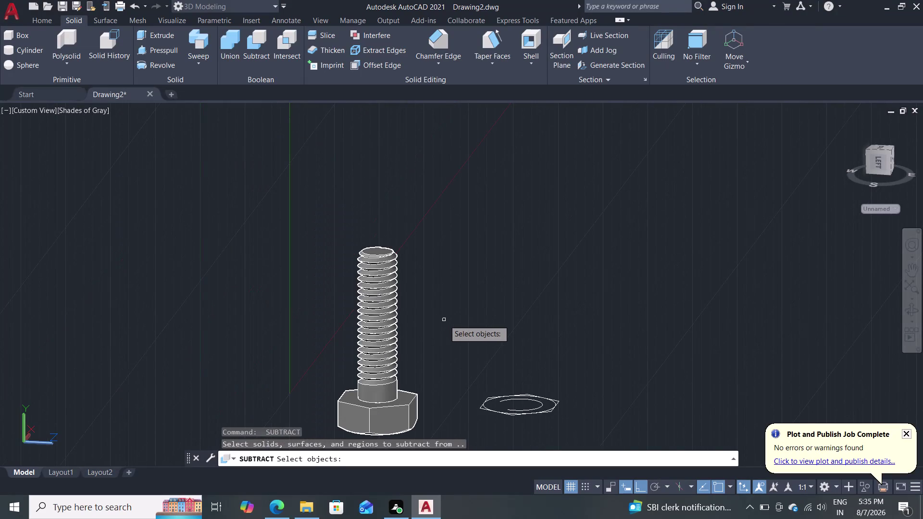
key(Escape)
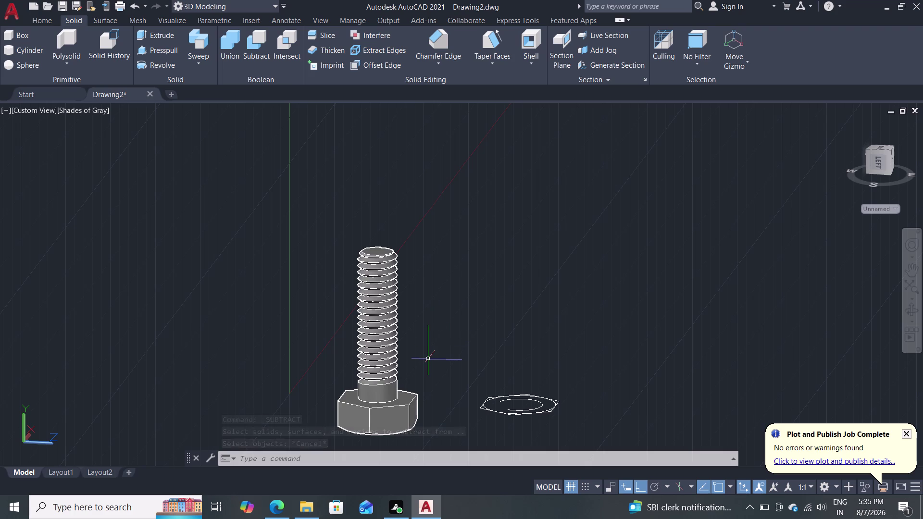
scroll(up, 3)
middle_drag(433, 353, 446, 312)
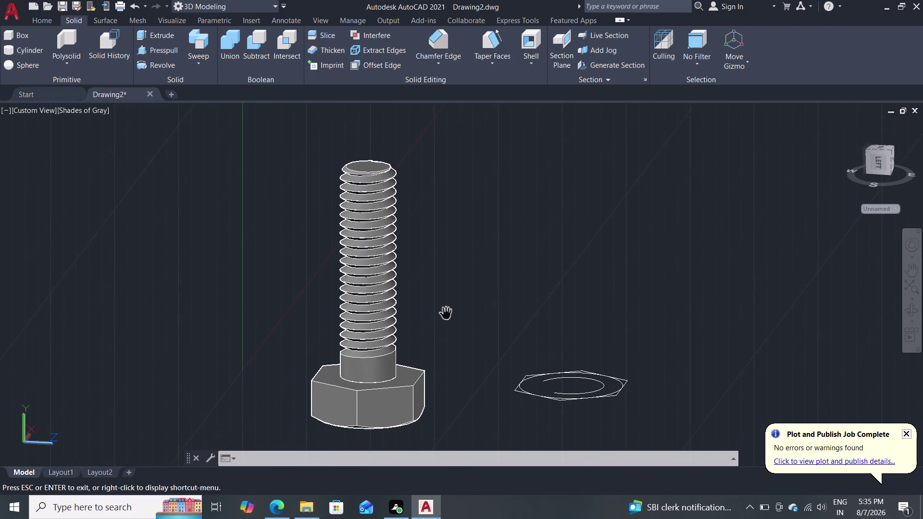
scroll(up, 3)
scroll(down, 3)
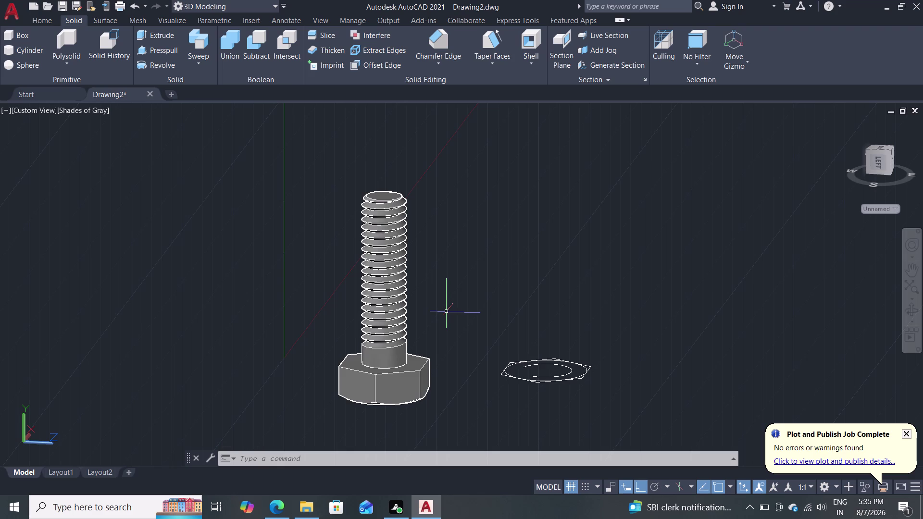
Orbit the model to look at the thread from below.
scroll(up, 3)
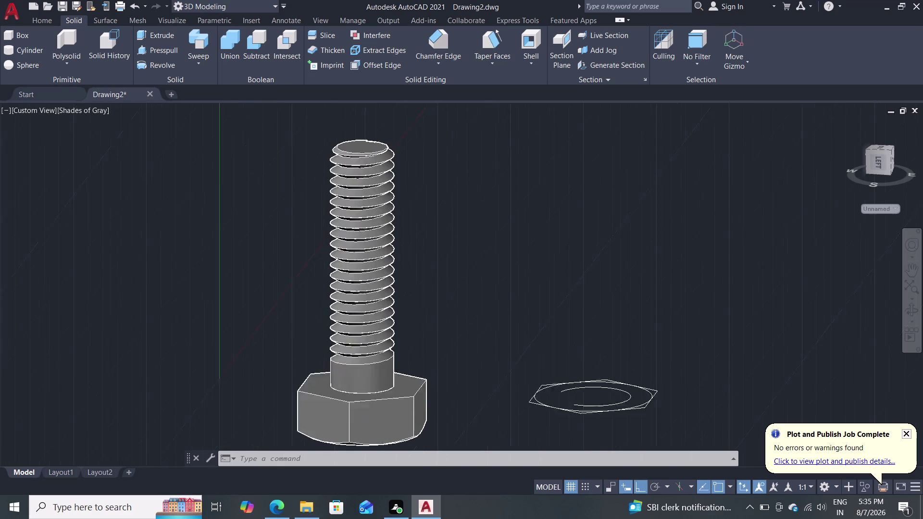
middle_drag(434, 311, 380, 326)
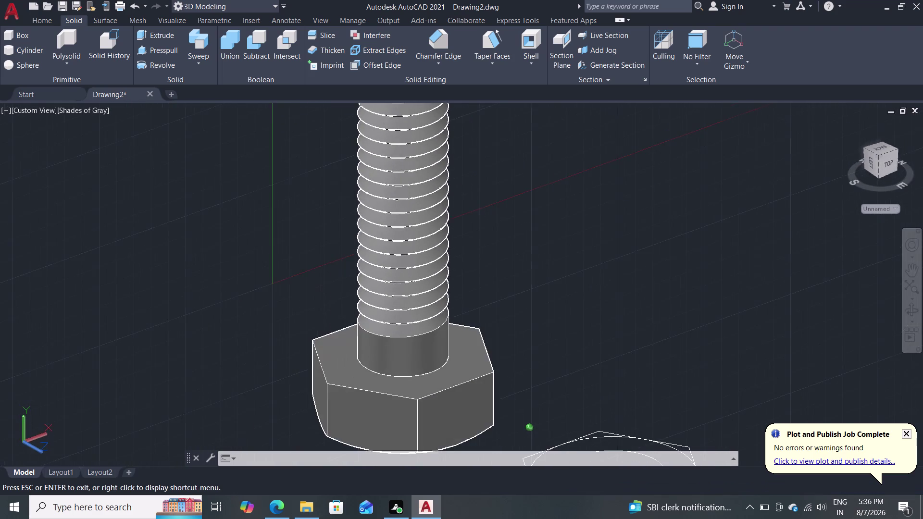
middle_drag(380, 327, 545, 320)
scroll(up, 3)
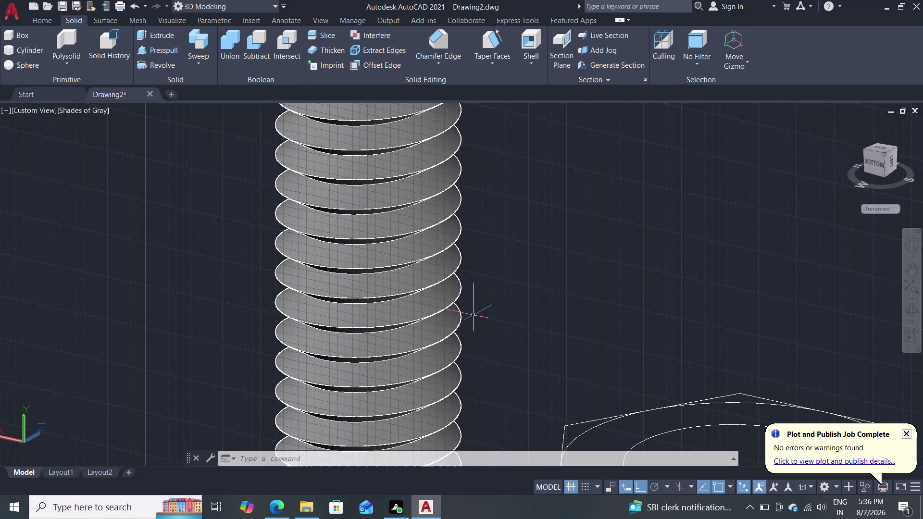
Return to the Home tab and zoom in and out to review the bolt and nut outline.
click(46, 22)
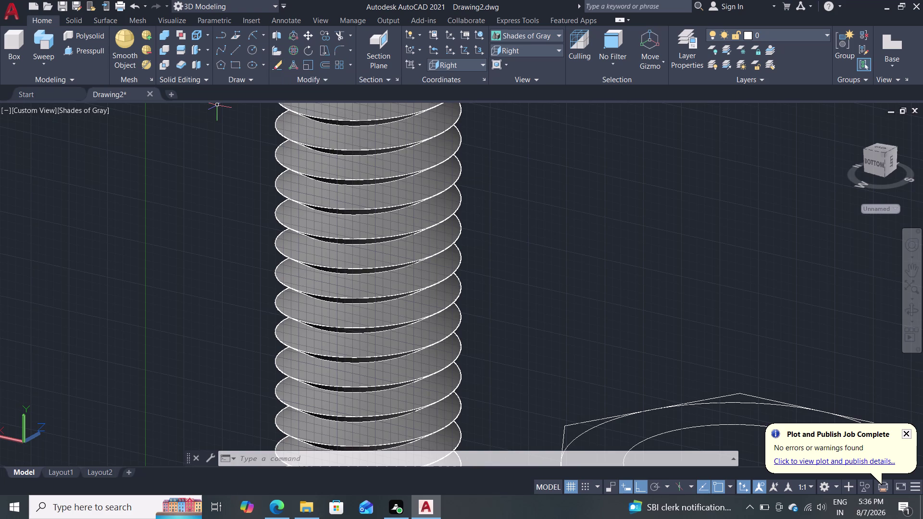
scroll(down, 3)
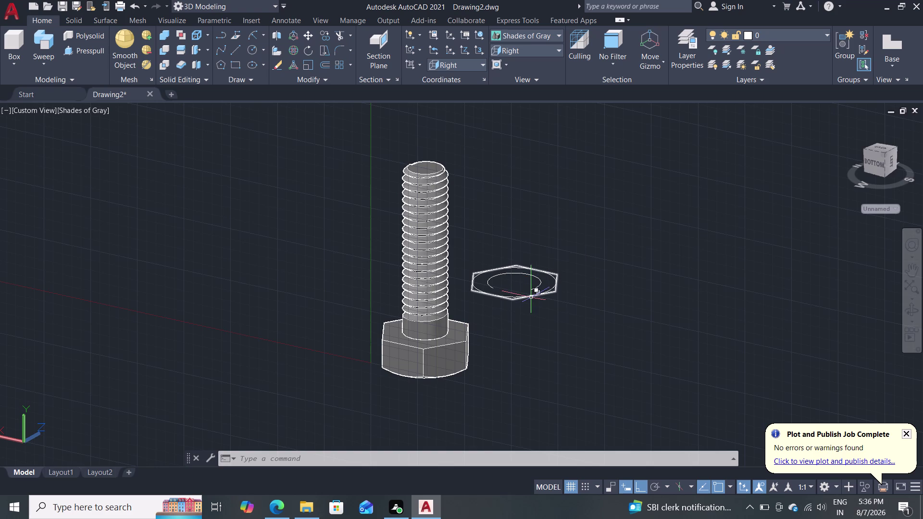
scroll(down, 3)
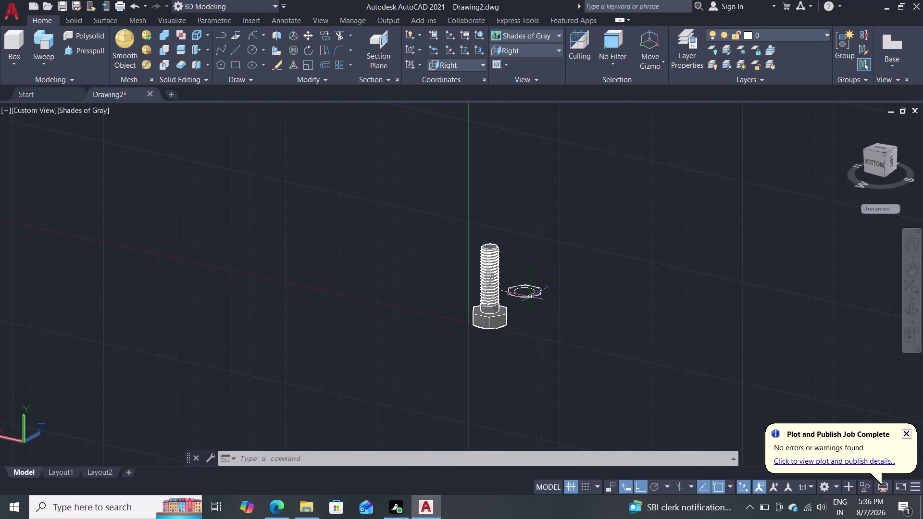
scroll(up, 3)
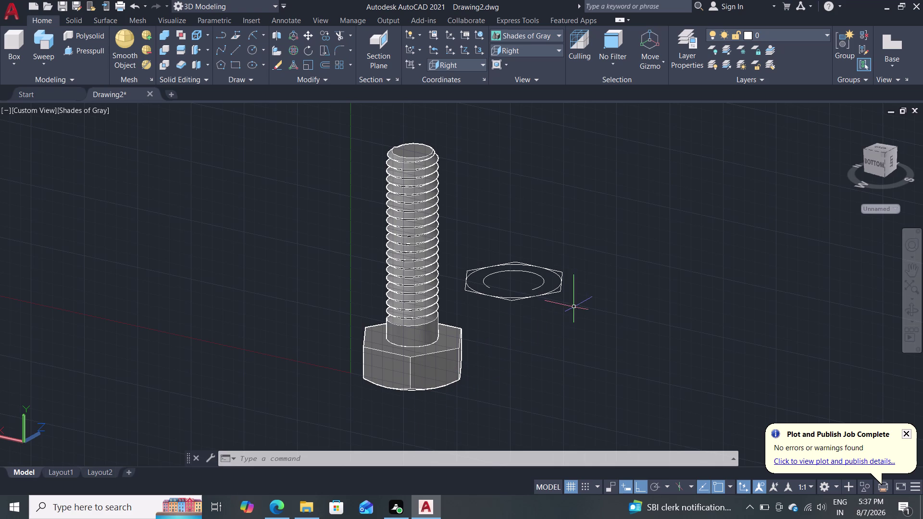
scroll(up, 3)
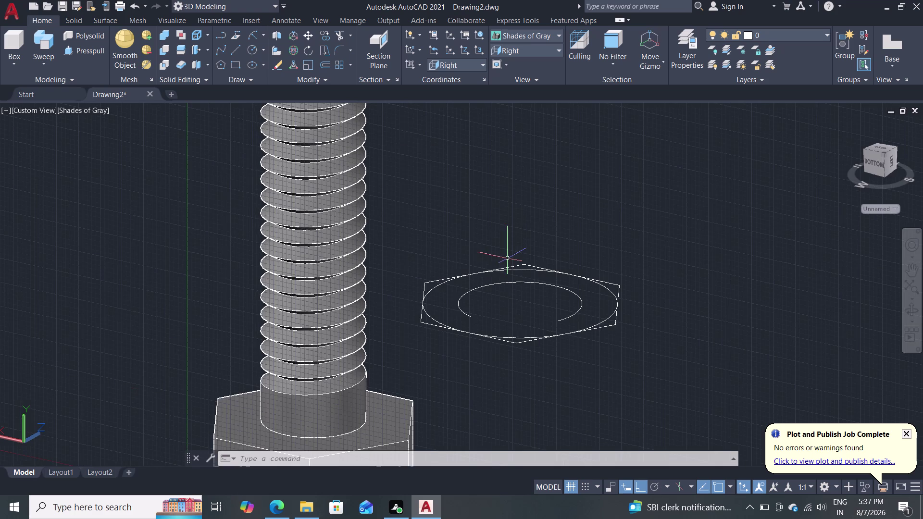
scroll(down, 3)
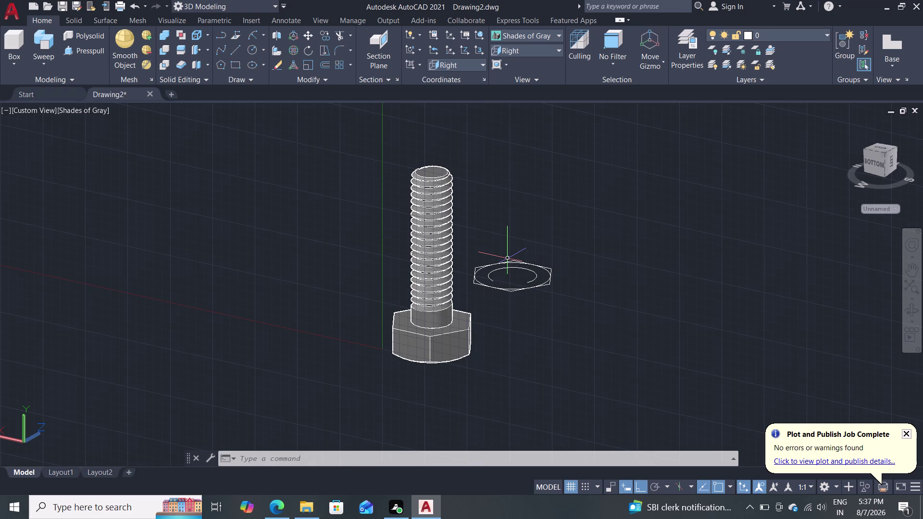
scroll(up, 3)
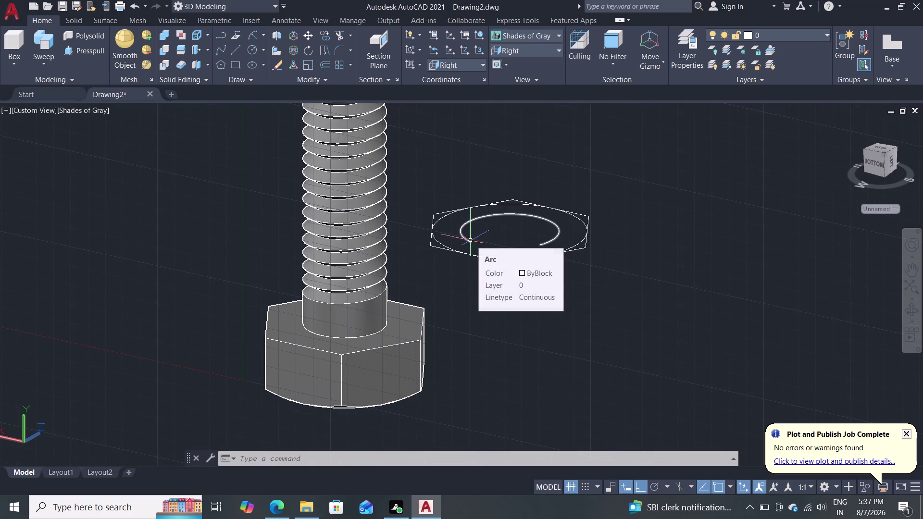
scroll(down, 3)
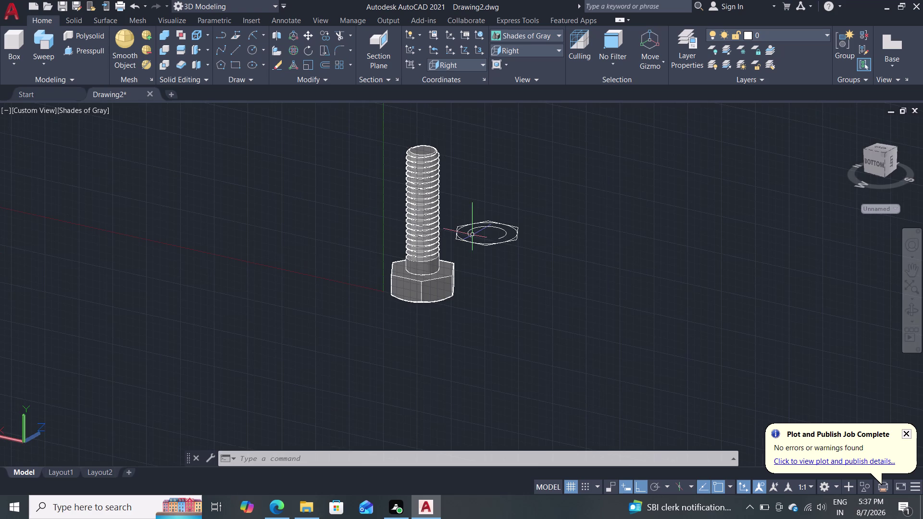
scroll(up, 3)
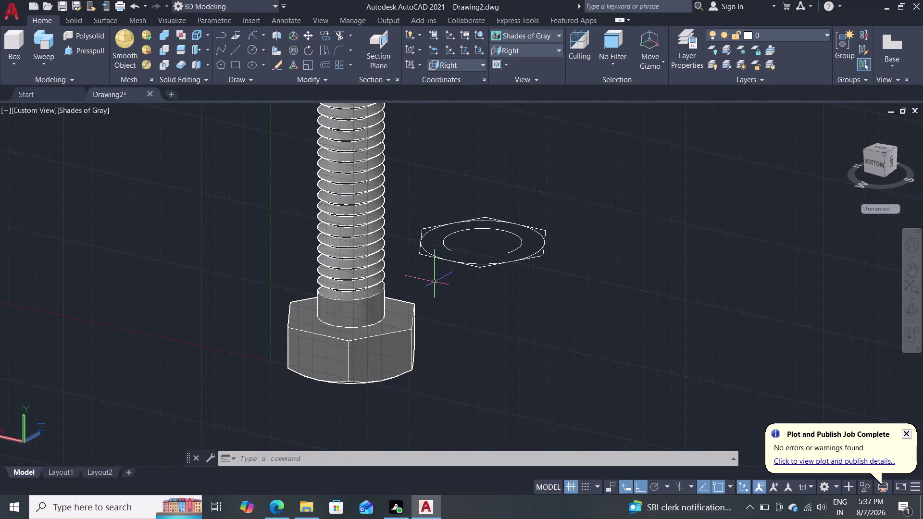
scroll(down, 3)
scroll(up, 3)
middle_drag(449, 208, 446, 255)
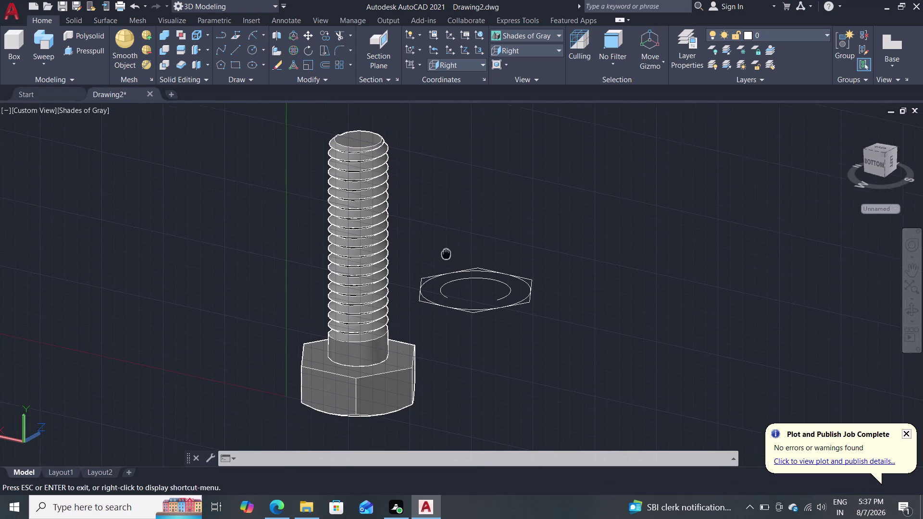
middle_drag(446, 255, 445, 260)
middle_drag(415, 242, 560, 250)
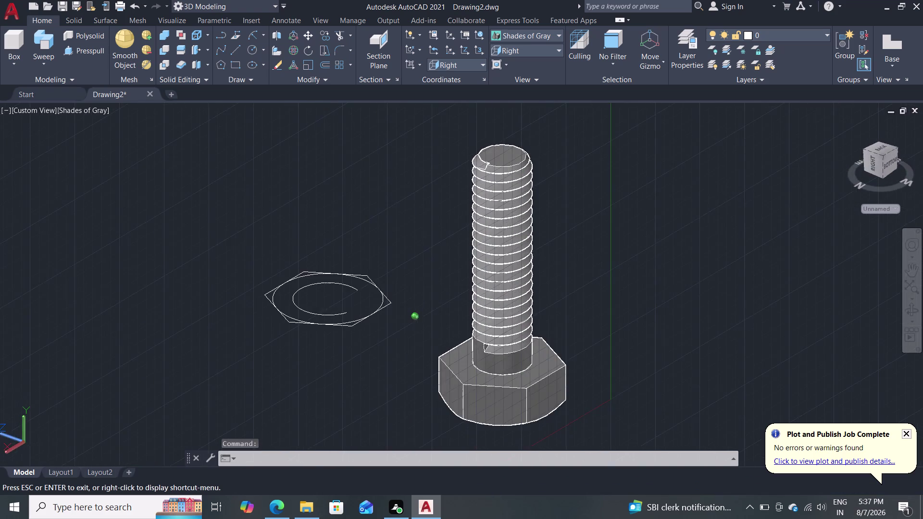
middle_drag(560, 250, 330, 239)
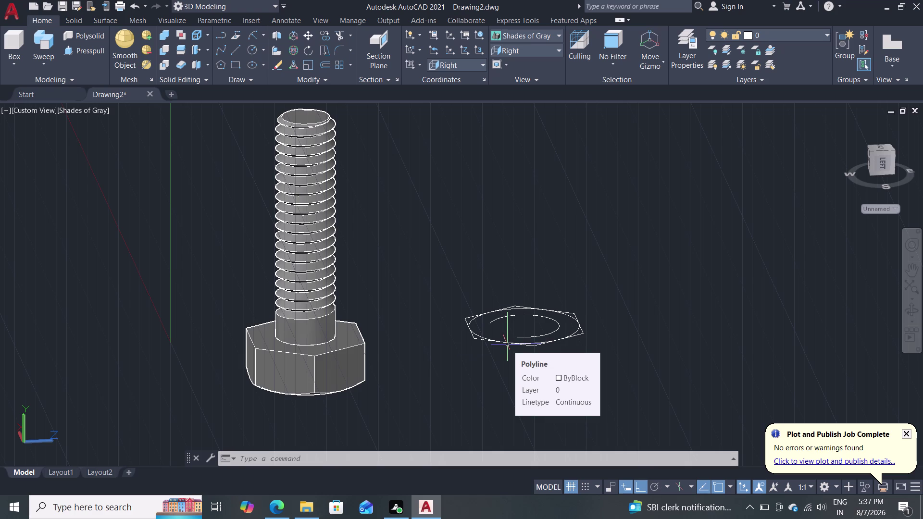
scroll(down, 3)
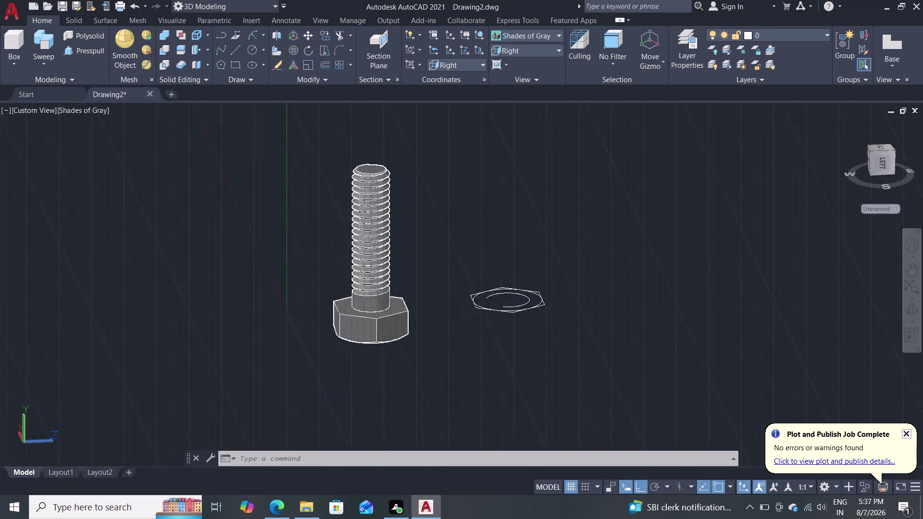
scroll(up, 3)
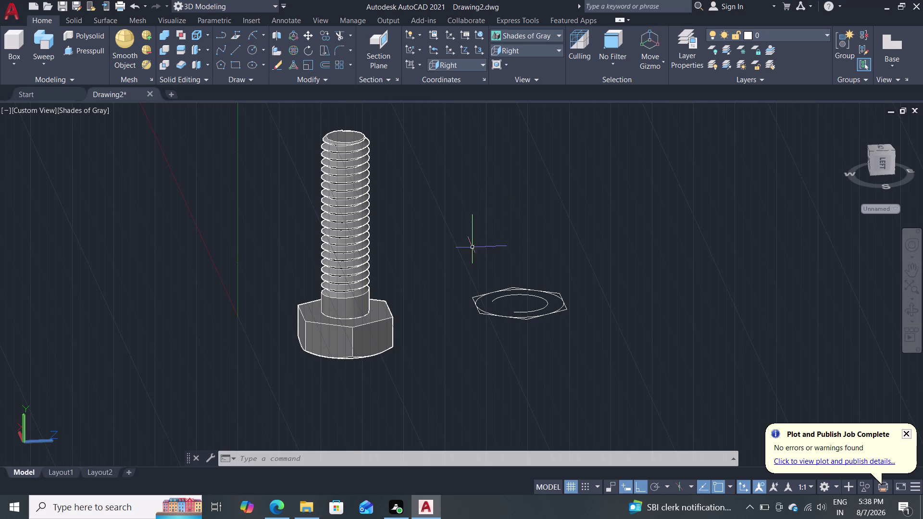
scroll(up, 3)
middle_drag(395, 310, 439, 251)
scroll(up, 3)
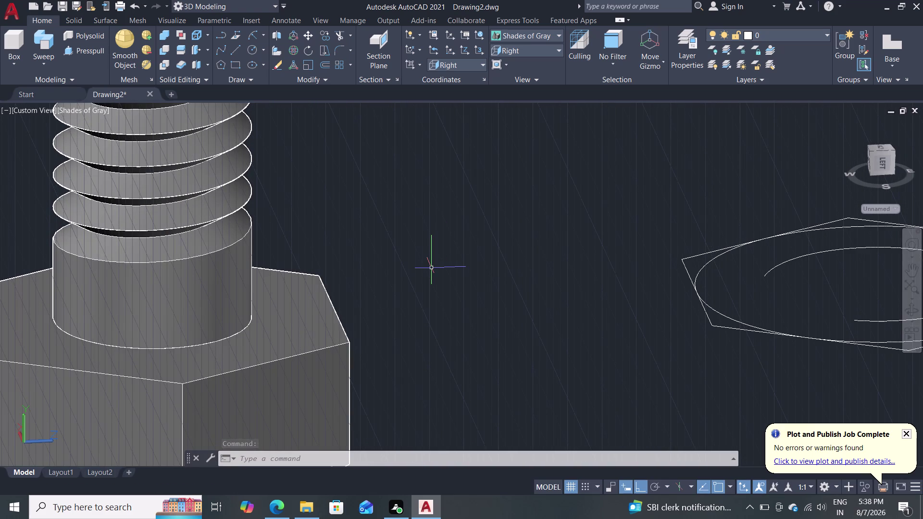
scroll(down, 3)
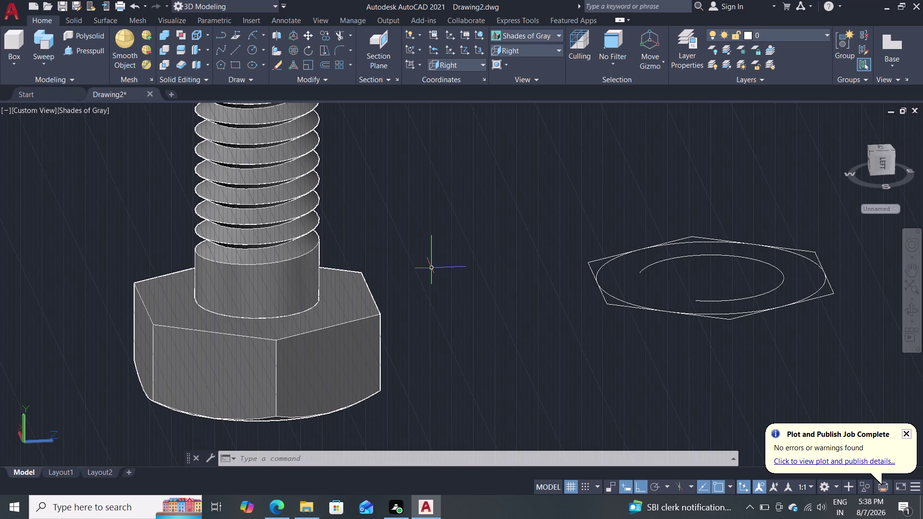
click(453, 252)
click(461, 247)
scroll(down, 3)
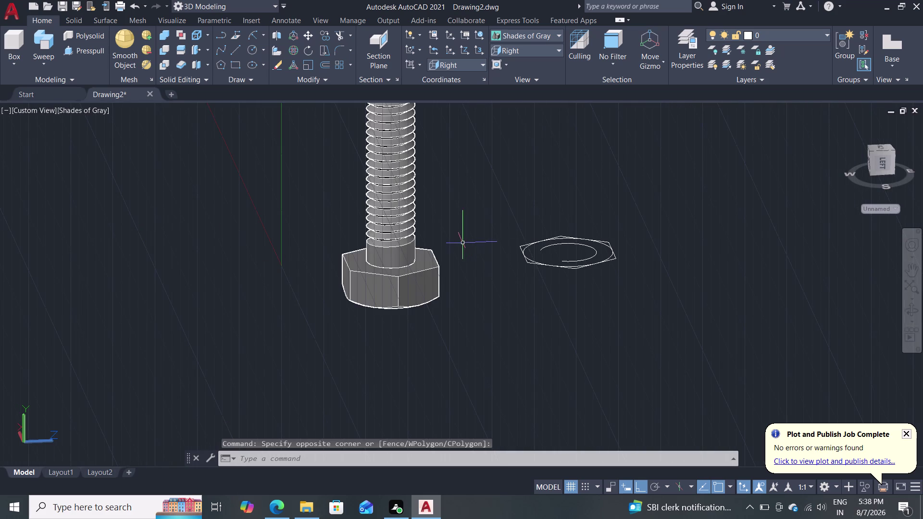
middle_drag(462, 209, 445, 268)
scroll(up, 3)
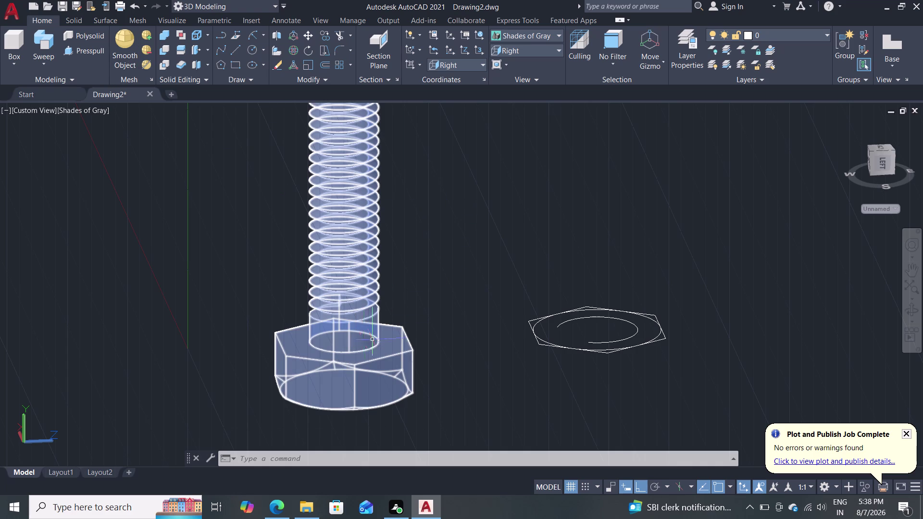
scroll(down, 3)
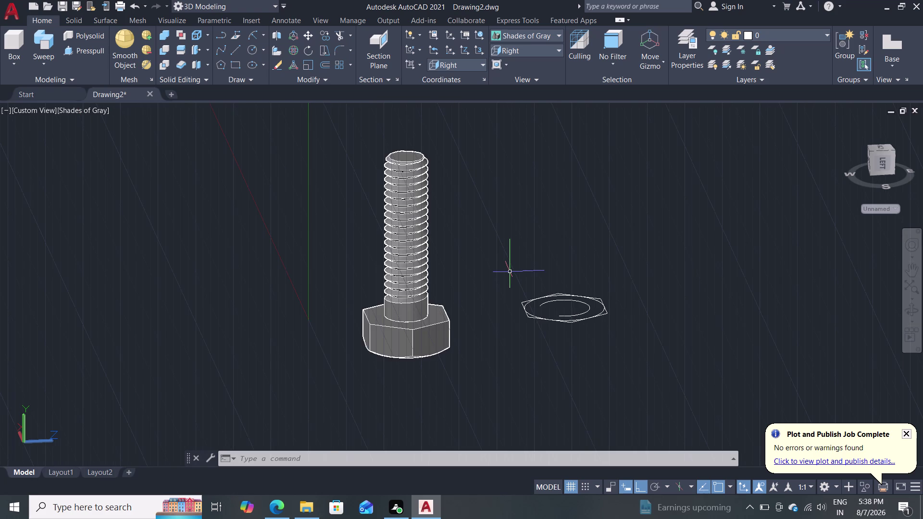
scroll(up, 3)
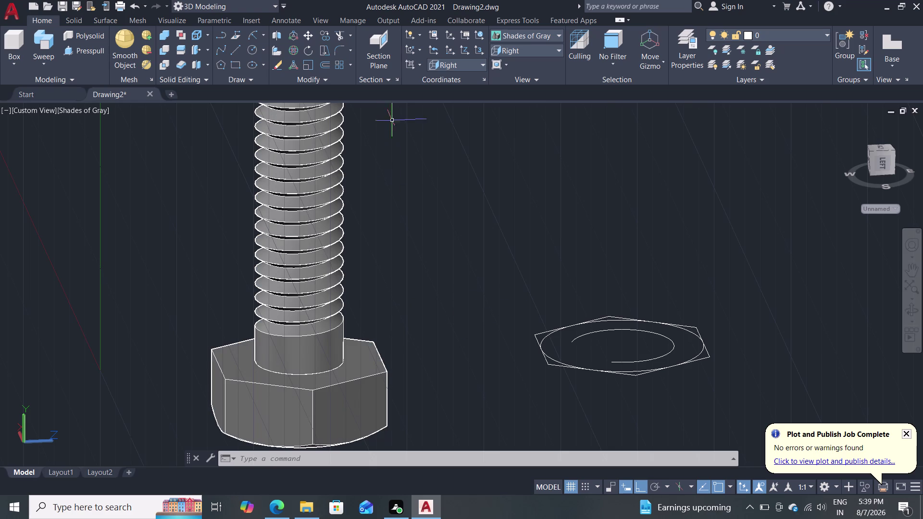
Switch to the Front preset view and pan along the threaded shank.
click(533, 48)
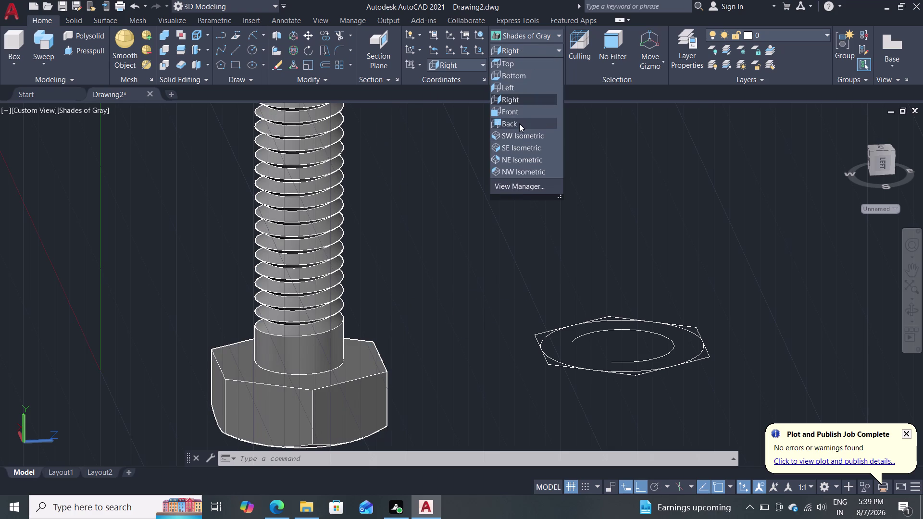
click(524, 112)
scroll(up, 3)
scroll(down, 3)
middle_drag(356, 359, 441, 249)
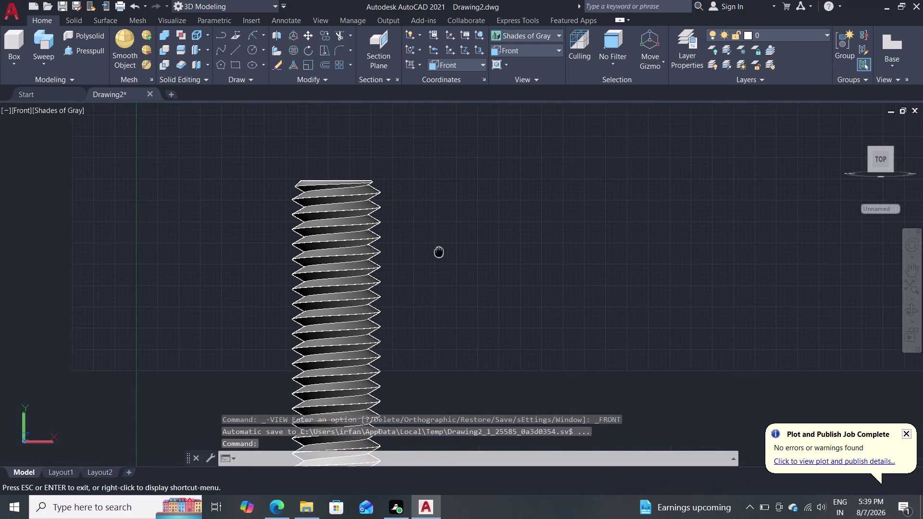
middle_drag(440, 249, 441, 248)
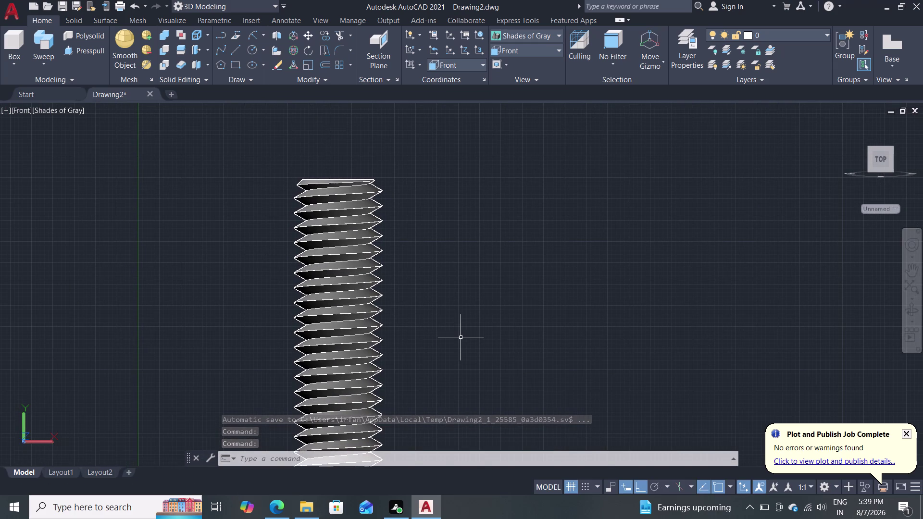
middle_drag(444, 330, 496, 212)
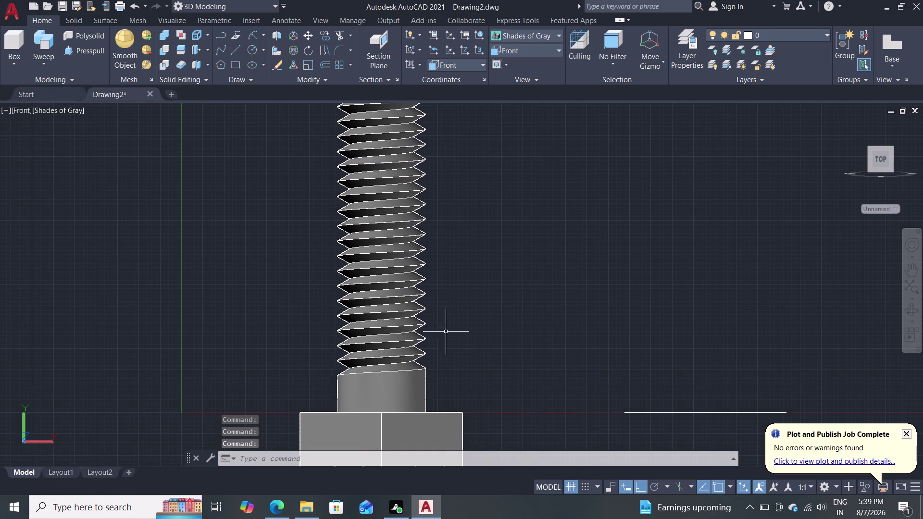
scroll(up, 3)
middle_drag(439, 341, 551, 219)
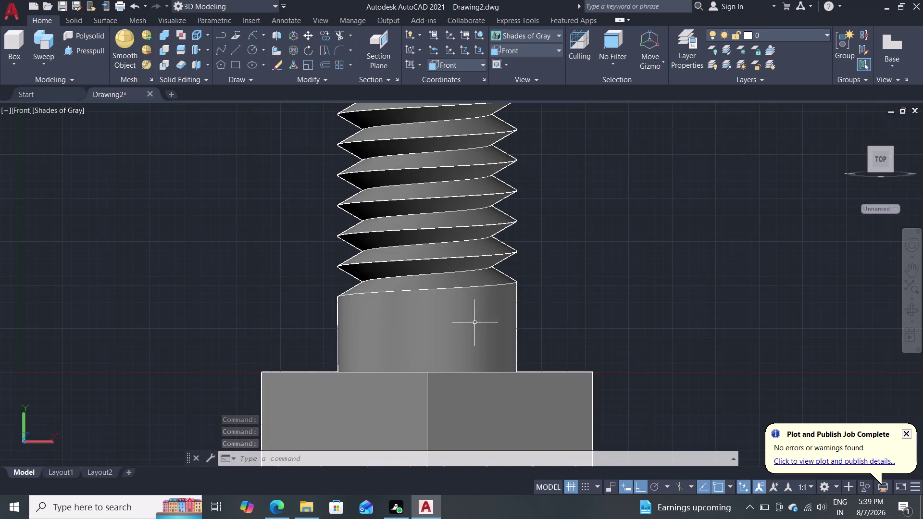
scroll(up, 3)
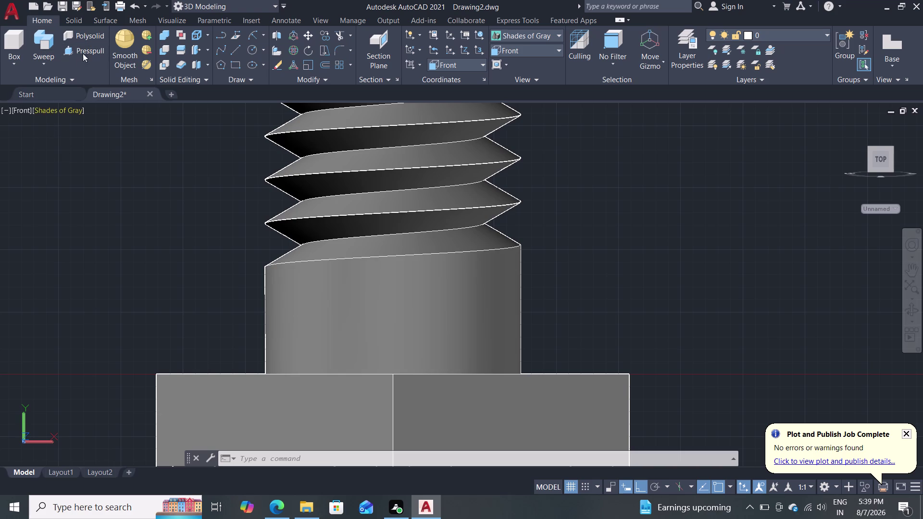
Begin an arc from the shank base to the thread start, then cancel it.
click(263, 34)
click(288, 203)
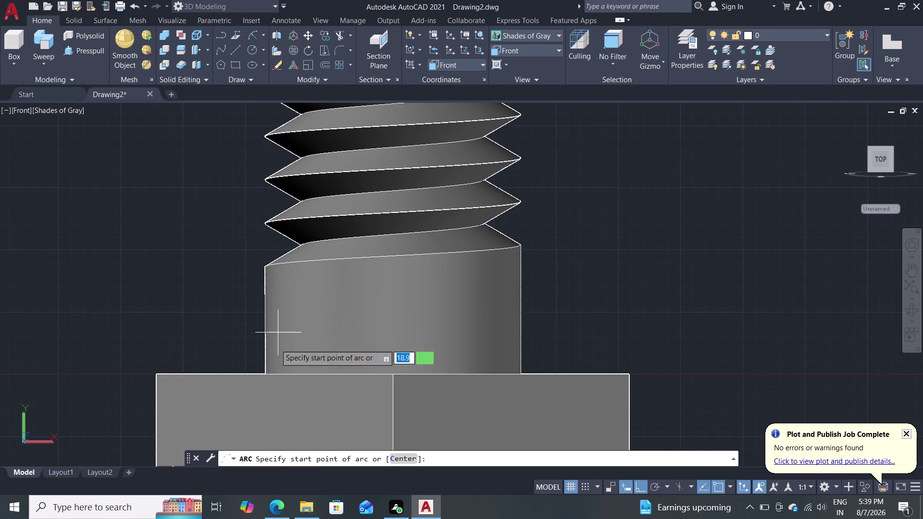
click(265, 370)
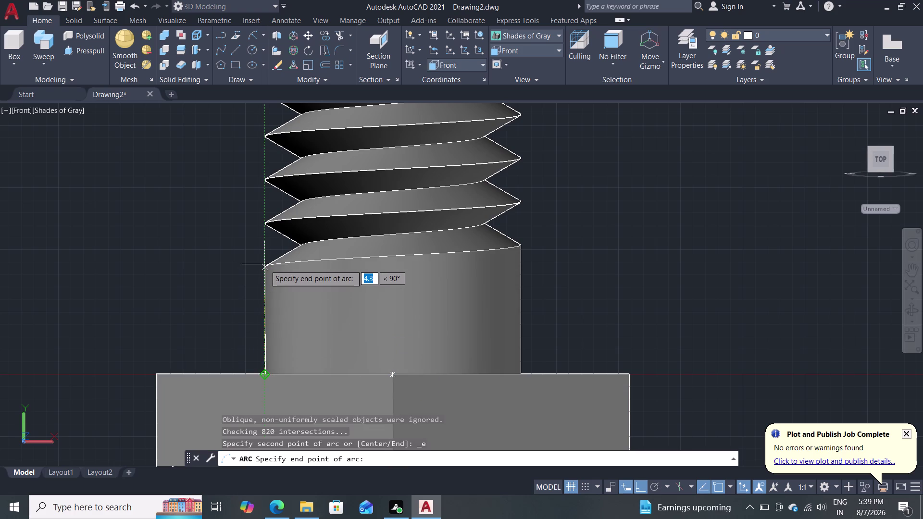
scroll(up, 3)
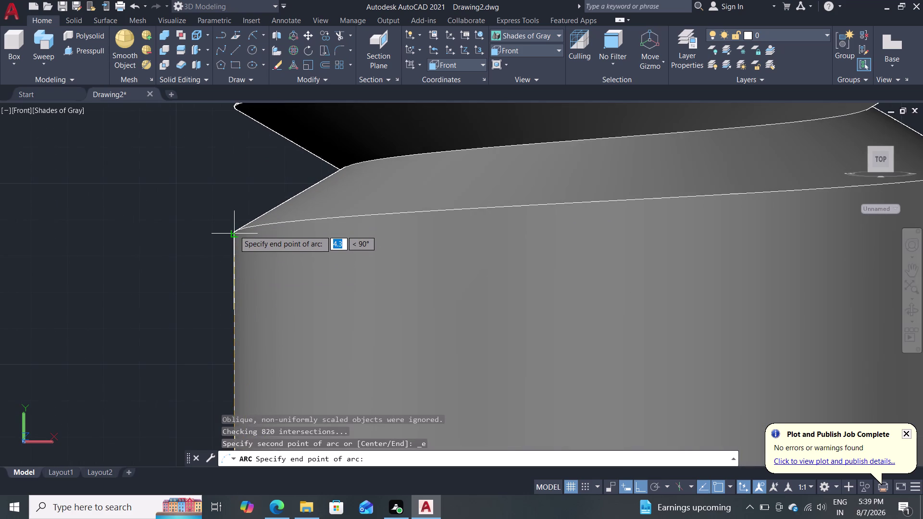
double_click(234, 230)
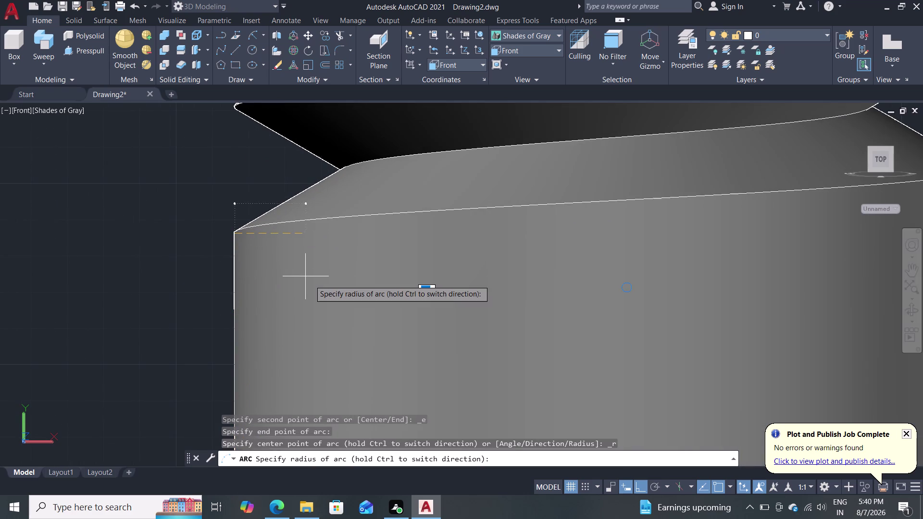
scroll(down, 3)
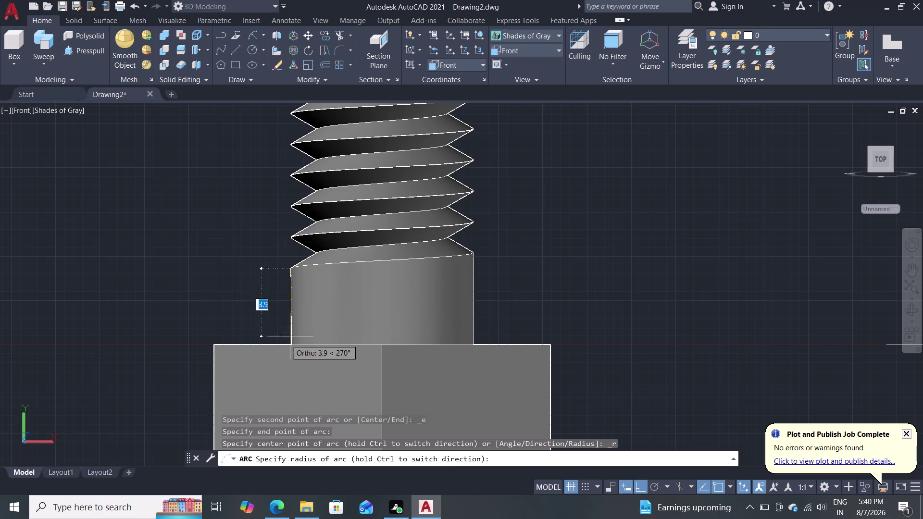
key(Escape)
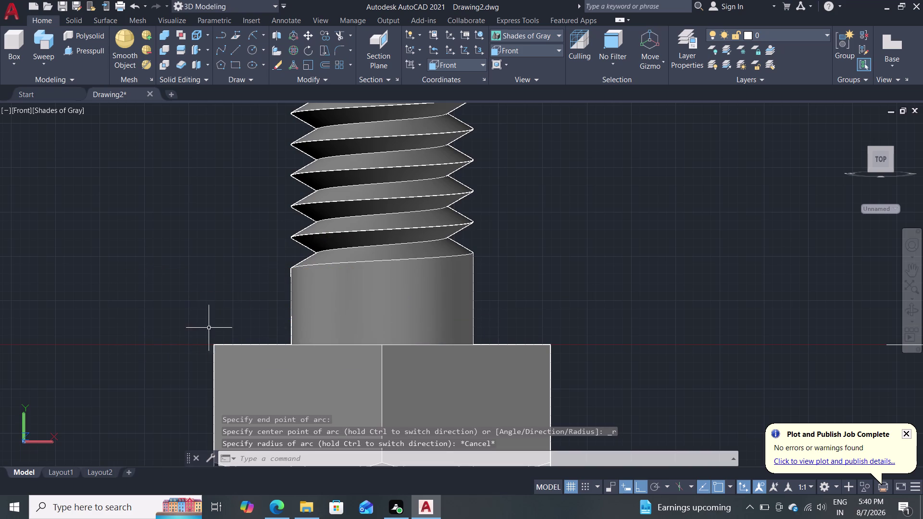
click(539, 30)
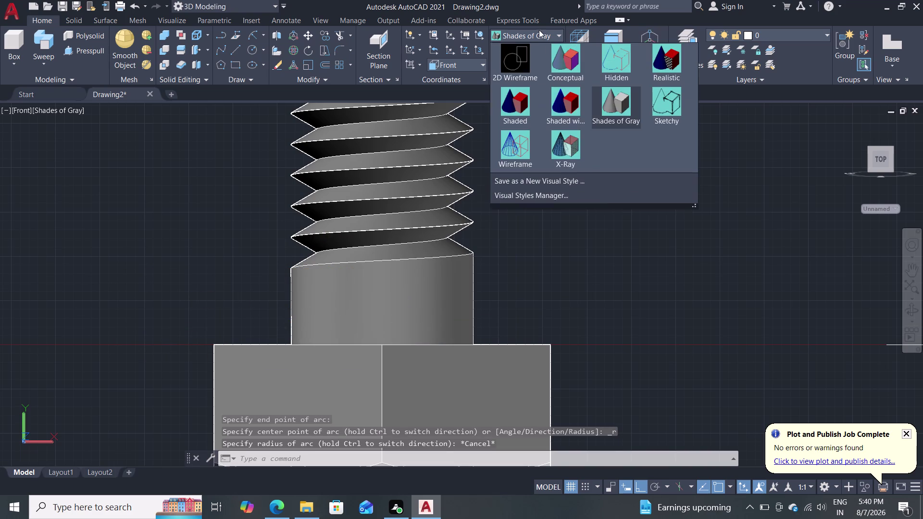
Switch the bolt to 2D Wireframe, pan to the shank base and begin an arc.
double_click(525, 67)
scroll(up, 3)
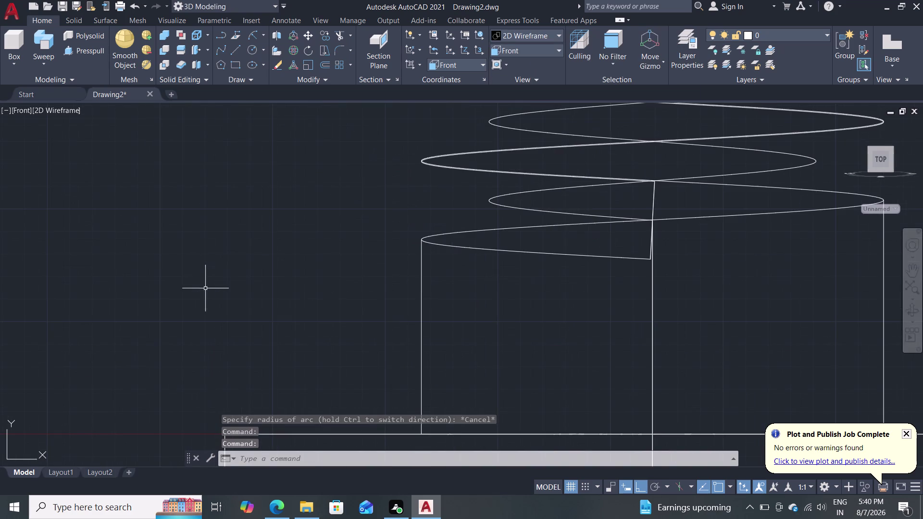
middle_drag(234, 270, 152, 188)
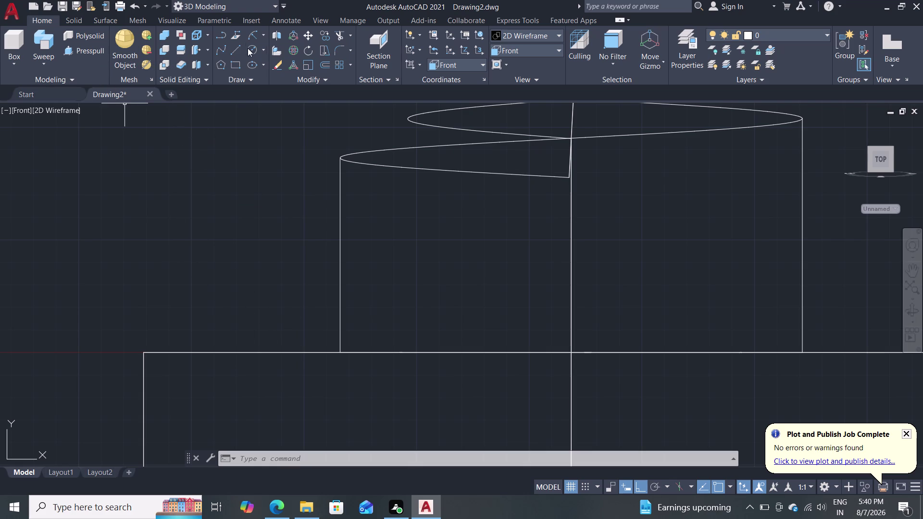
click(250, 35)
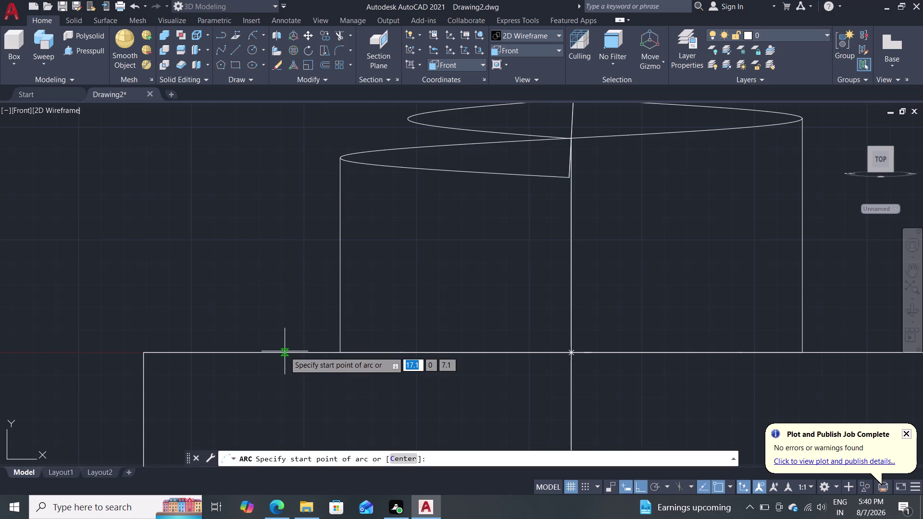
Cancel the pending arc and draw a 2-unit line along the profile's base edge.
key(Escape)
key(l)
key(Return)
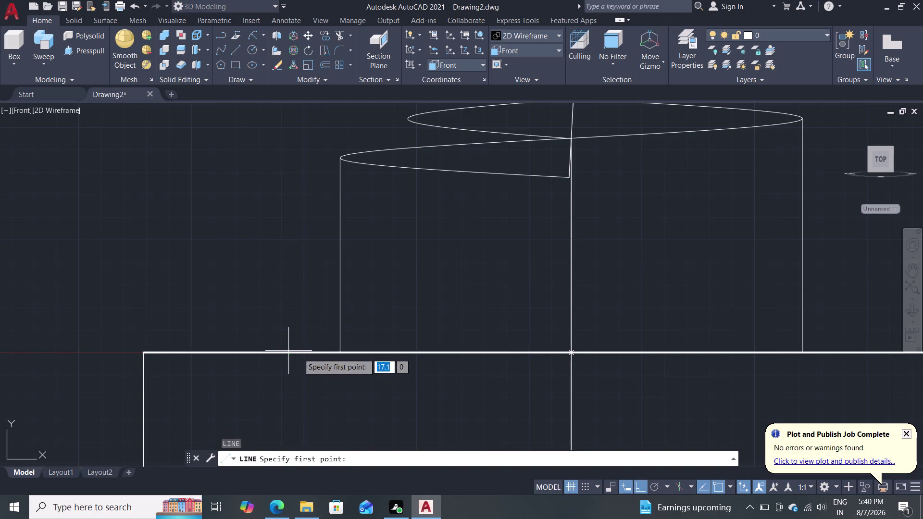
click(339, 353)
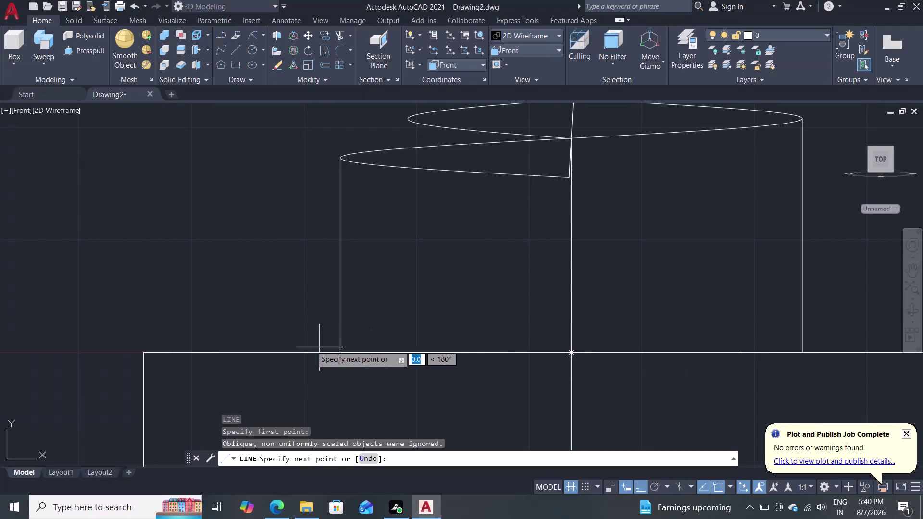
key(2)
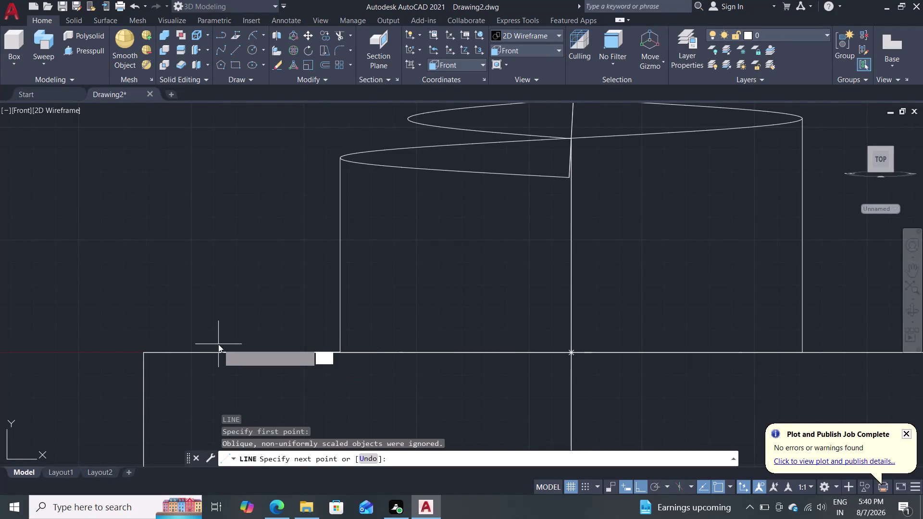
key(Return)
key(Escape)
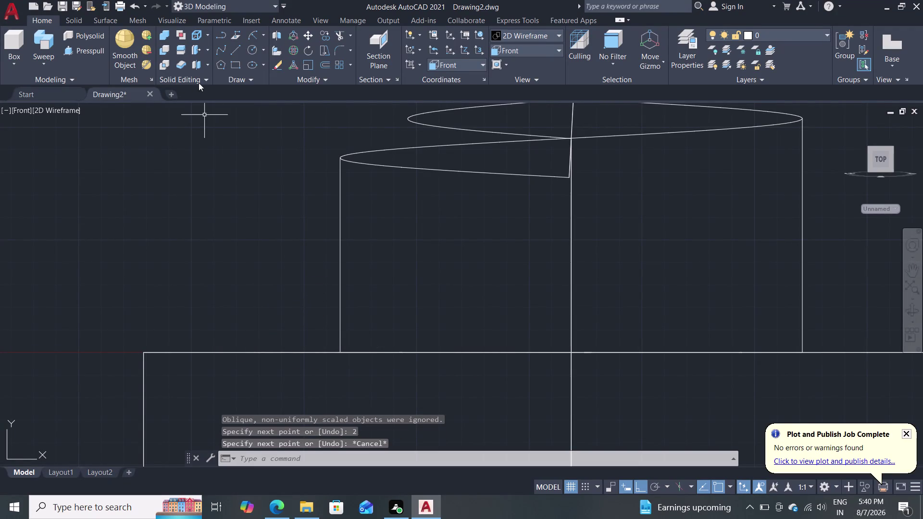
Start a new arc, cancel it, and shift the front view slightly upward.
click(252, 33)
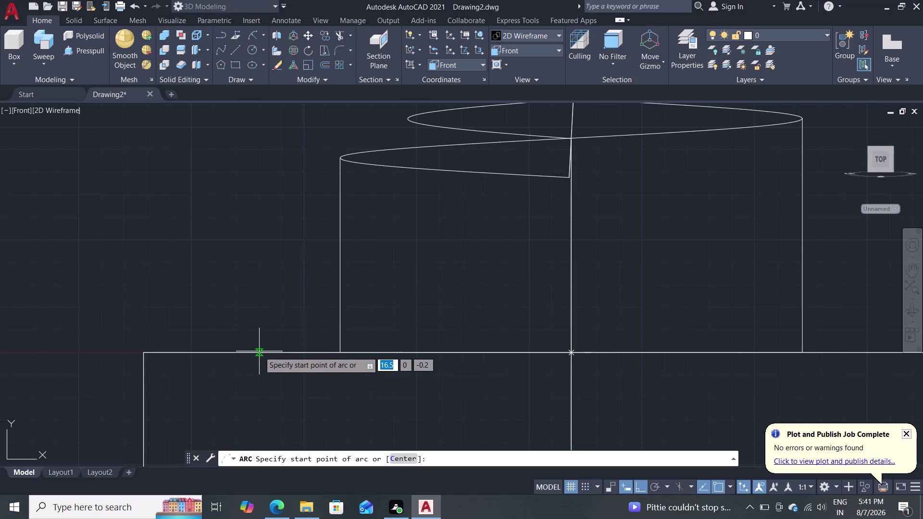
key(Escape)
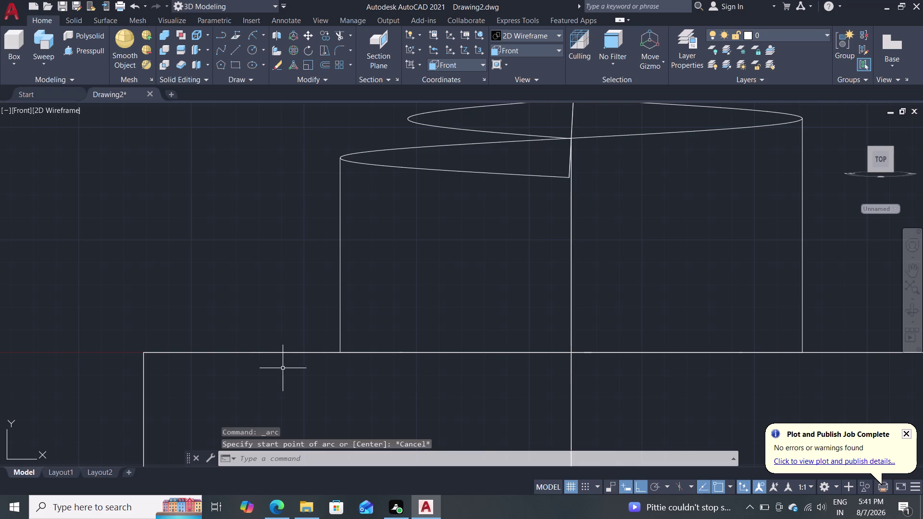
middle_drag(302, 390, 311, 352)
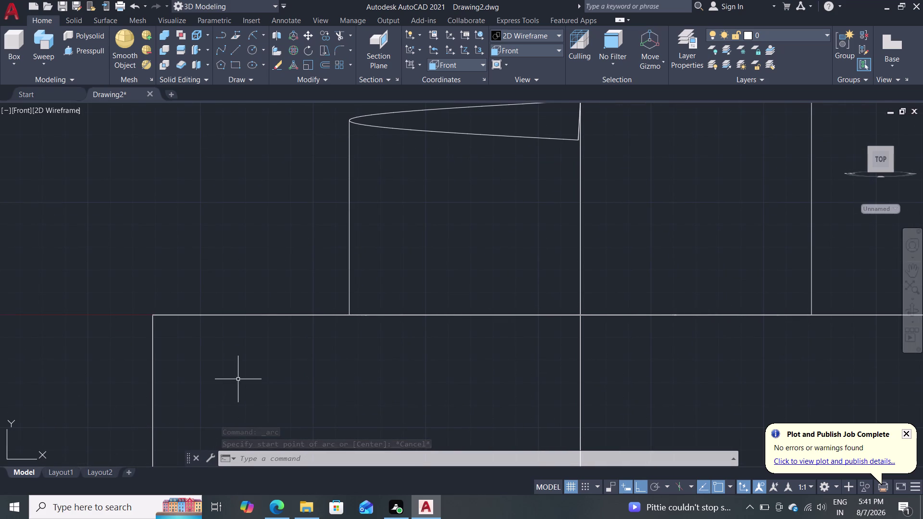
Orbit to the hex head and erase the stray short line beside it.
middle_drag(254, 388, 246, 433)
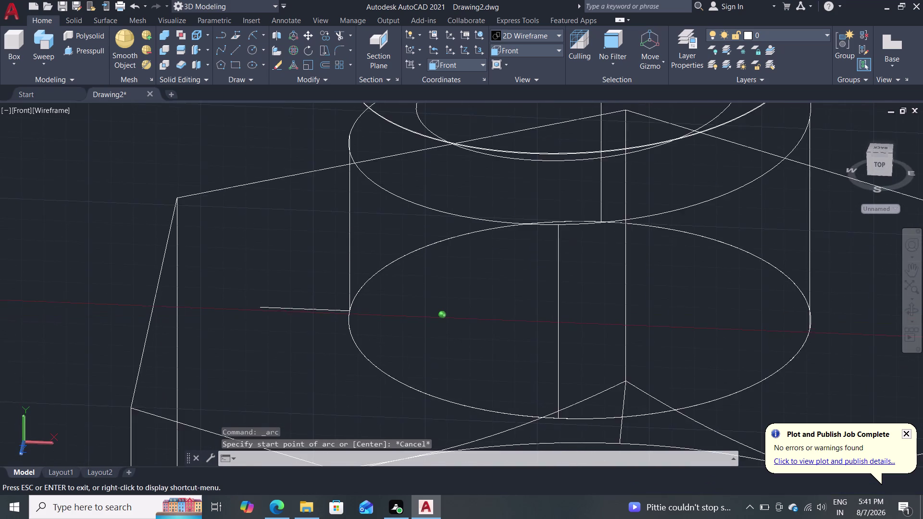
middle_drag(246, 432, 243, 440)
scroll(down, 3)
middle_drag(274, 359, 292, 293)
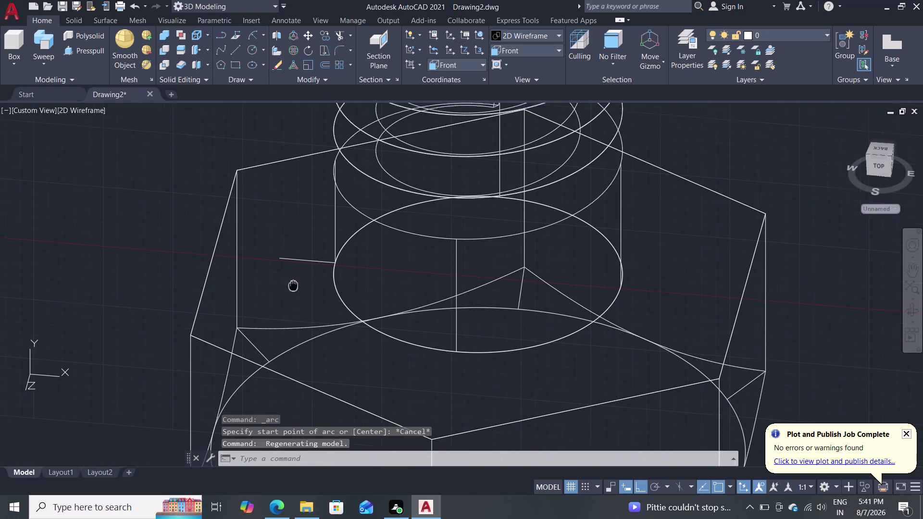
middle_drag(292, 293, 295, 283)
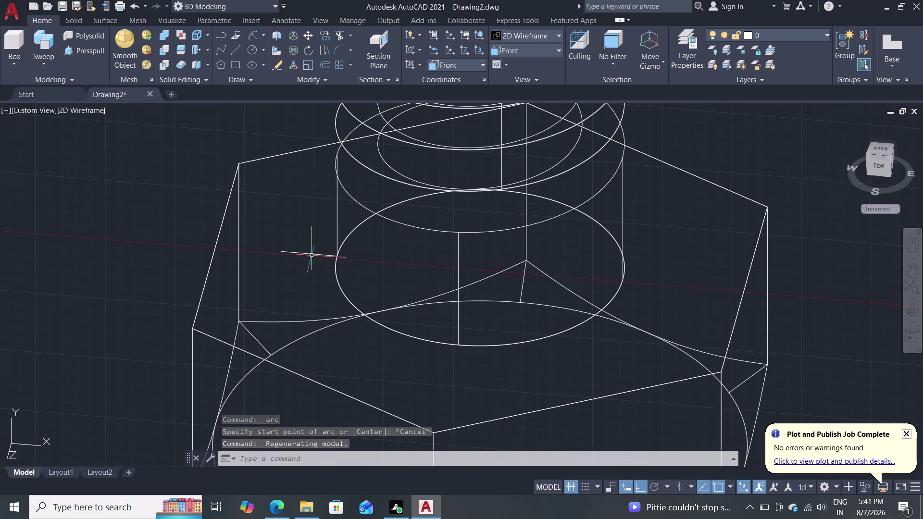
click(313, 252)
double_click(311, 253)
click(311, 254)
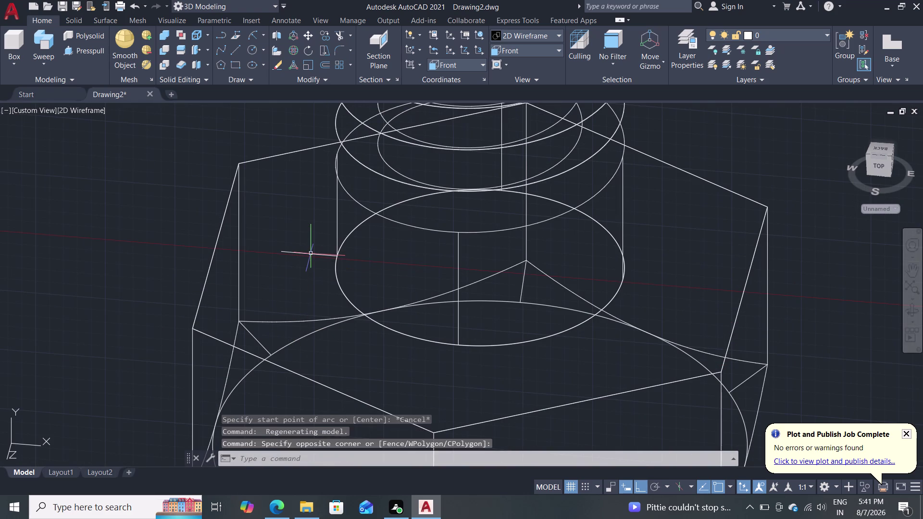
key(Delete)
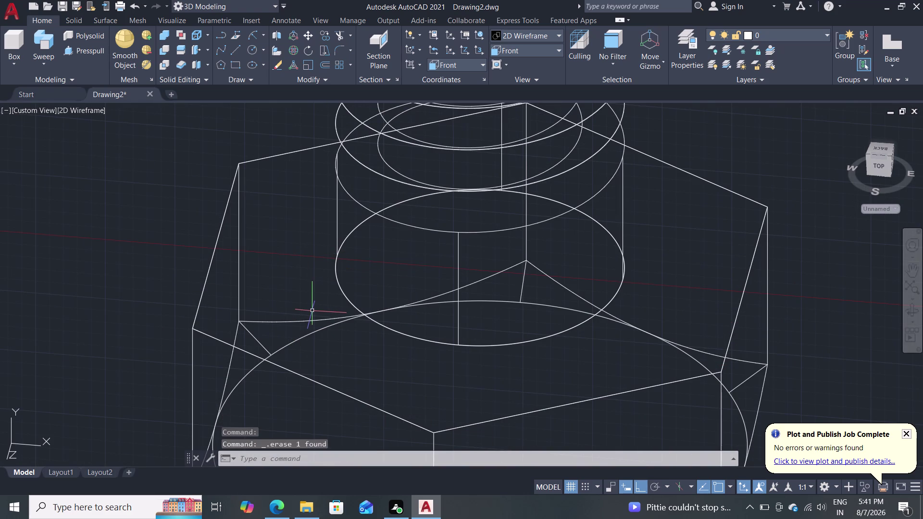
Switch the visual style to Shades of Gray.
scroll(down, 3)
scroll(down, 3)
scroll(up, 3)
click(534, 35)
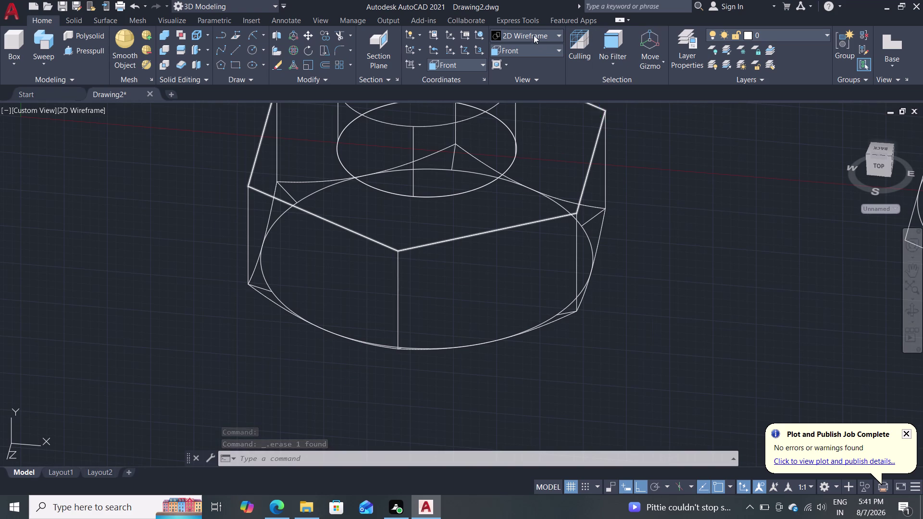
click(606, 114)
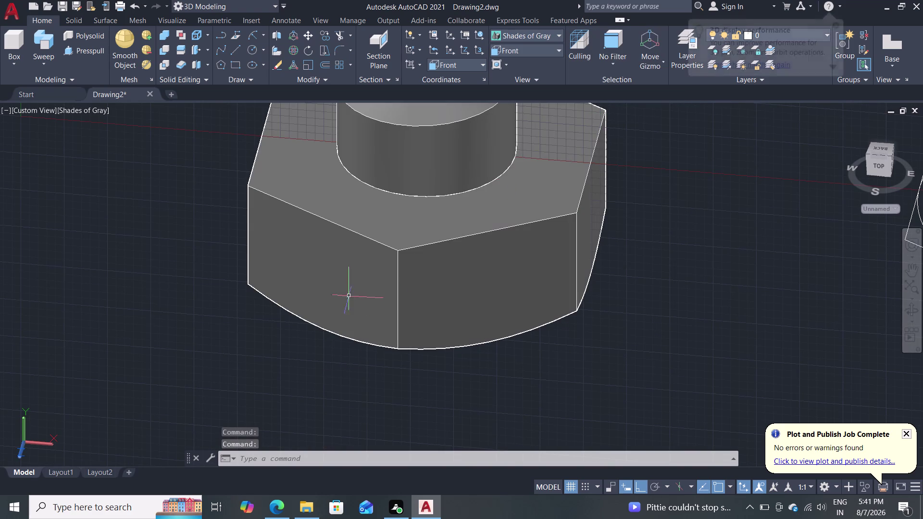
Orbit around the shaded hex head and threaded shank to inspect them from several angles.
scroll(up, 3)
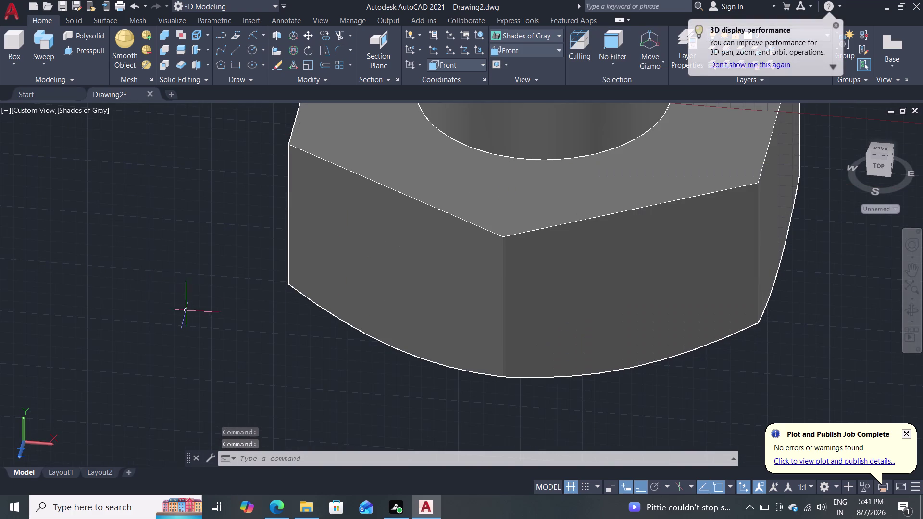
middle_drag(226, 306, 283, 269)
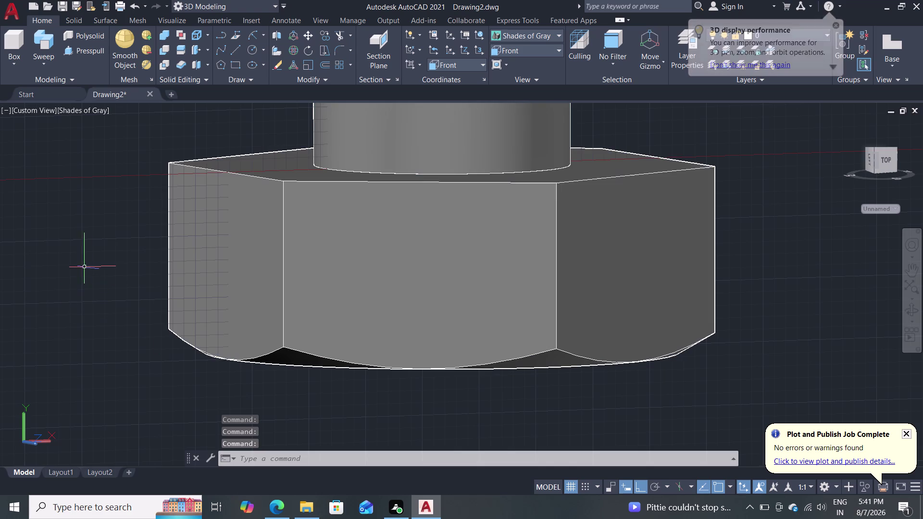
middle_drag(95, 269, 131, 260)
scroll(down, 3)
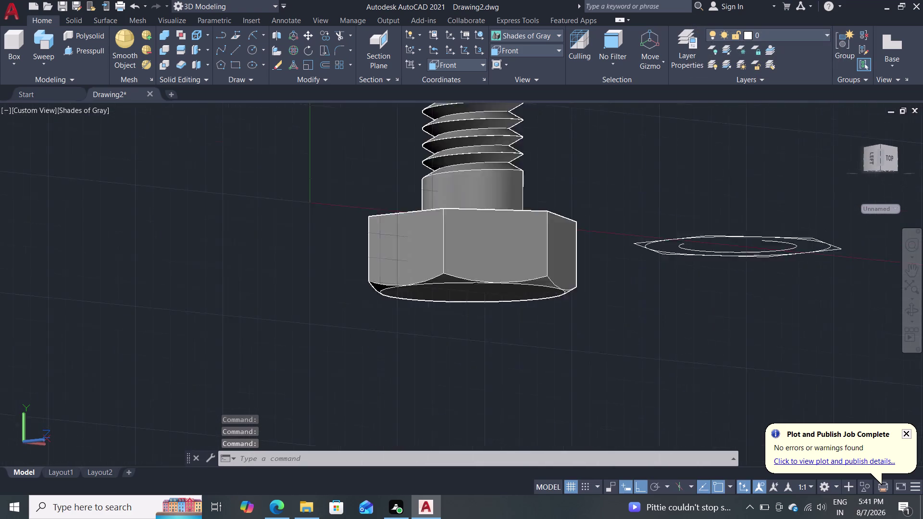
scroll(up, 3)
middle_drag(637, 155, 638, 270)
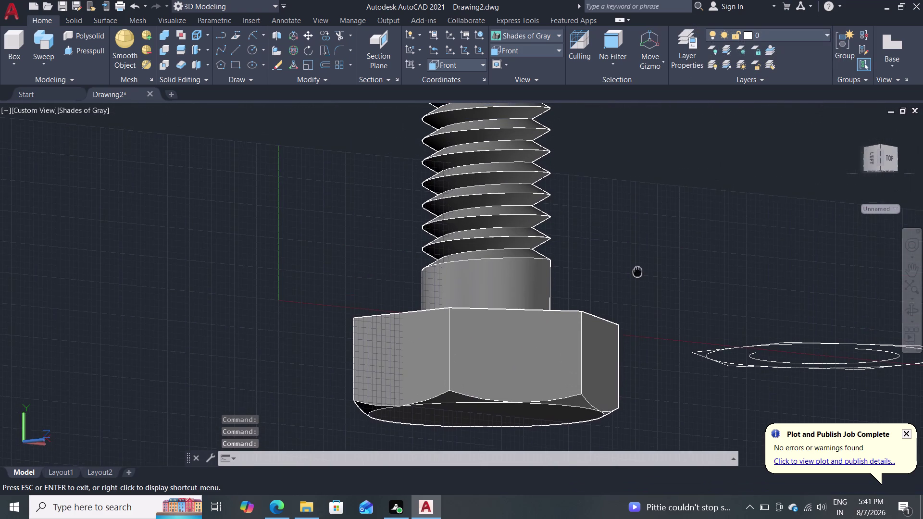
middle_drag(638, 270, 633, 292)
middle_drag(642, 233, 643, 287)
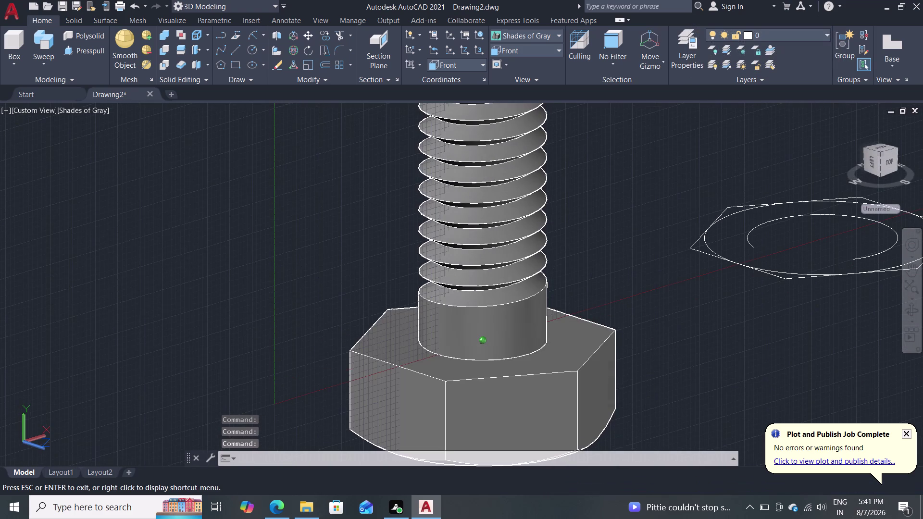
middle_drag(643, 287, 643, 287)
scroll(up, 3)
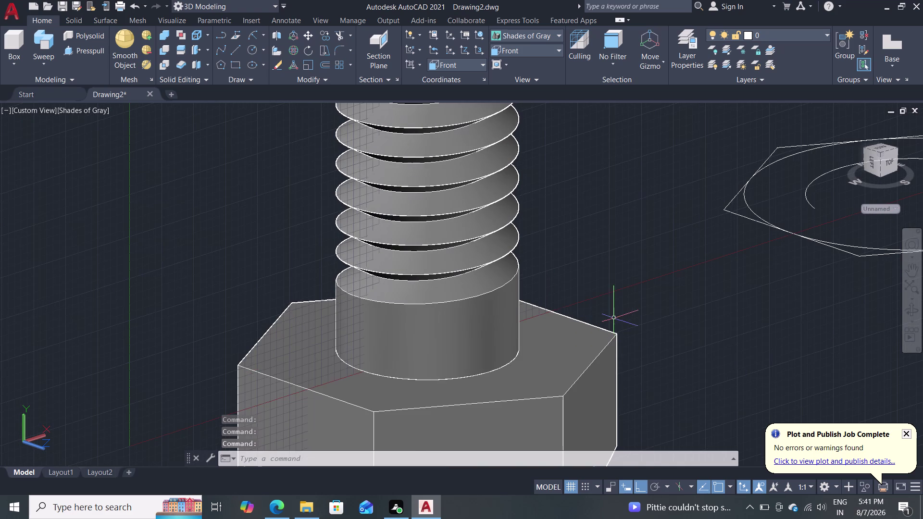
middle_drag(614, 285, 635, 258)
scroll(up, 3)
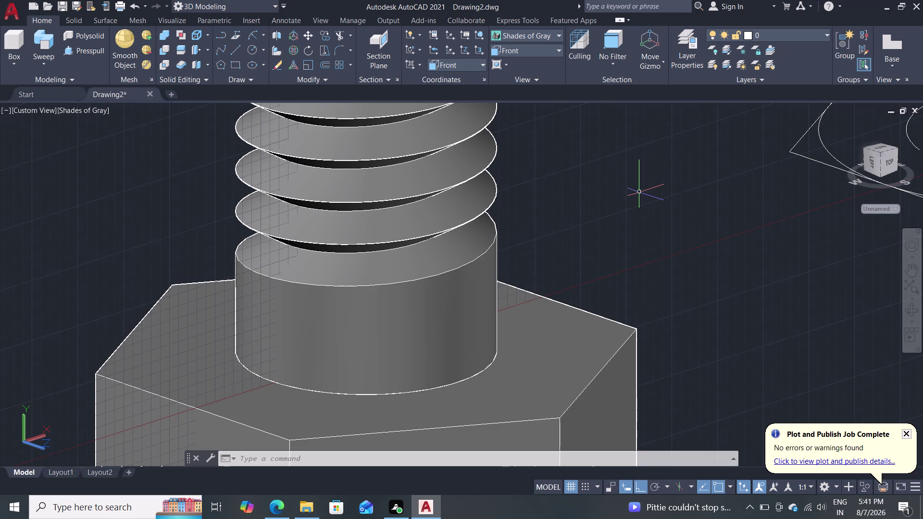
Zoom out and show the preset views list in the View panel.
scroll(down, 3)
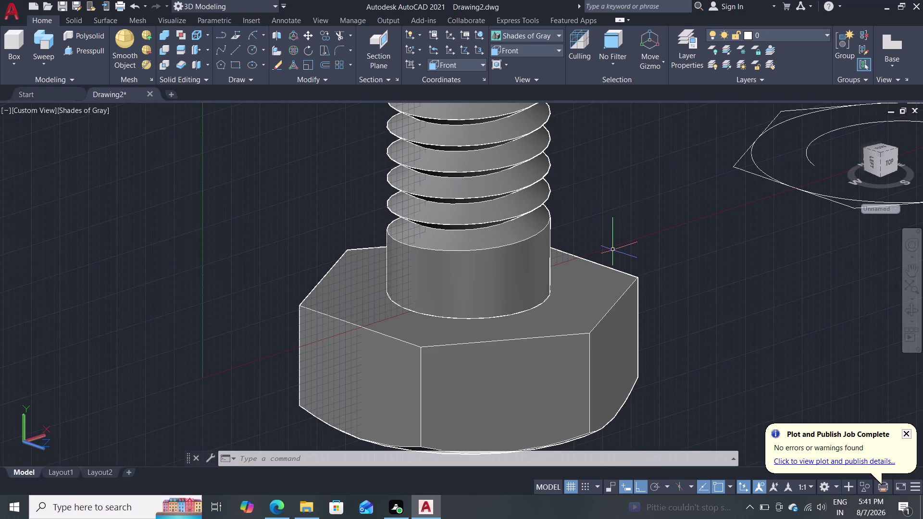
scroll(down, 3)
click(548, 54)
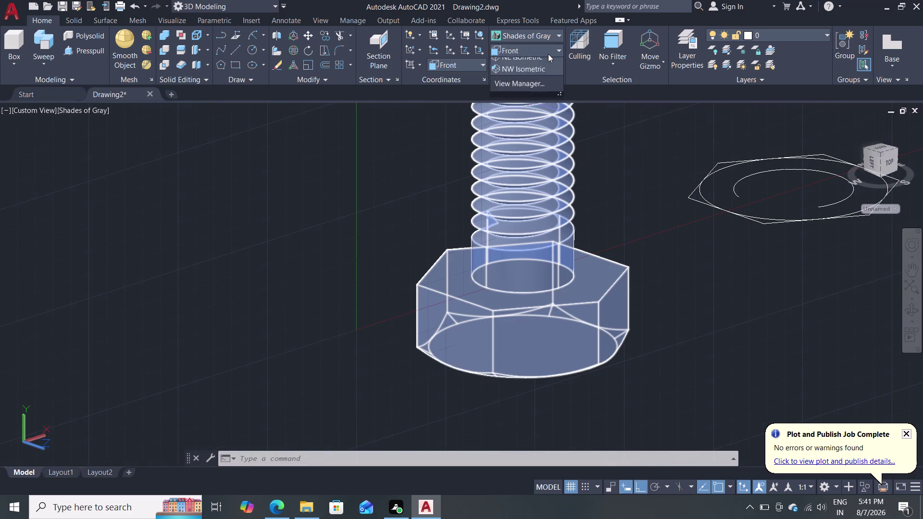